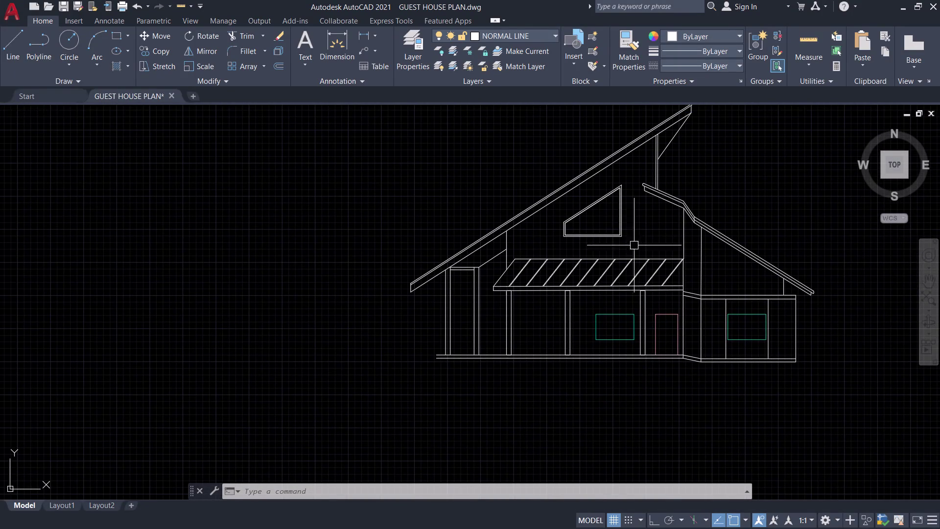
Draw a short line segment at the porch base near the ground line.
scroll(up, 3)
middle_drag(489, 298, 422, 224)
middle_drag(439, 327, 400, 289)
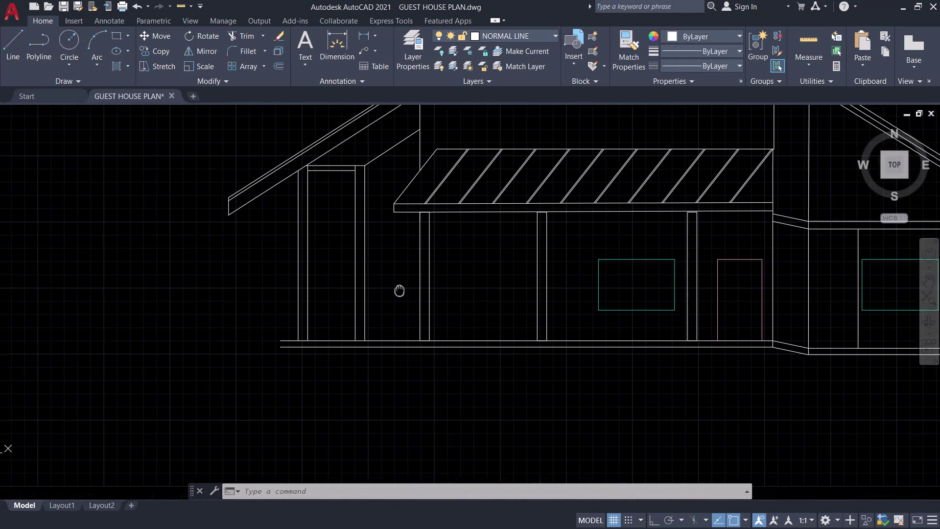
middle_drag(399, 289, 398, 289)
scroll(up, 3)
middle_drag(294, 350, 439, 369)
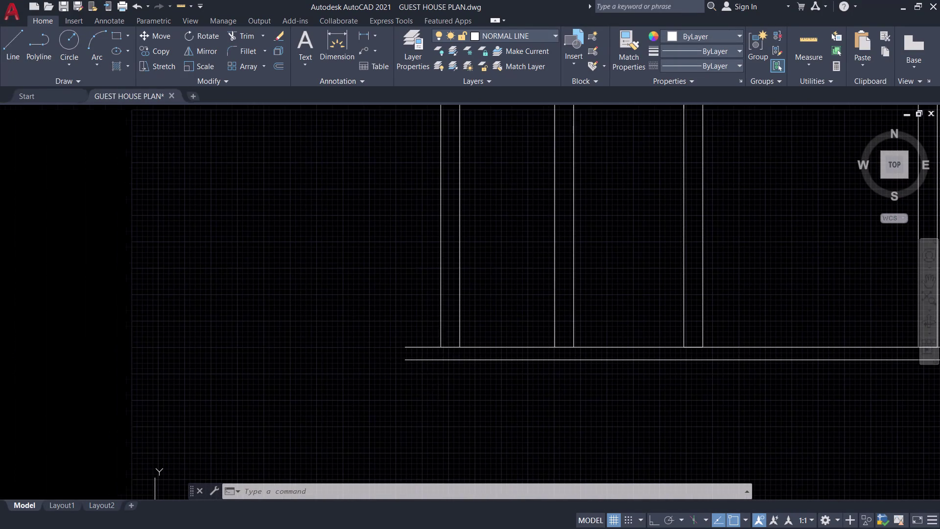
key(l)
key(space)
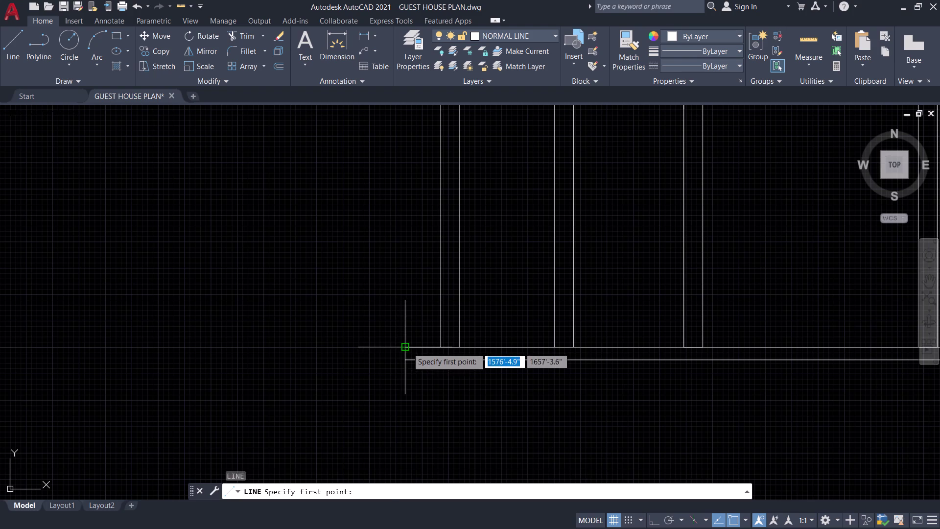
click(407, 348)
click(404, 362)
key(space)
Draw a sloped line from the entry bay's base up to the next post.
scroll(down, 3)
scroll(down, 3)
middle_drag(369, 356, 259, 342)
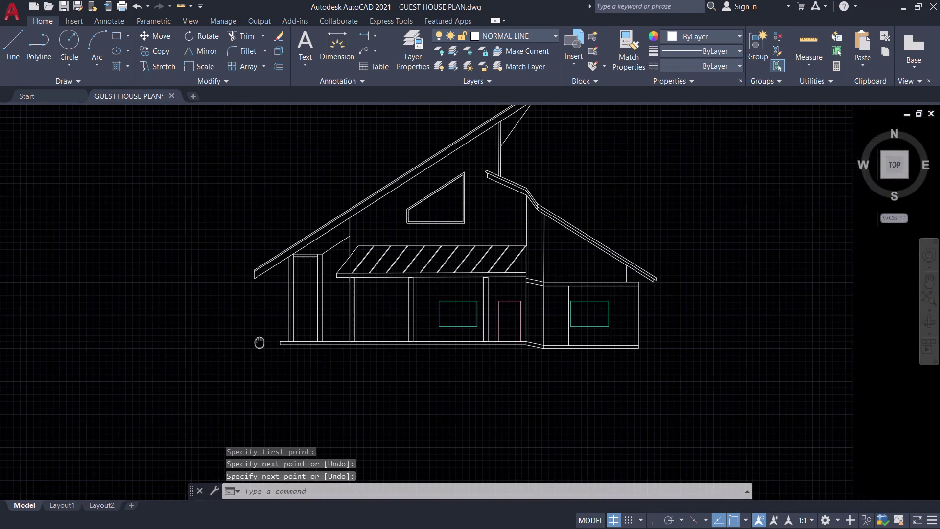
middle_click(258, 342)
middle_drag(259, 343, 259, 342)
middle_drag(517, 380, 535, 403)
middle_drag(532, 381, 559, 367)
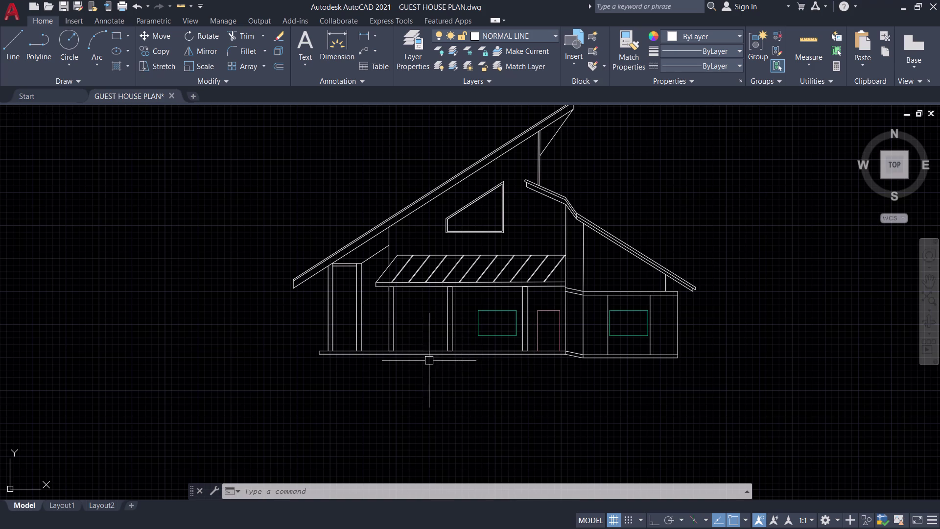
scroll(up, 3)
key(l)
key(space)
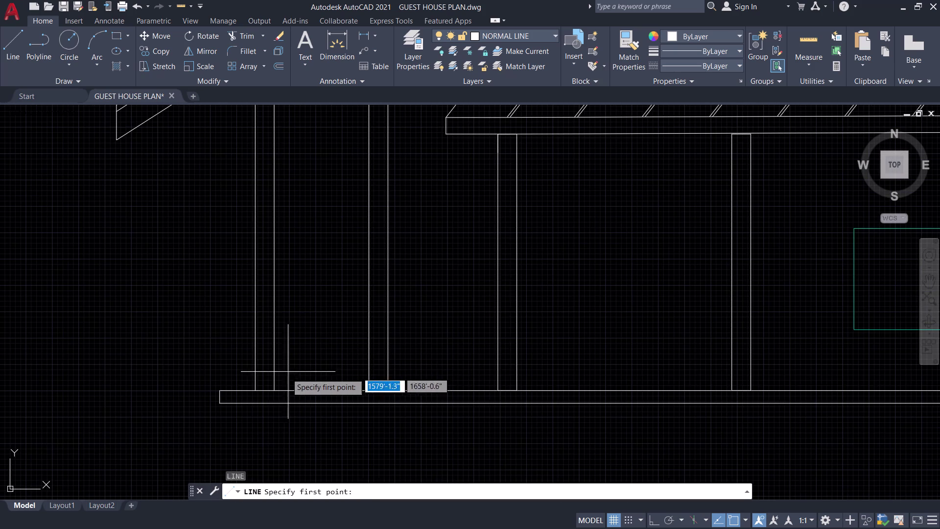
click(273, 388)
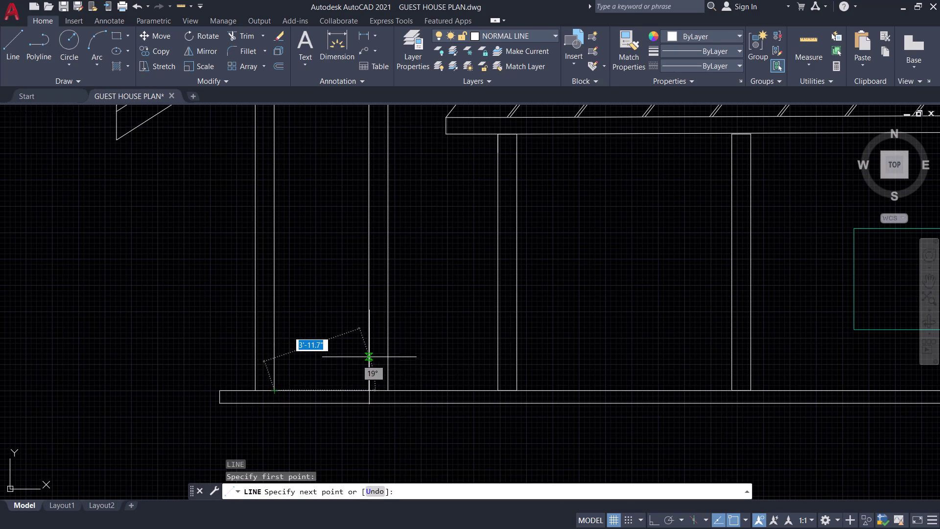
click(370, 355)
key(space)
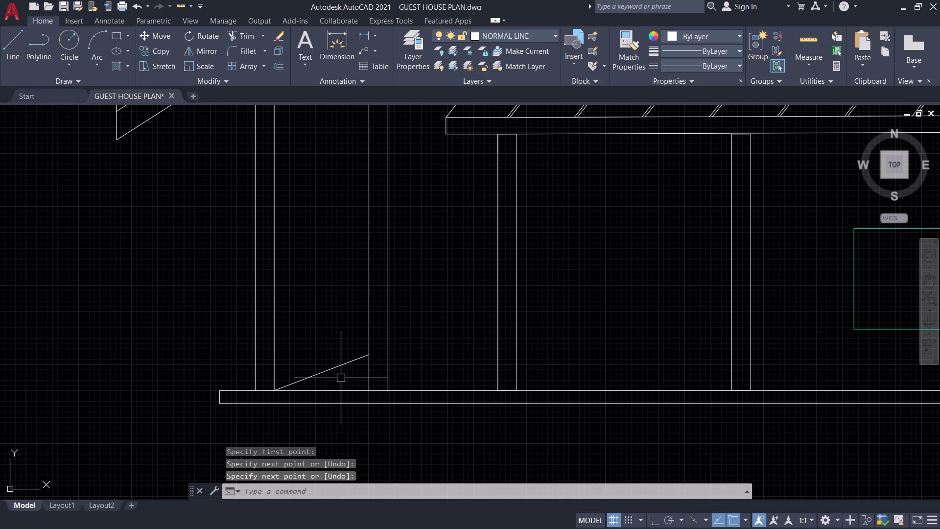
Draw a level line from the sloped line's top across to the porch post.
scroll(down, 3)
middle_drag(342, 377, 369, 368)
middle_click(369, 368)
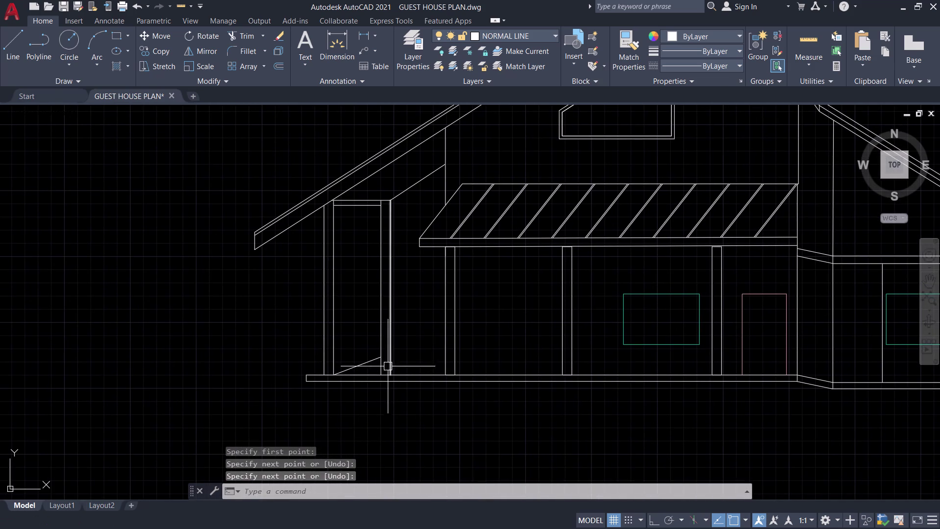
scroll(up, 3)
key(l)
key(space)
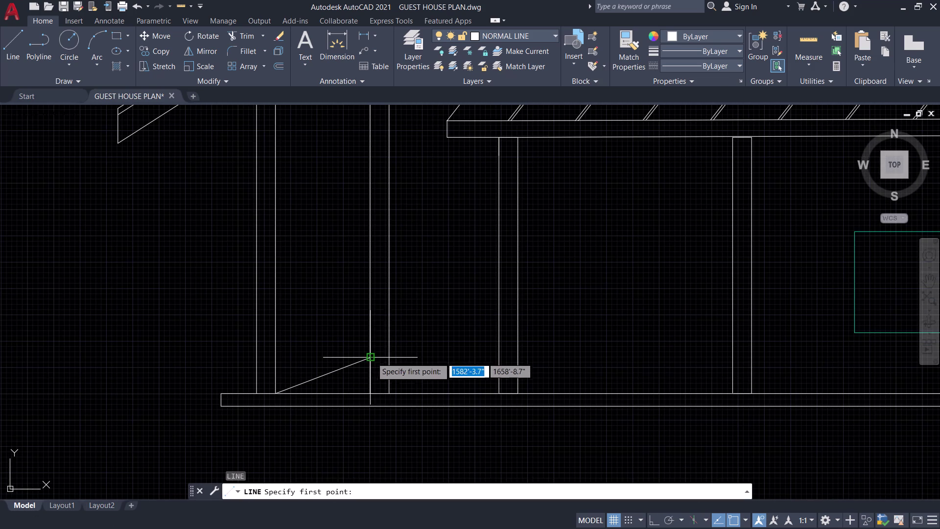
click(395, 357)
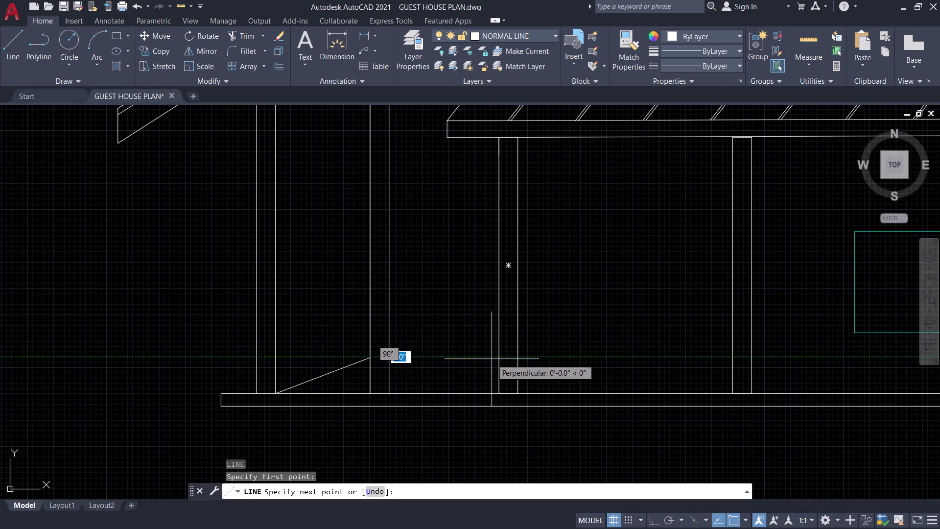
click(499, 356)
key(space)
scroll(down, 3)
scroll(up, 3)
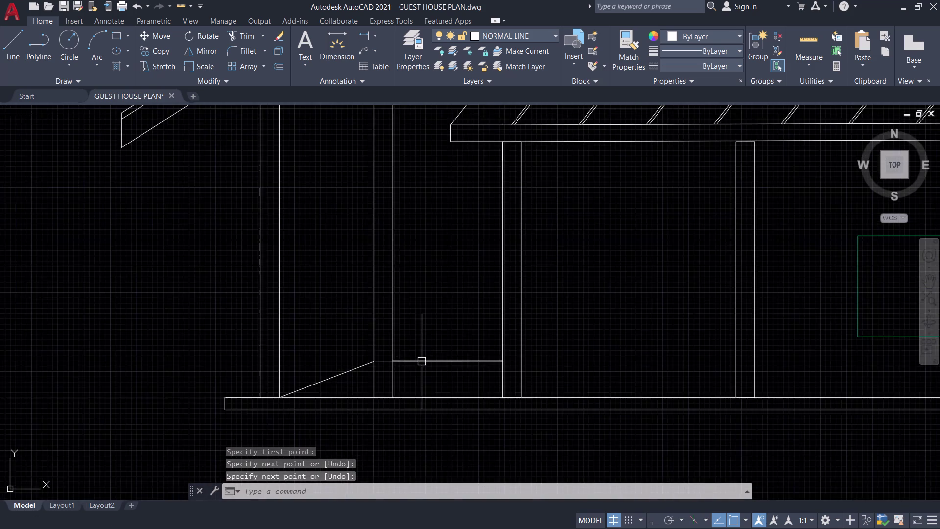
scroll(up, 3)
scroll(up, 3)
key(space)
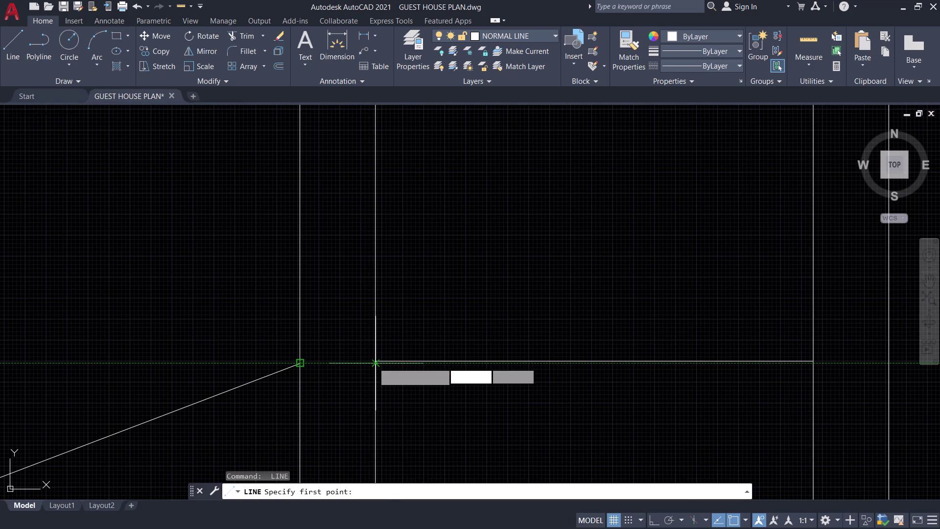
Start a stray line from the level line's end, then cancel it.
key(space)
click(400, 360)
click(457, 351)
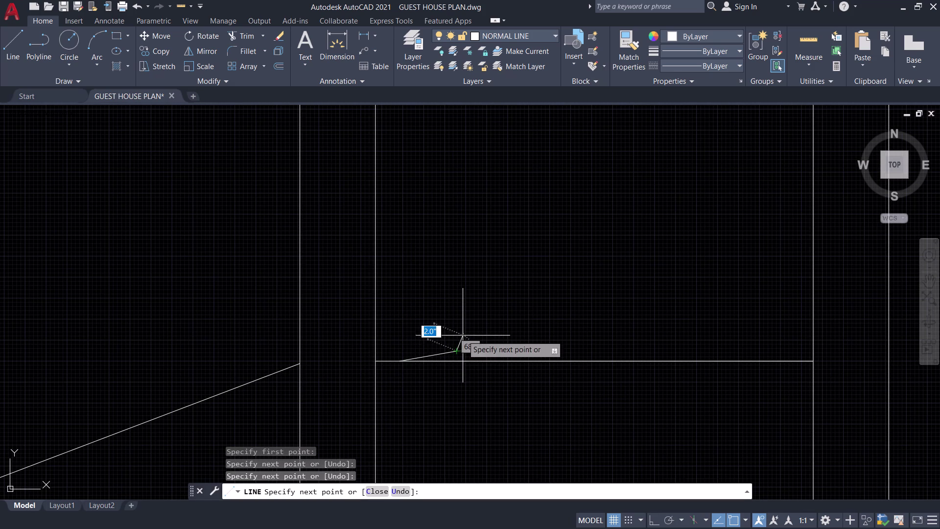
key(Escape)
Erase the level line and the stray short segment.
text(E)
key(space)
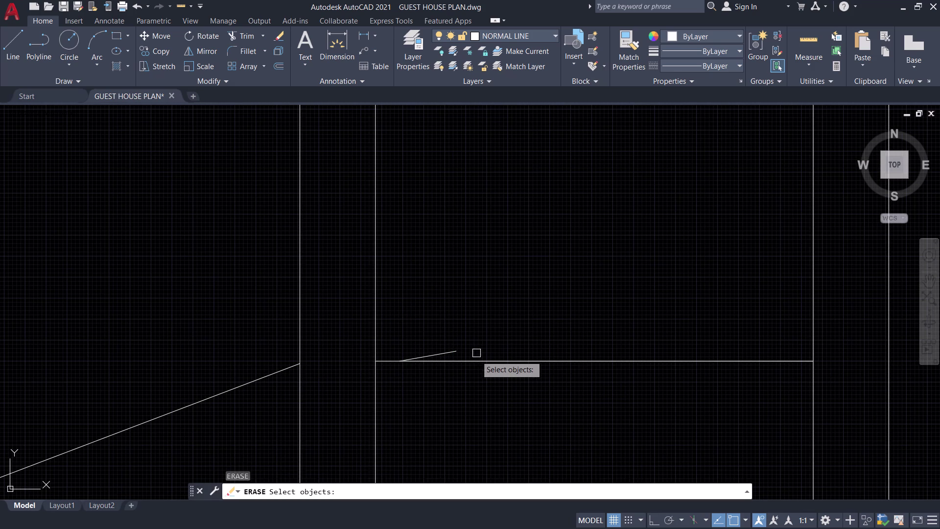
click(476, 363)
click(449, 351)
key(Escape)
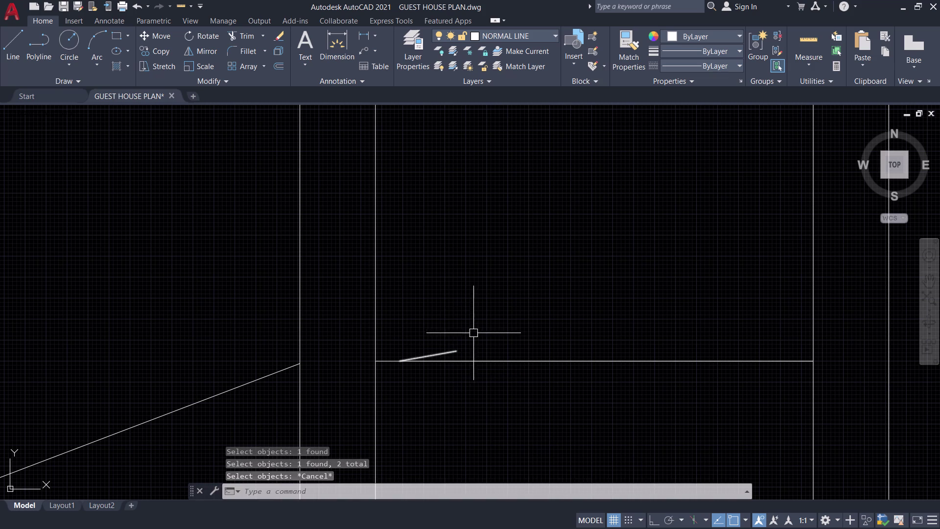
drag(482, 316, 485, 322)
click(471, 397)
drag(463, 383, 457, 372)
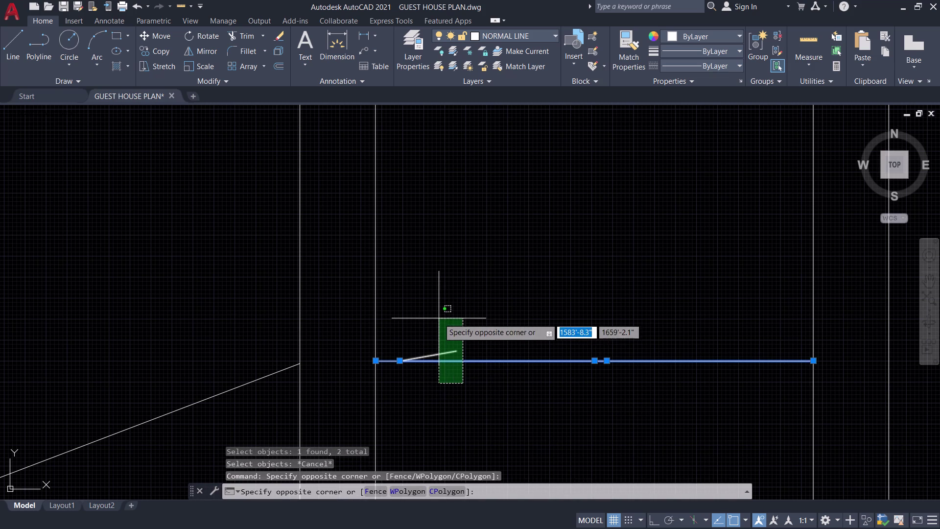
click(439, 319)
text(E)
key(space)
Begin a line at the sloped line's end, cancel it, and restart LINE.
key(l)
key(space)
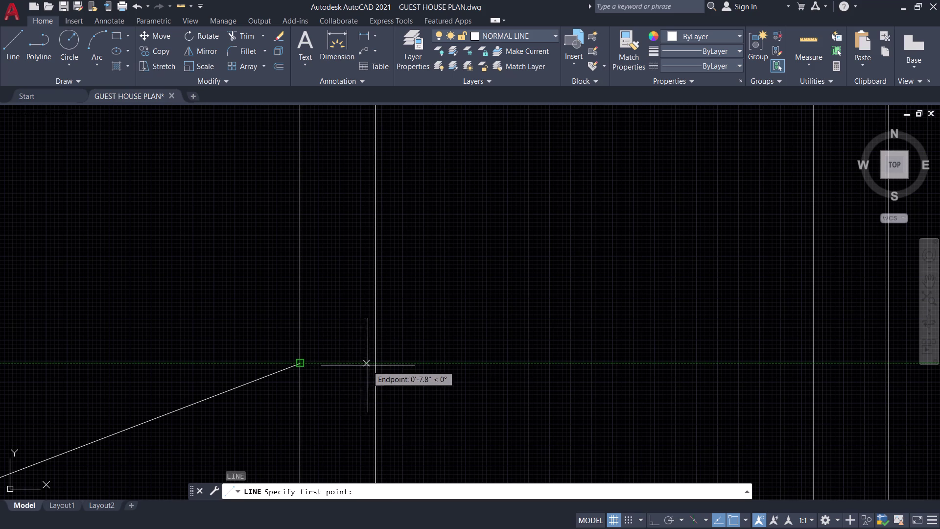
click(375, 364)
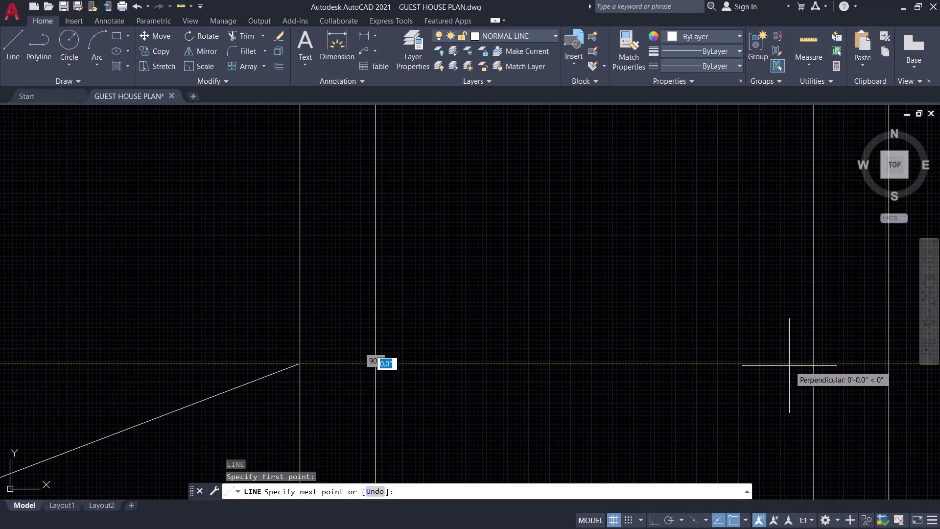
key(Escape)
text(L)
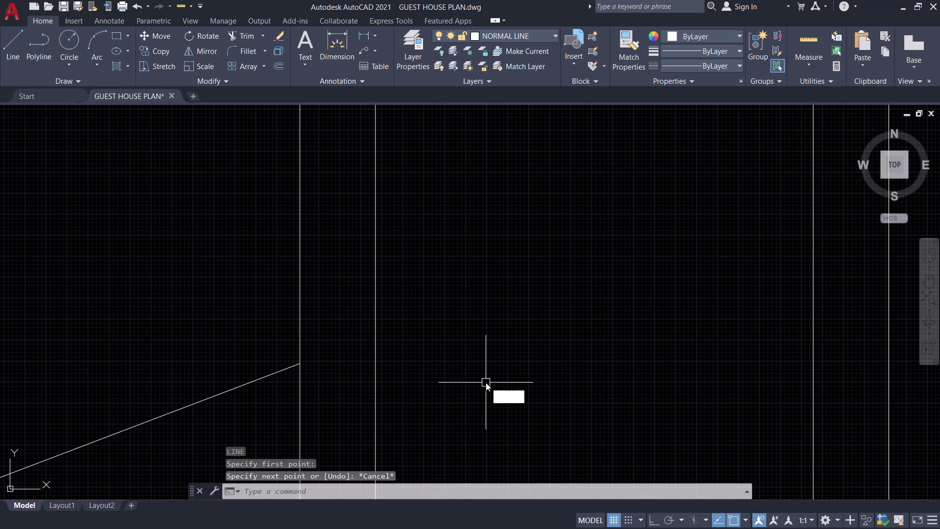
key(space)
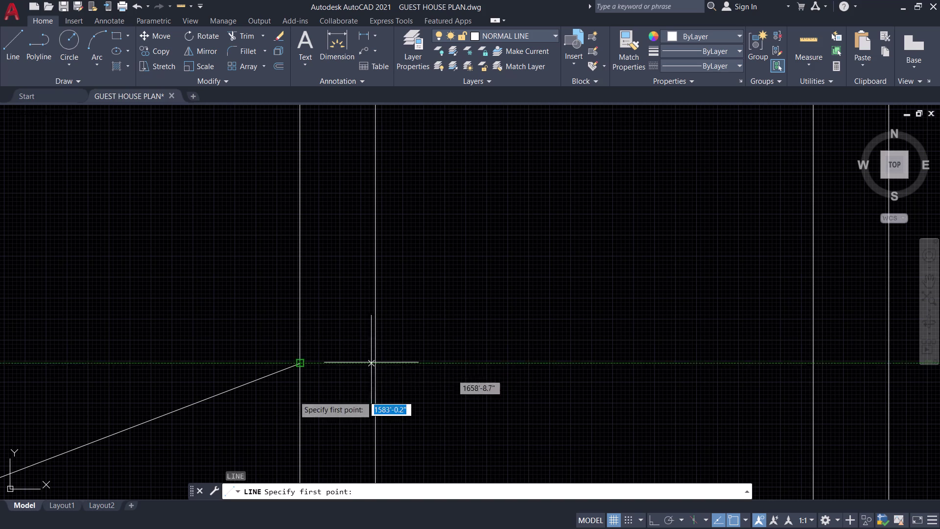
Draw a level line from the post at the sloped line's top height to the far post.
click(377, 362)
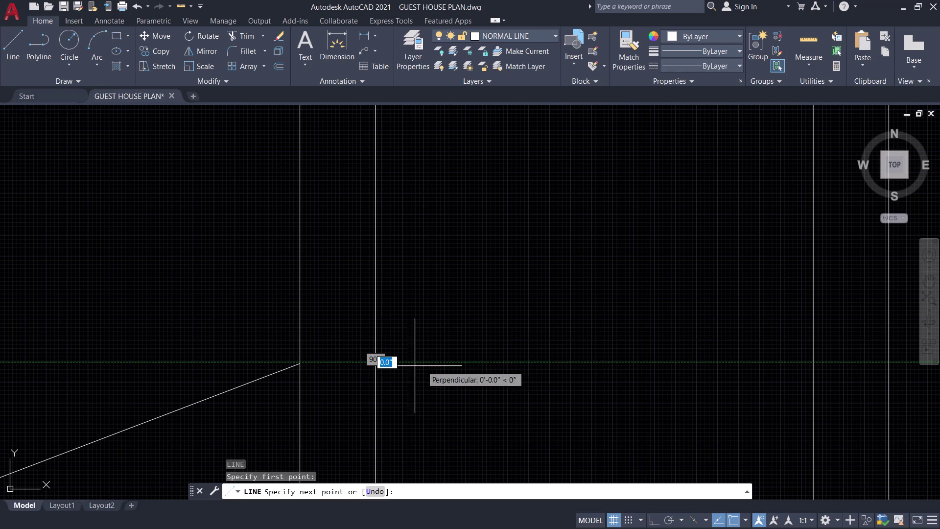
click(812, 361)
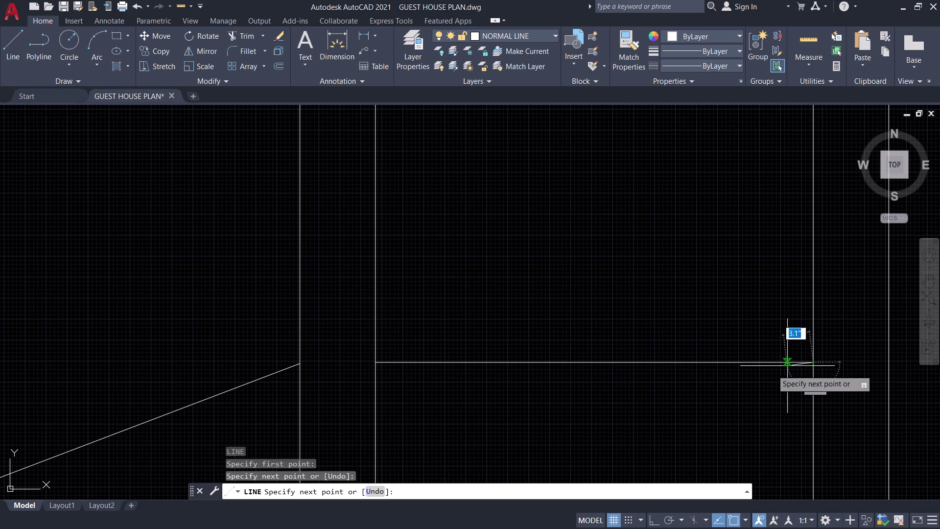
key(space)
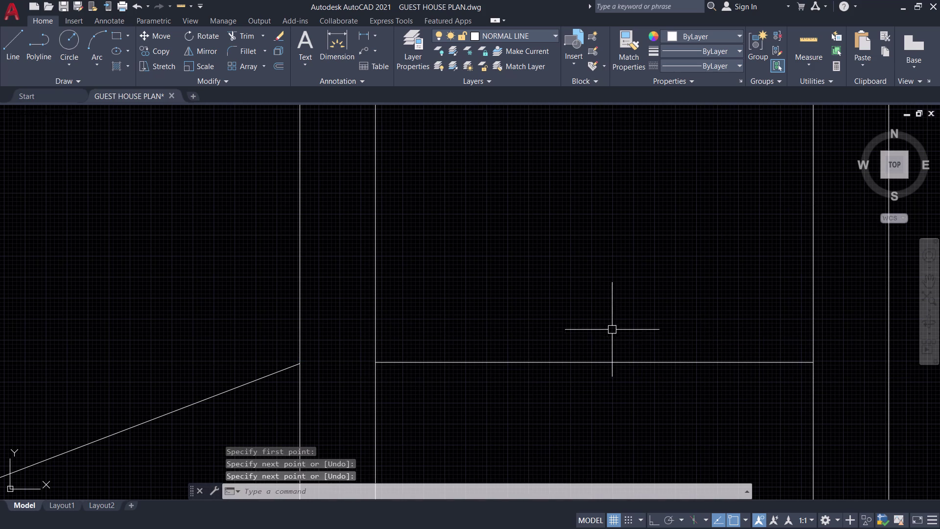
scroll(down, 3)
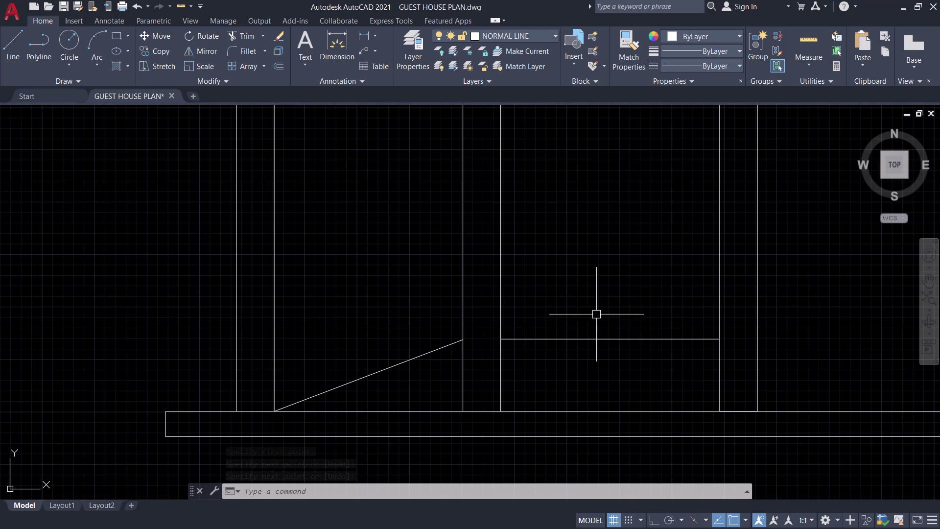
scroll(up, 3)
scroll(up, 3)
scroll(down, 3)
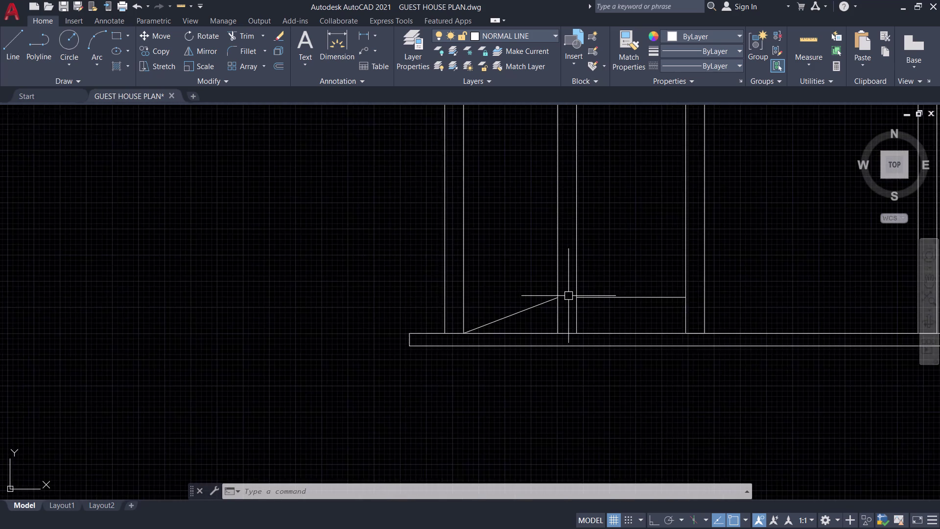
scroll(down, 3)
middle_drag(598, 253, 507, 308)
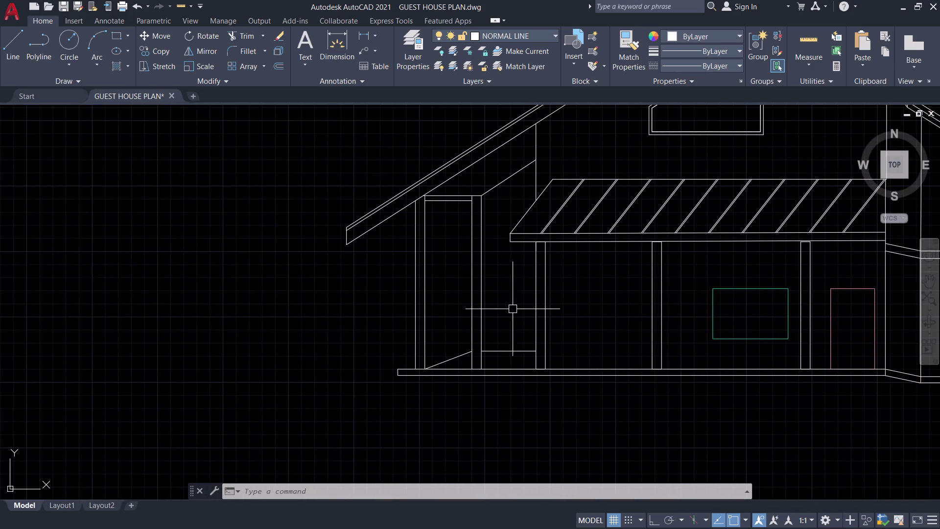
scroll(up, 3)
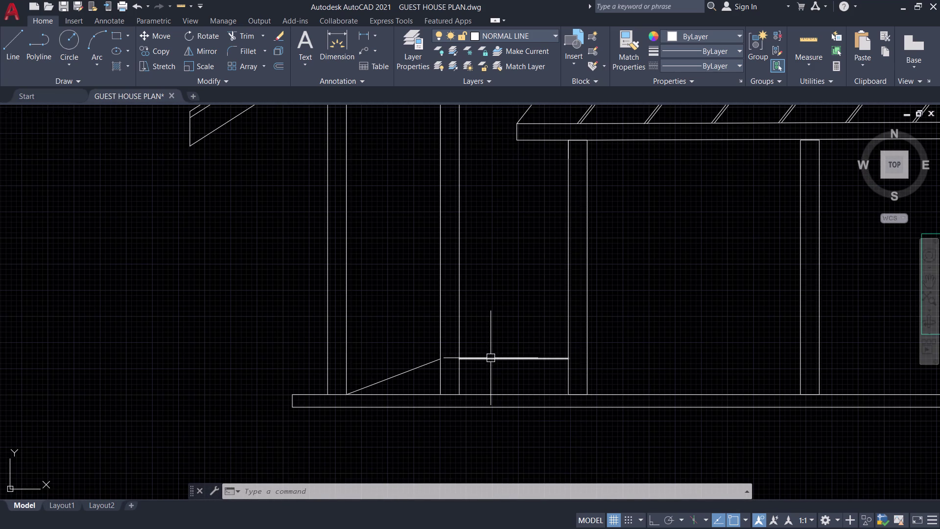
Erase the level line and the stray line near the porch base.
click(490, 358)
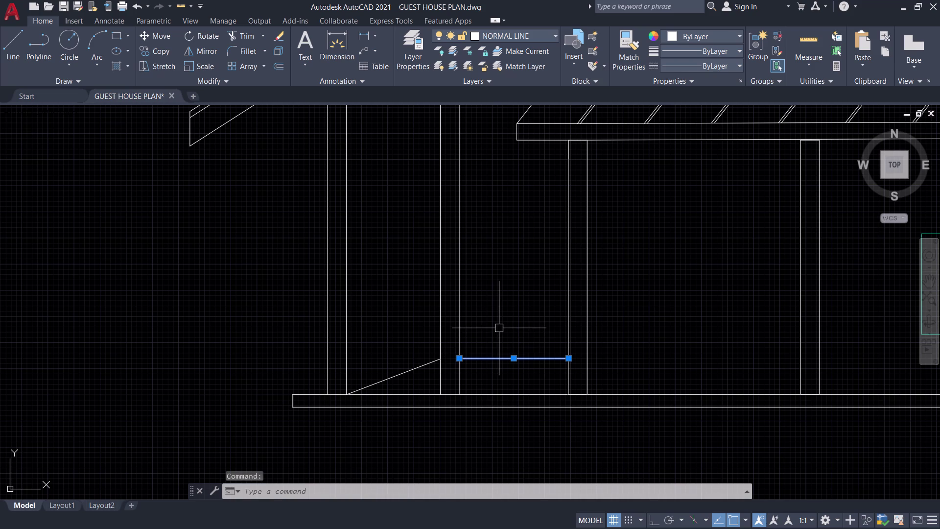
text(E)
key(space)
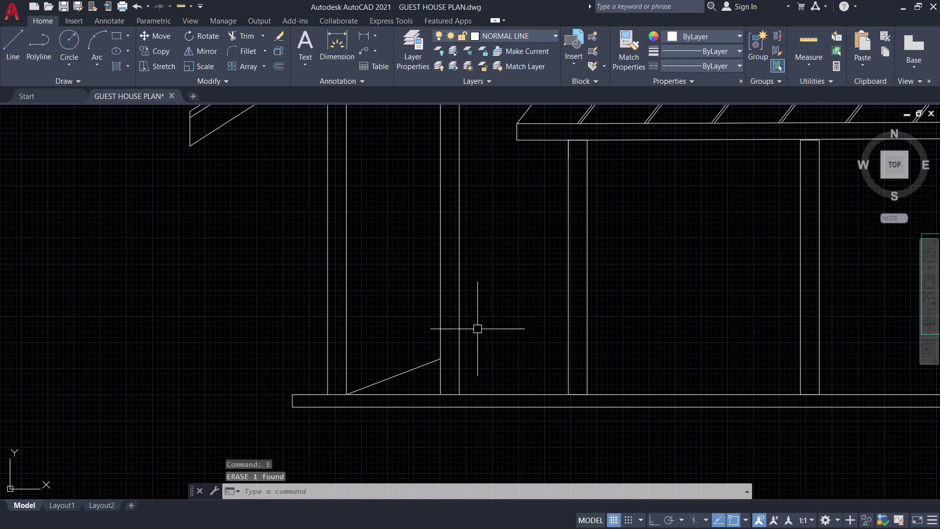
click(413, 367)
text(E)
key(space)
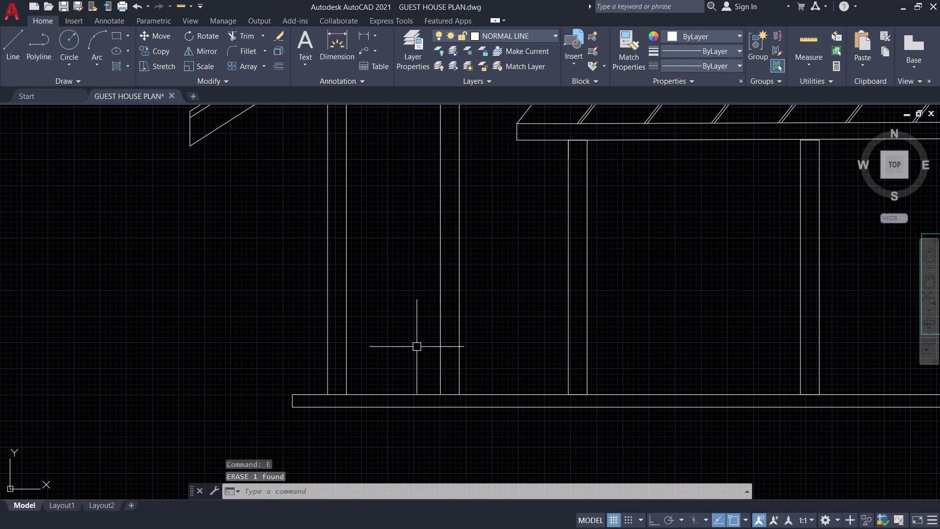
Draw a diagonal brace from the left porch post, then a horizontal rail to the far post.
text(L)
key(space)
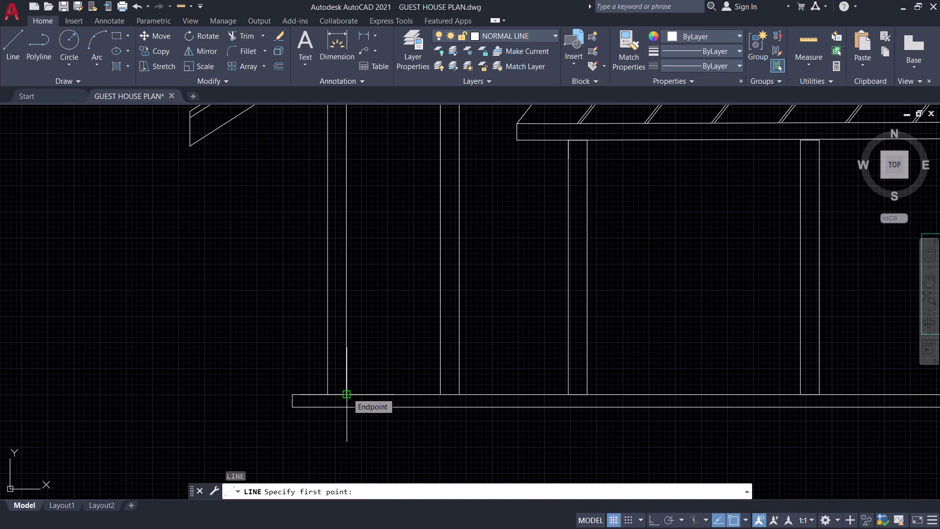
click(348, 368)
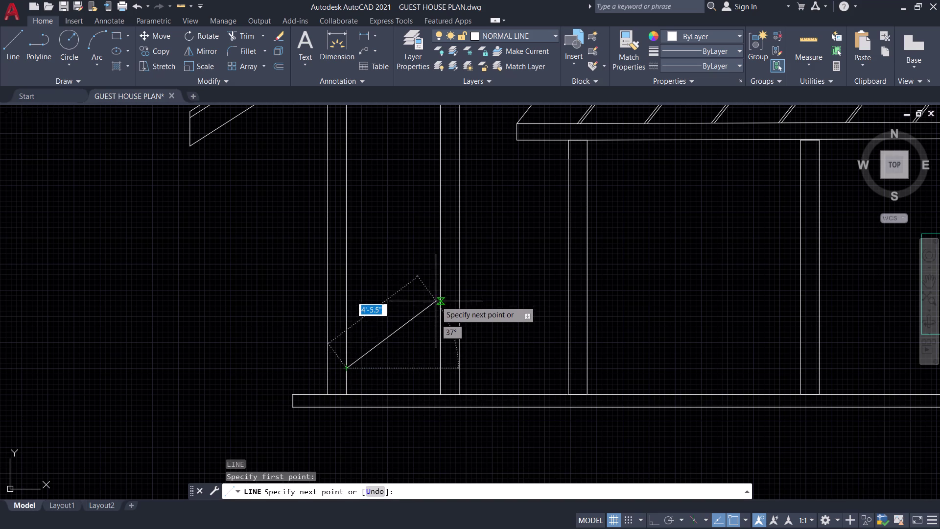
click(440, 303)
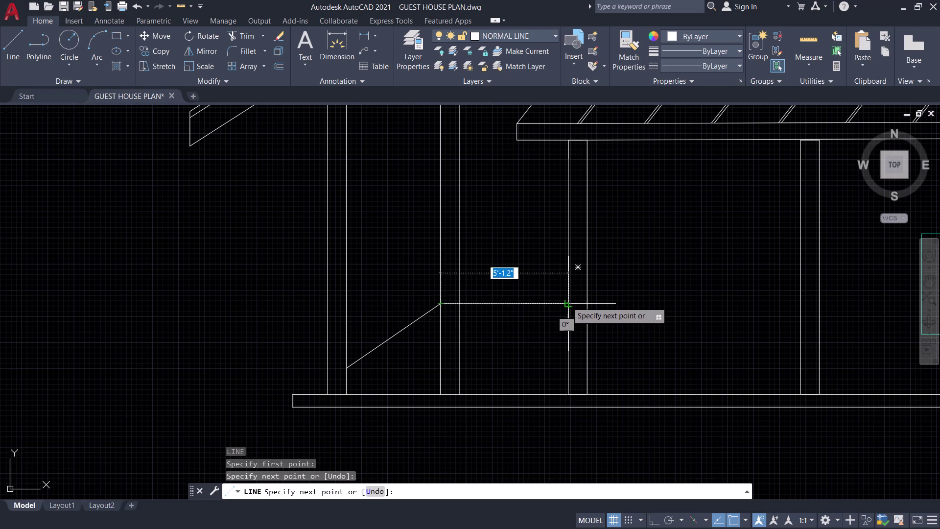
key(ctrl+l)
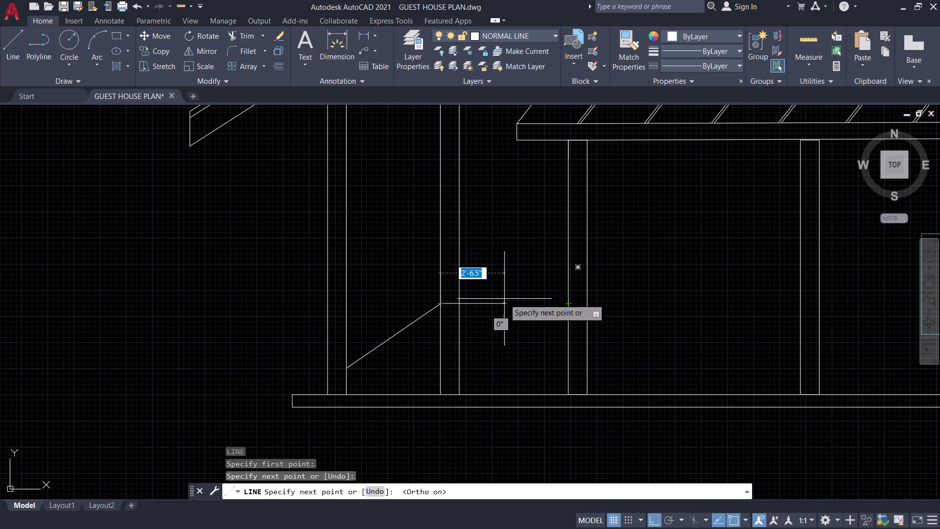
click(568, 301)
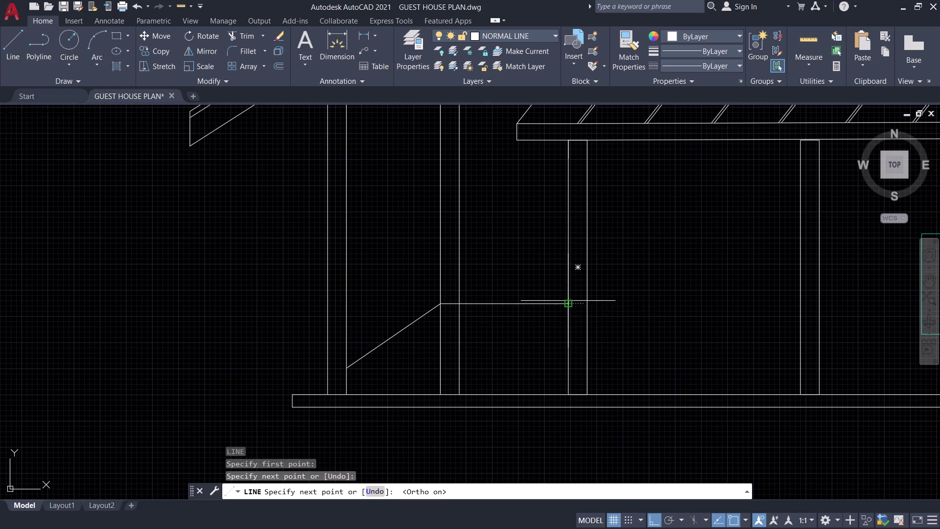
key(space)
key(t)
key(r)
key(space)
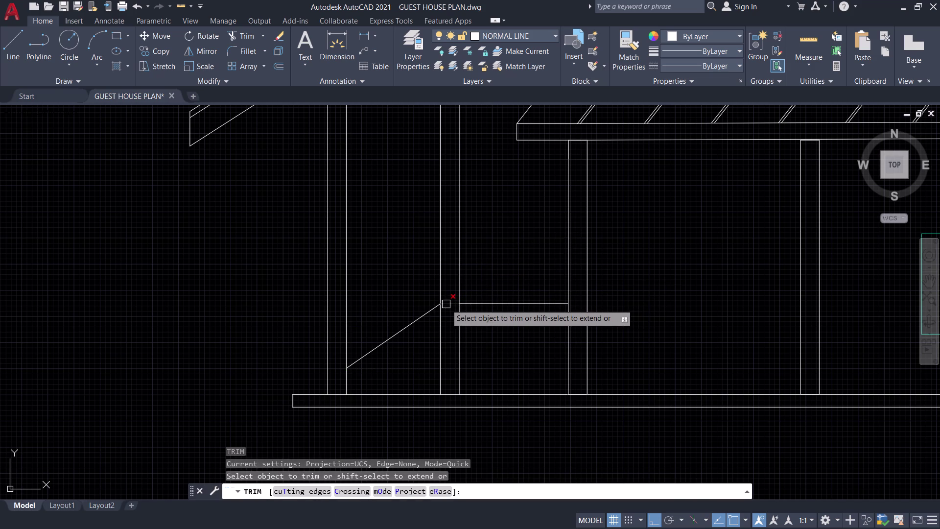
Trim the rail piece that crosses the porch post.
click(446, 304)
scroll(down, 3)
key(Escape)
scroll(down, 3)
middle_drag(516, 252, 445, 308)
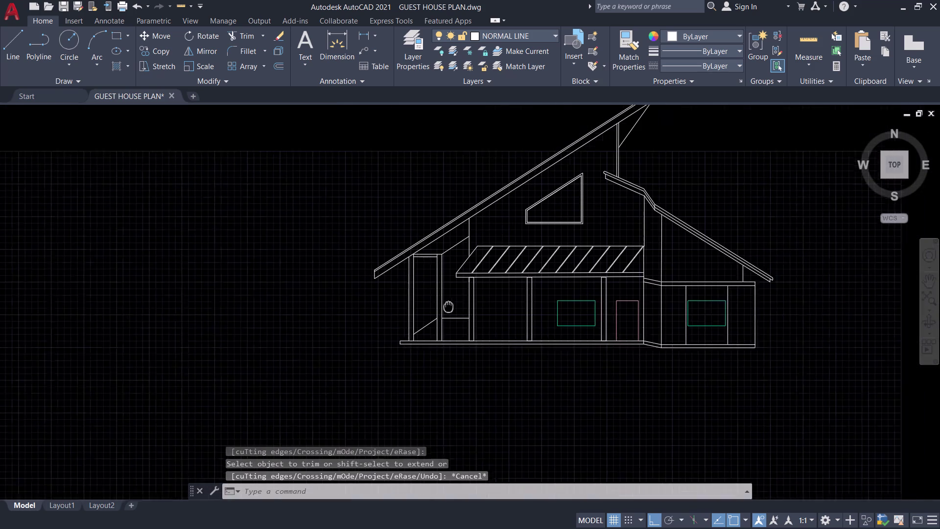
middle_drag(445, 308, 413, 333)
scroll(up, 3)
middle_drag(412, 330, 442, 303)
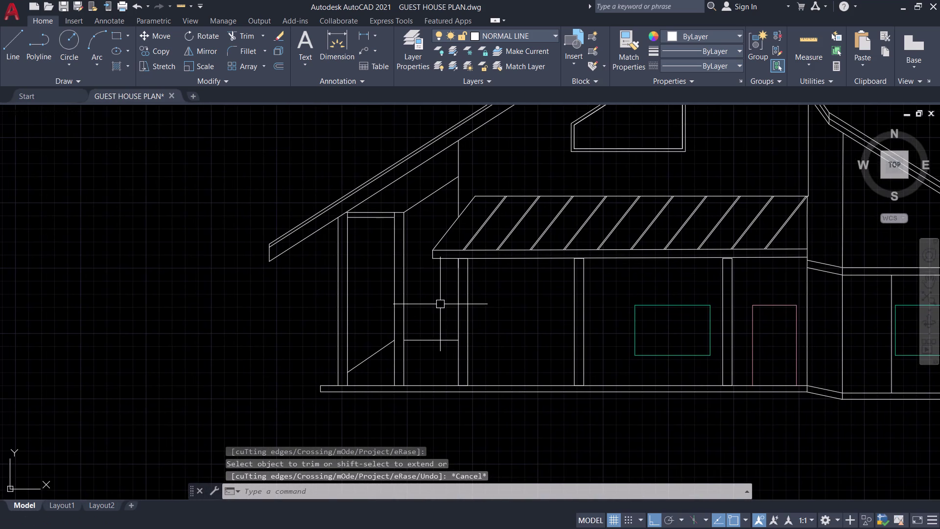
Quick-save the guest house drawing and inspect the left porch bay.
key(ctrl+s)
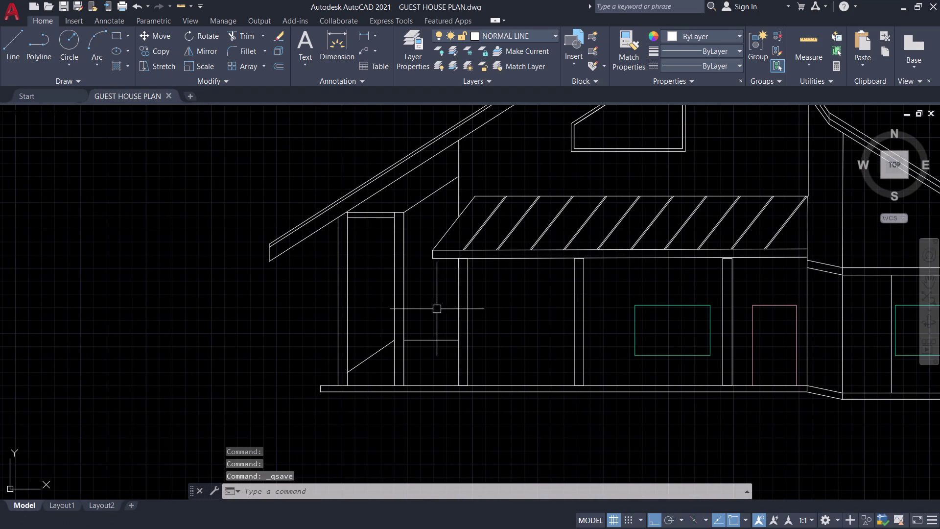
scroll(up, 3)
middle_drag(418, 355, 457, 269)
scroll(down, 3)
middle_drag(456, 269, 462, 367)
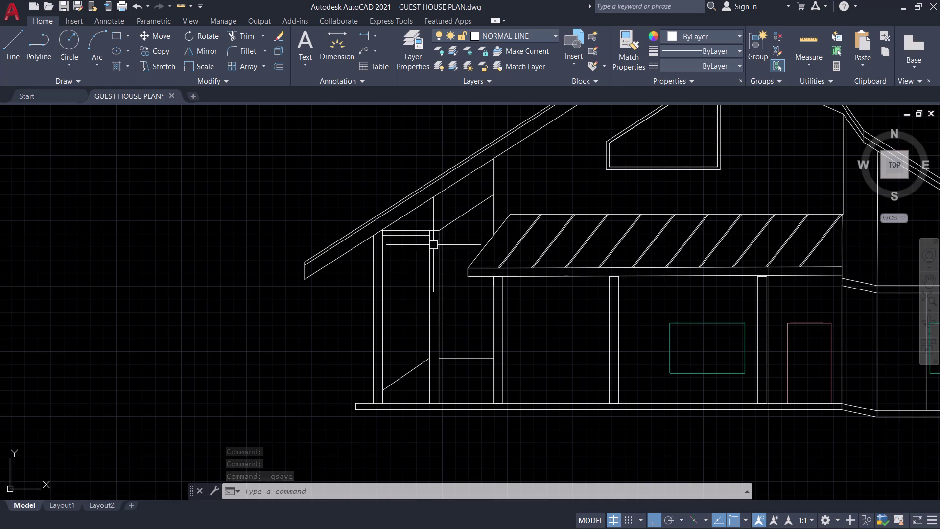
scroll(up, 3)
scroll(down, 3)
middle_drag(491, 291, 490, 291)
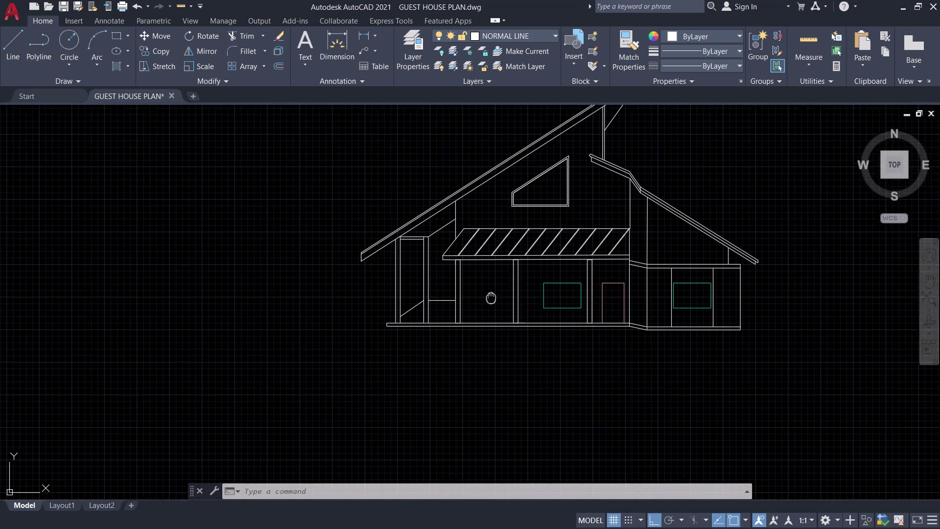
middle_drag(490, 291, 509, 326)
scroll(up, 3)
middle_drag(463, 339, 372, 294)
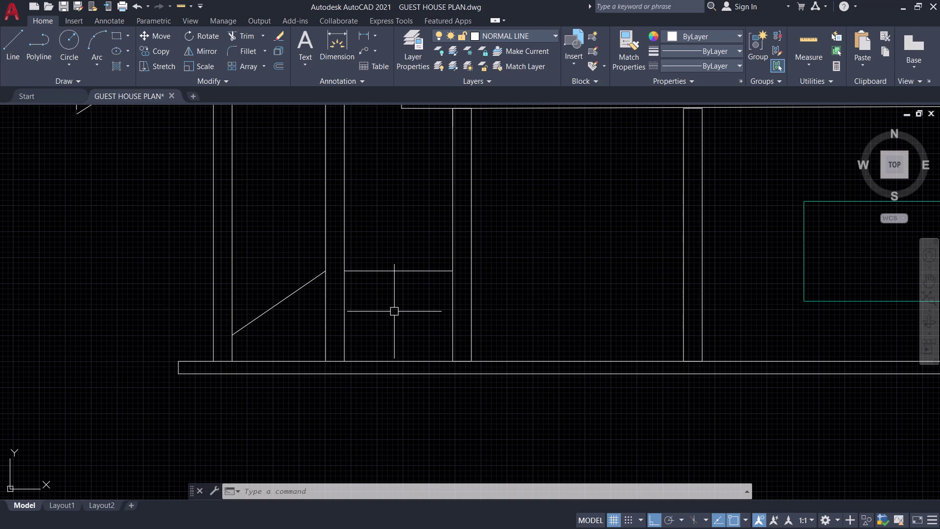
scroll(down, 3)
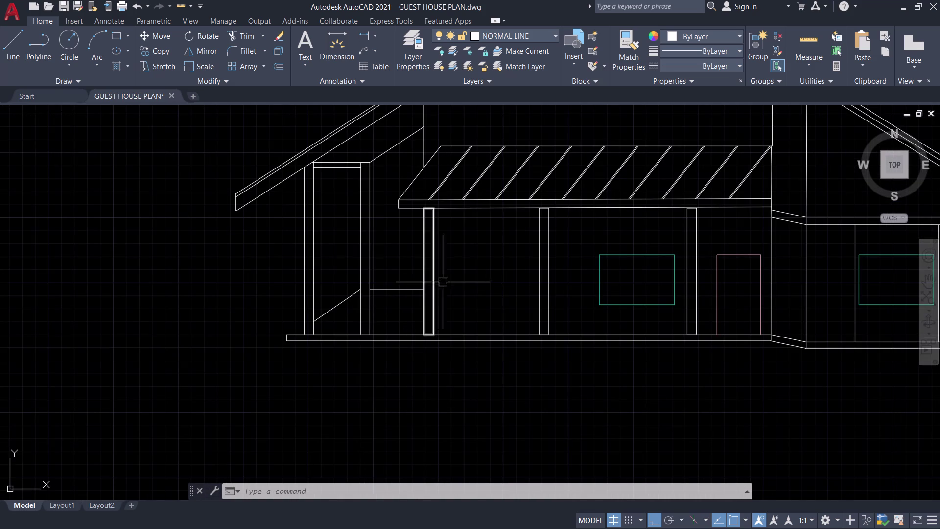
middle_drag(461, 282, 423, 344)
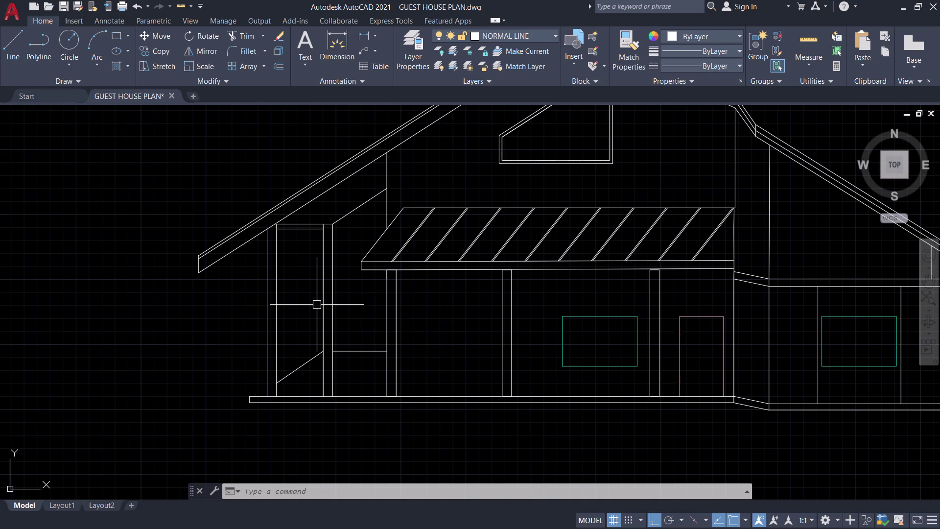
Trim the two post lines below the left bay's low rail.
scroll(up, 3)
middle_drag(331, 369, 339, 361)
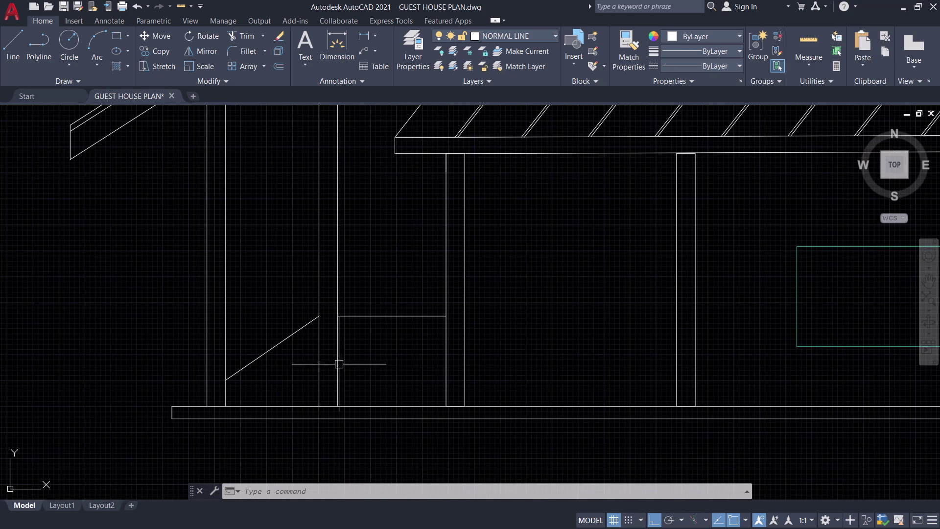
text(TR)
key(space)
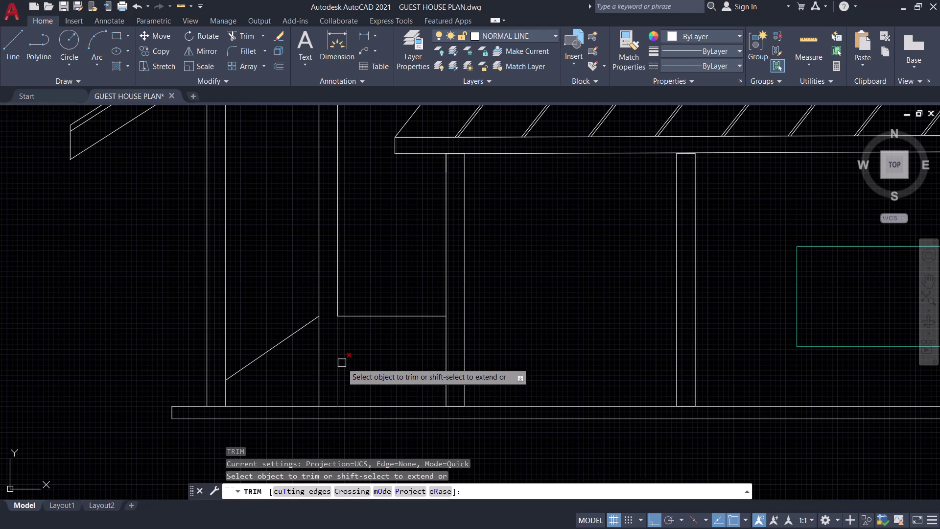
click(341, 360)
click(319, 357)
key(space)
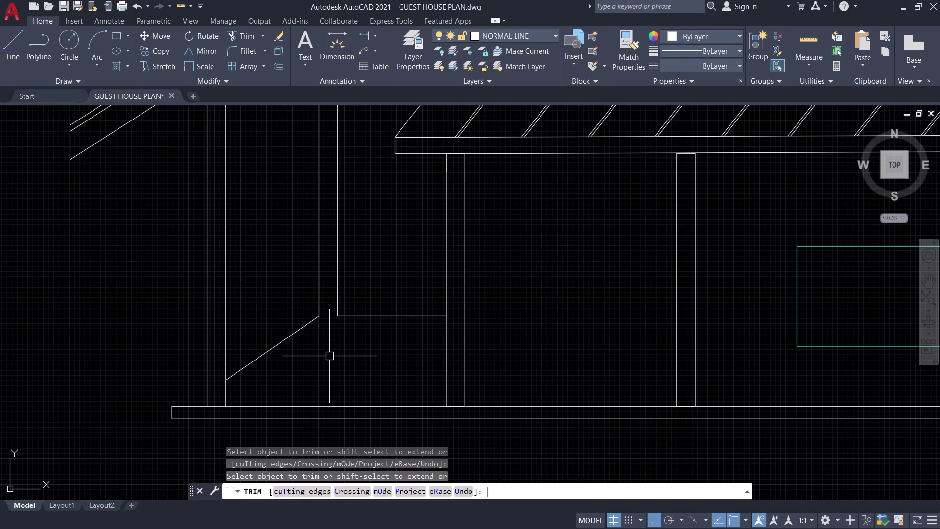
Draw a short line from the rail corner across to the other post.
key(l)
key(space)
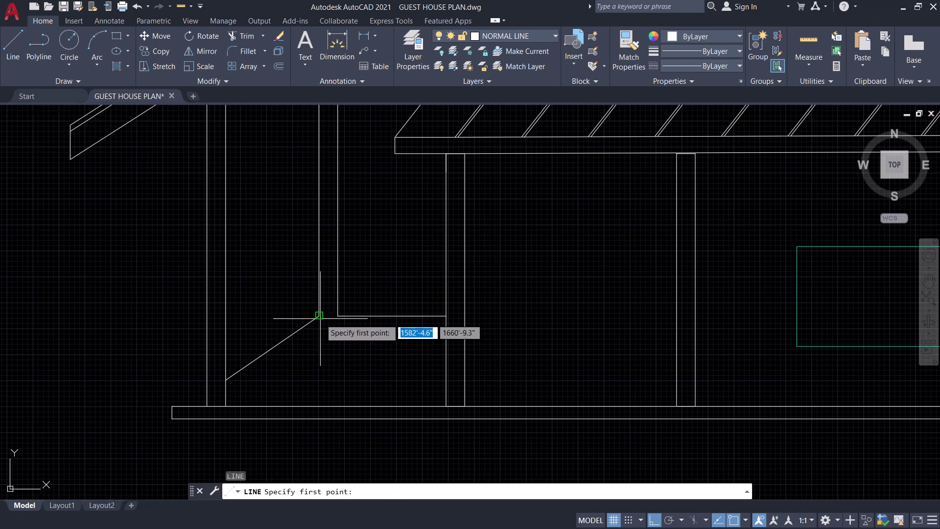
click(320, 317)
click(341, 315)
key(space)
Stretch the diagonal brace's lower endpoint further down.
scroll(down, 3)
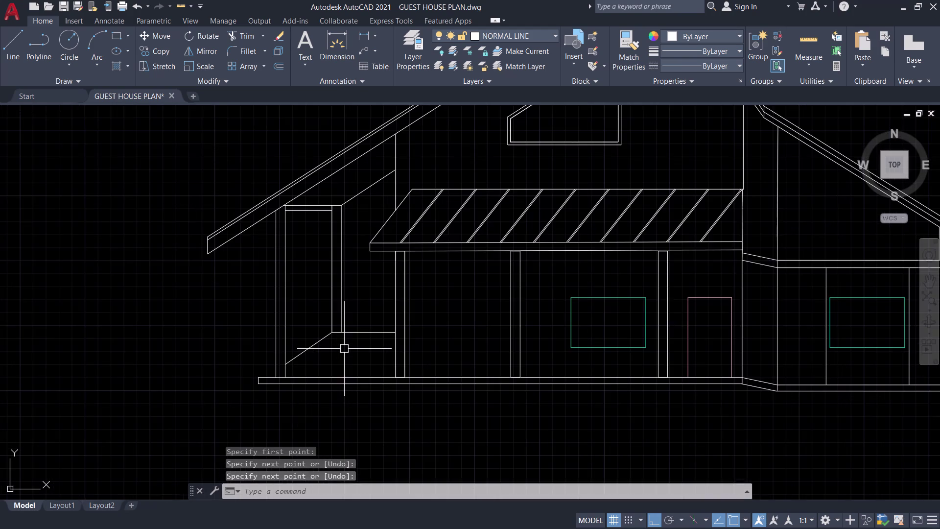
middle_drag(337, 351, 335, 295)
scroll(down, 3)
middle_drag(345, 359, 354, 392)
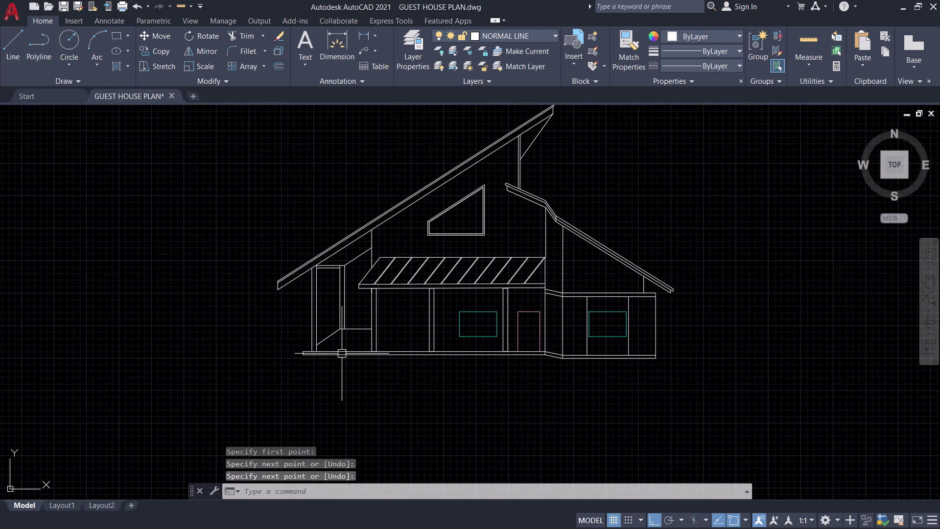
scroll(up, 3)
click(307, 335)
scroll(up, 3)
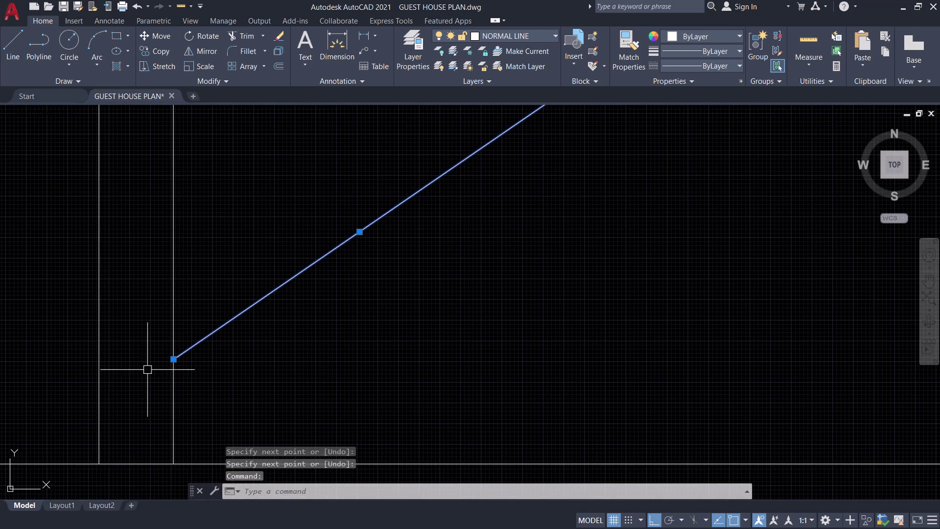
click(174, 358)
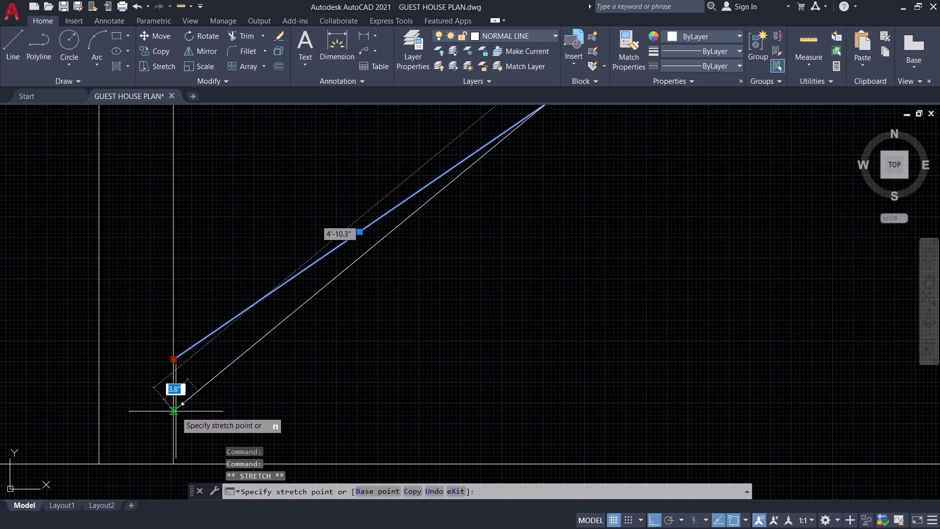
click(176, 411)
scroll(down, 3)
key(space)
scroll(down, 3)
key(Escape)
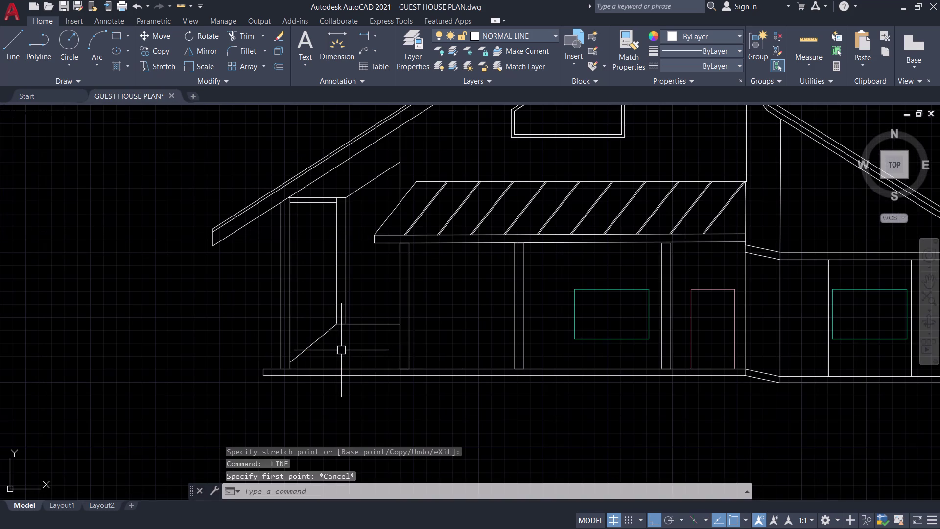
Recenter the whole house and save the drawing.
middle_drag(343, 349, 236, 308)
middle_drag(330, 397, 431, 370)
scroll(down, 3)
middle_drag(413, 366, 379, 364)
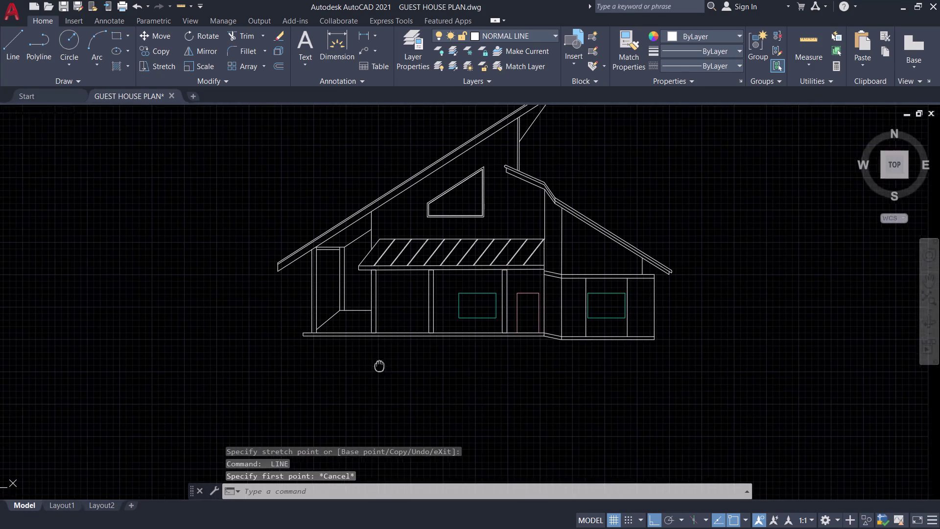
middle_drag(379, 365, 396, 382)
key(ctrl+s)
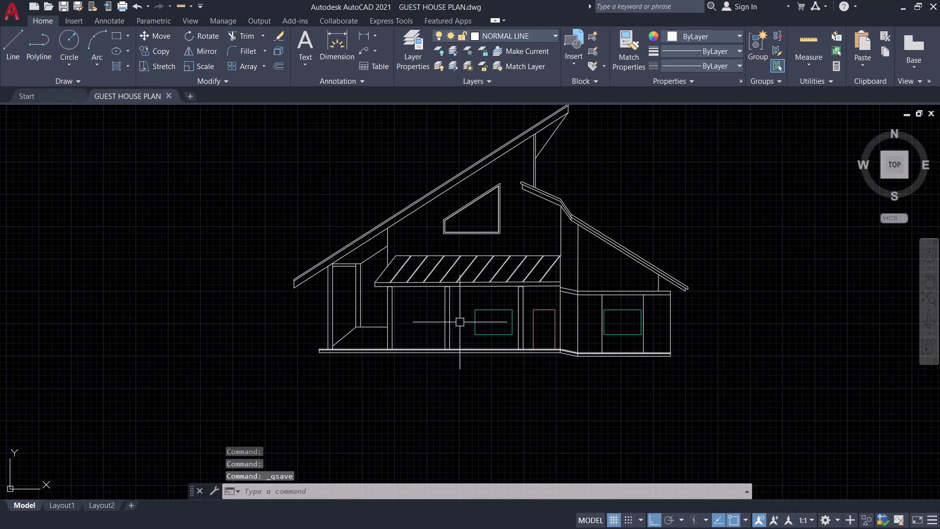
Stretch the entry bay's low horizontal line under the roof out to its right-hand post.
scroll(up, 3)
middle_drag(476, 355, 450, 346)
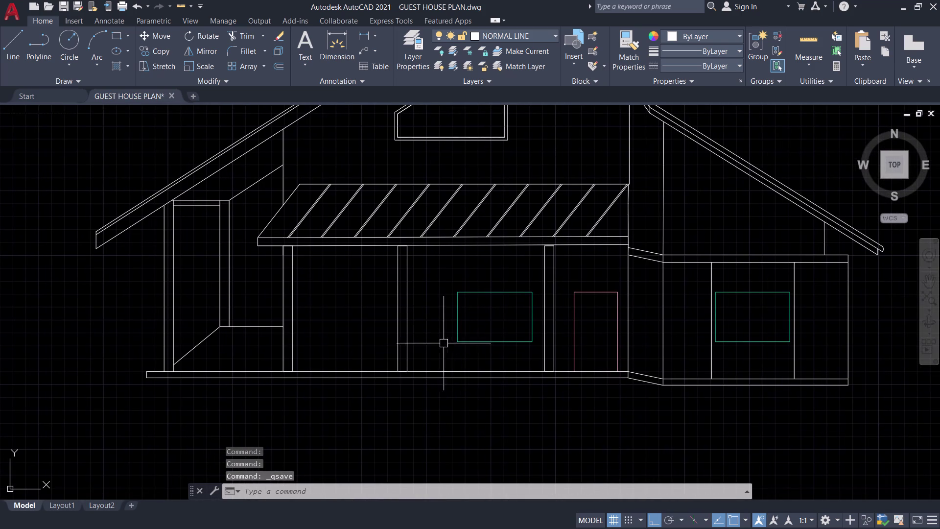
scroll(down, 3)
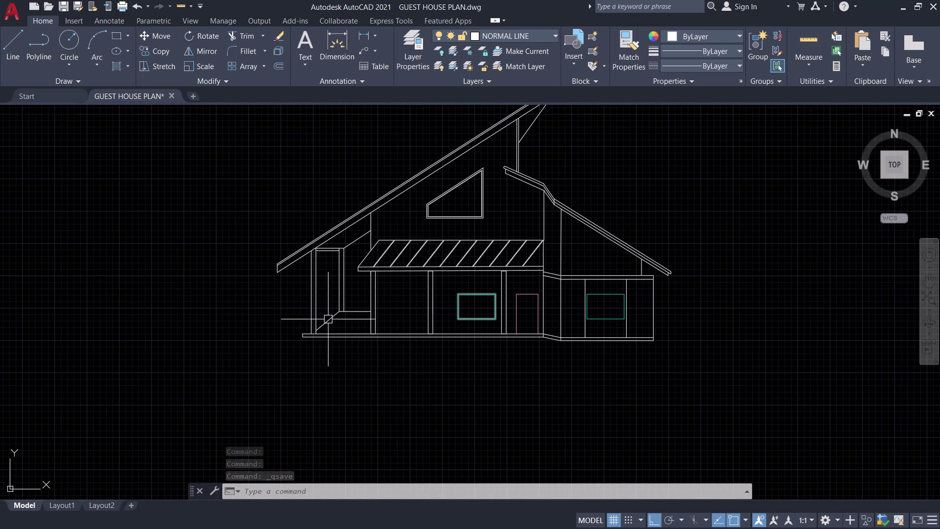
scroll(up, 3)
middle_drag(370, 250, 360, 350)
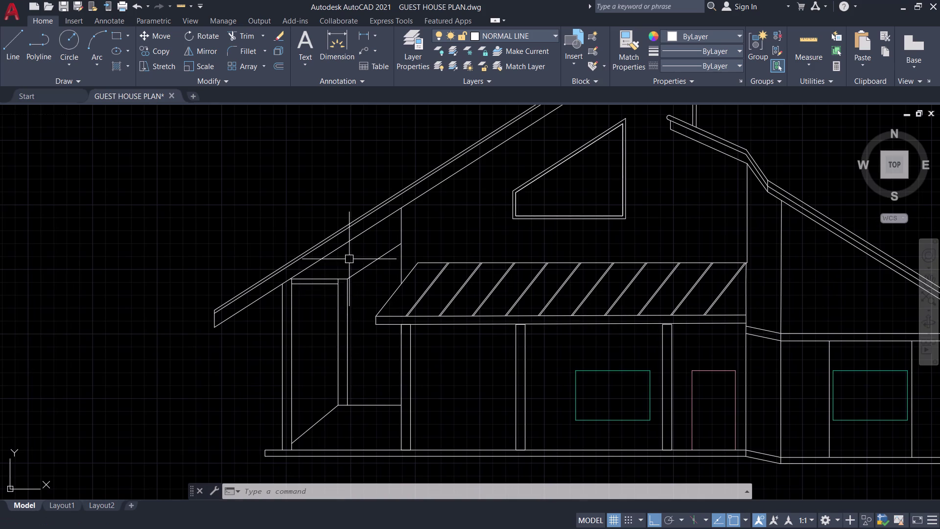
scroll(up, 3)
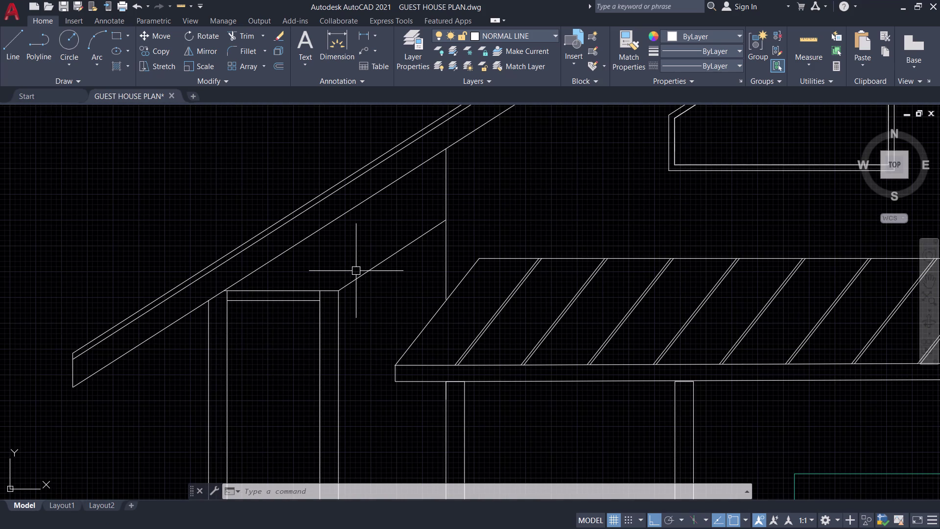
scroll(up, 3)
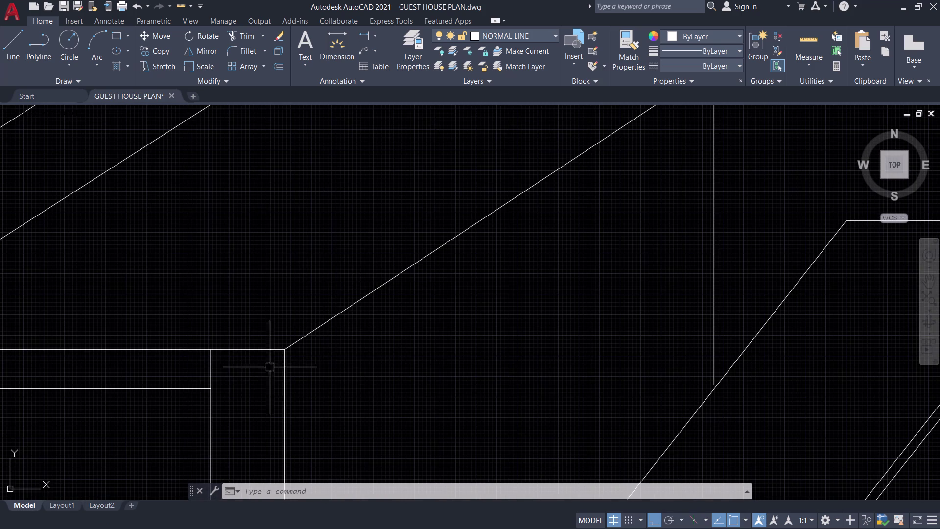
click(202, 387)
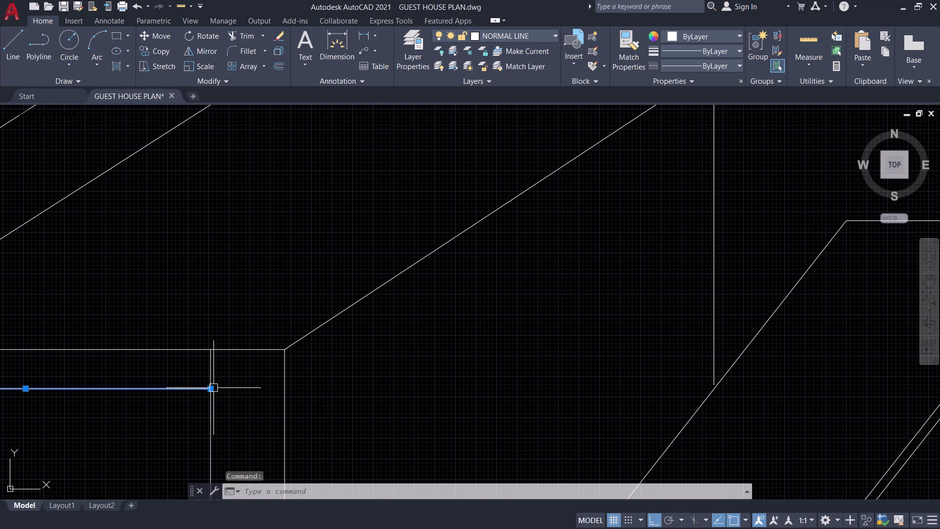
click(212, 389)
click(285, 388)
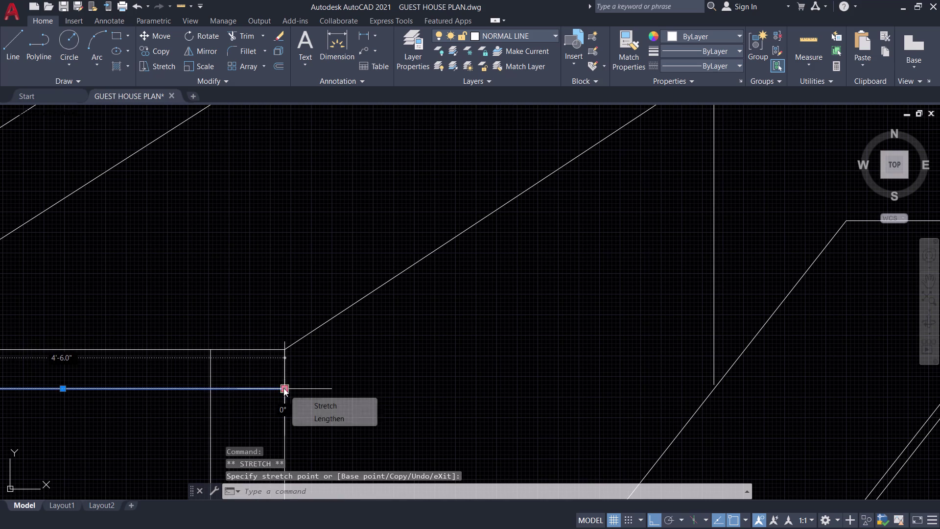
key(space)
Save the guest house drawing.
scroll(down, 3)
key(space)
scroll(down, 3)
middle_drag(315, 386, 373, 334)
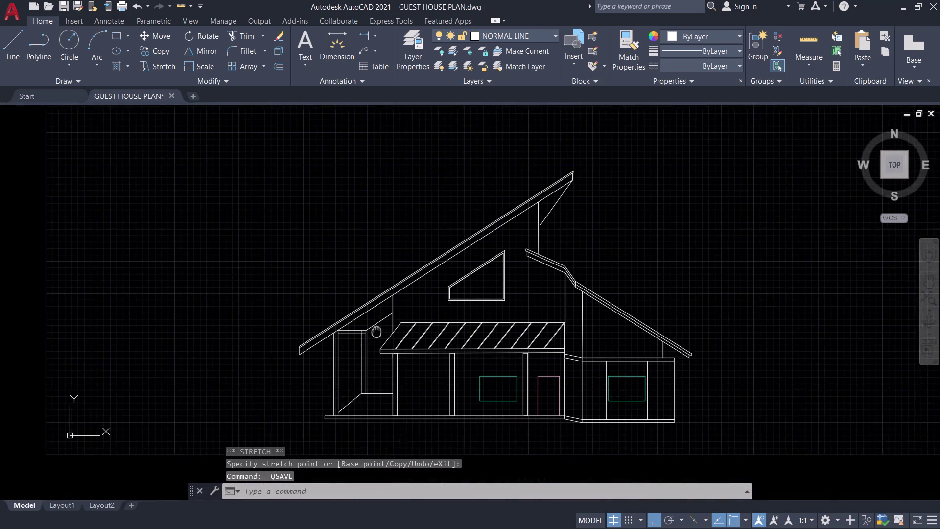
middle_drag(373, 334, 380, 326)
scroll(up, 3)
middle_drag(361, 353, 340, 349)
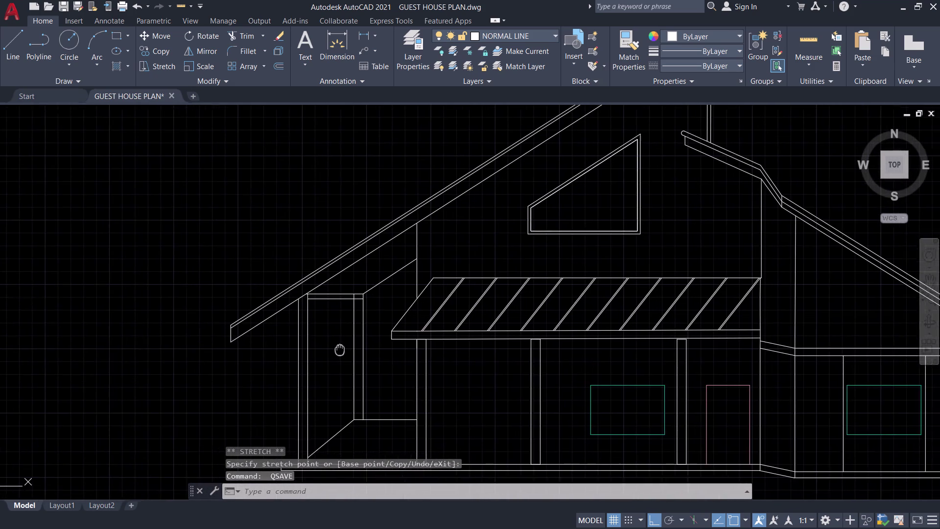
middle_drag(340, 349, 322, 350)
scroll(up, 3)
Start TRIM near the left porch corner, then cancel it.
key(t)
text(R)
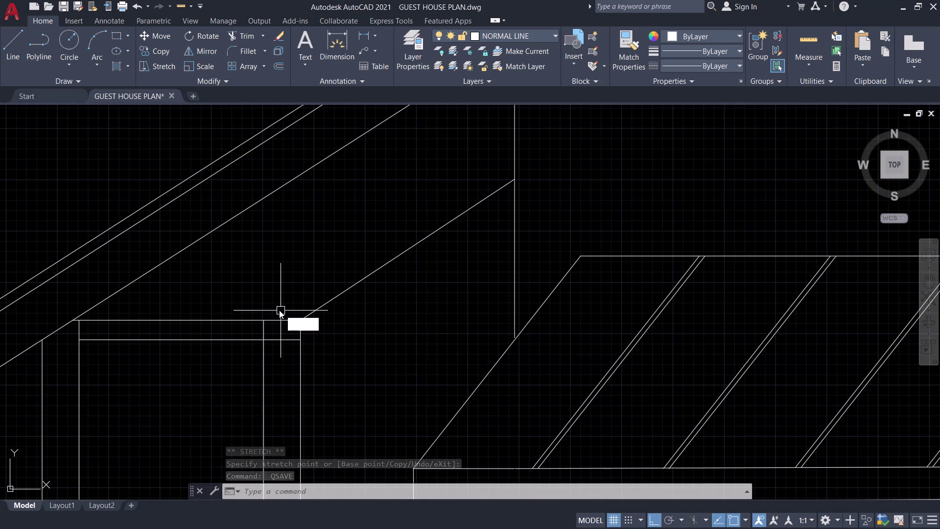
key(space)
click(263, 328)
key(Escape)
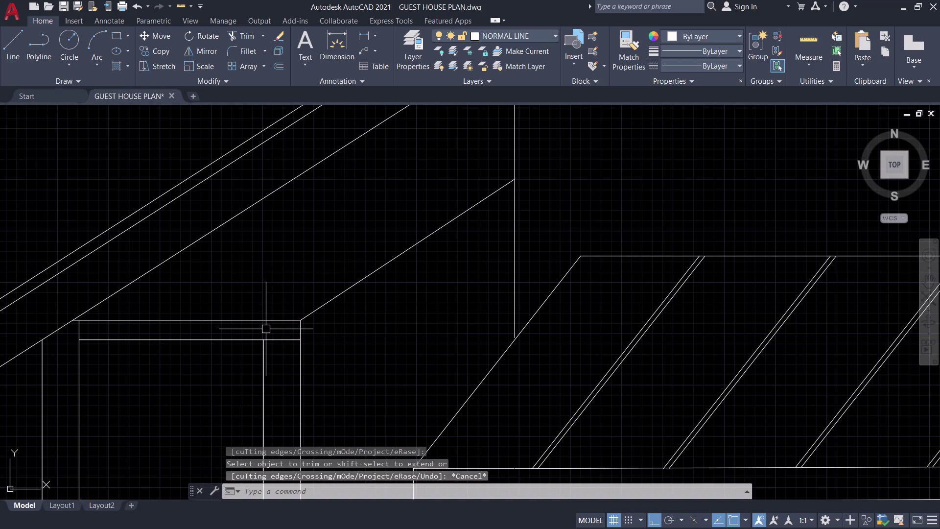
scroll(down, 3)
middle_drag(199, 374, 237, 312)
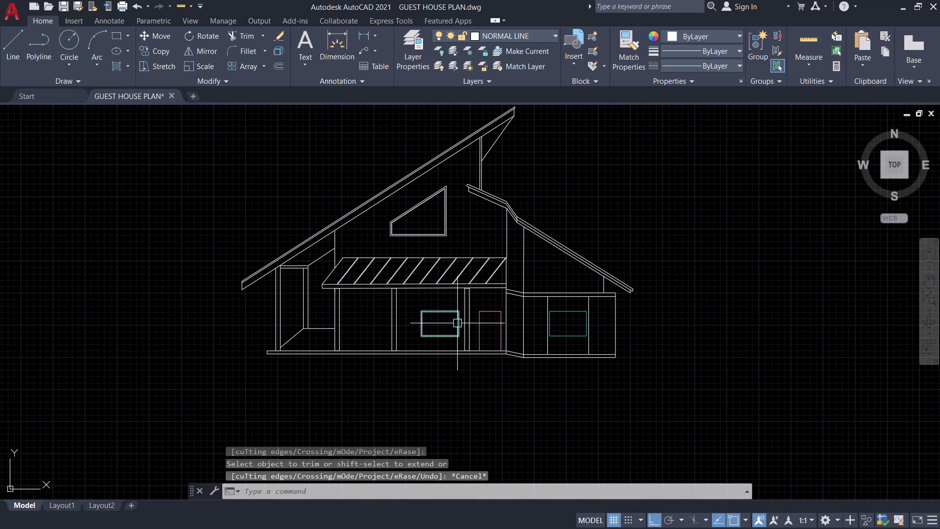
scroll(up, 3)
middle_drag(466, 371, 436, 372)
scroll(up, 3)
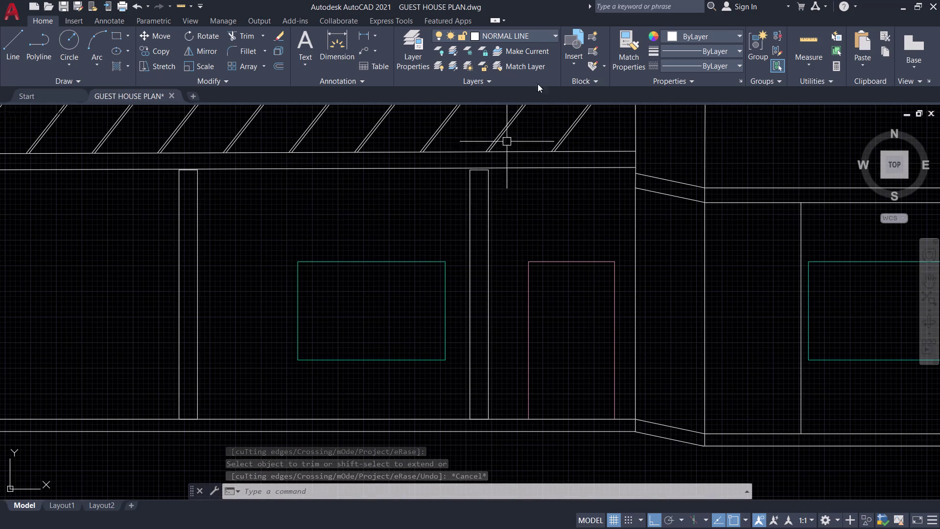
Make WINDOWS the current layer.
click(542, 34)
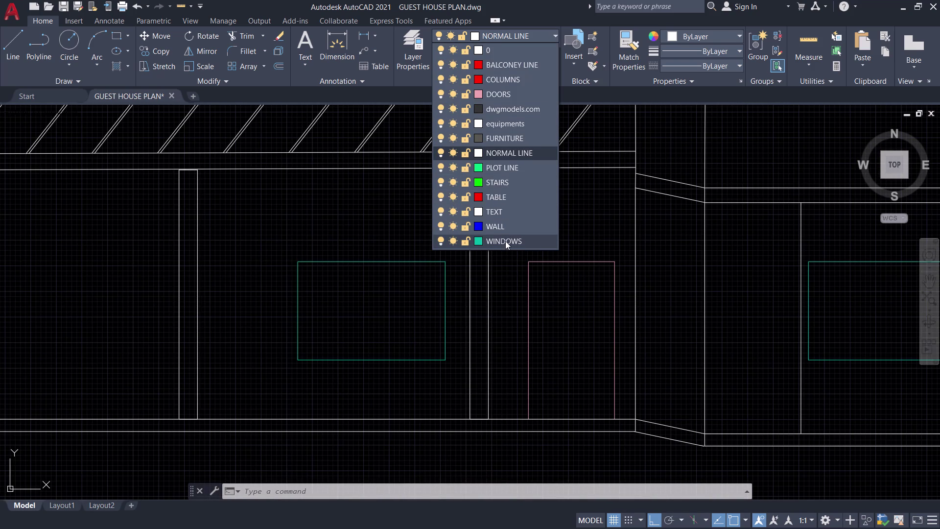
click(506, 239)
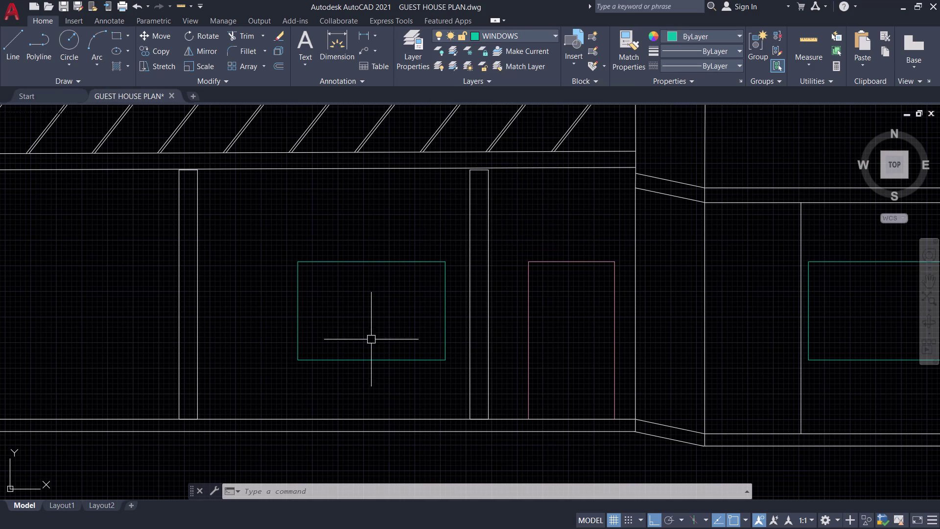
click(367, 361)
Start OFFSET on the porch window outline with the Through option.
text(O)
key(space)
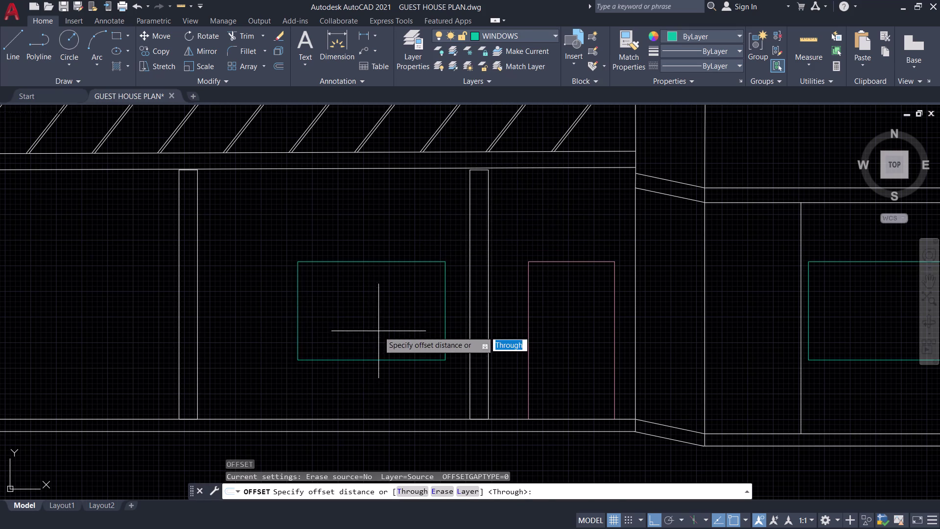
click(376, 337)
key(Escape)
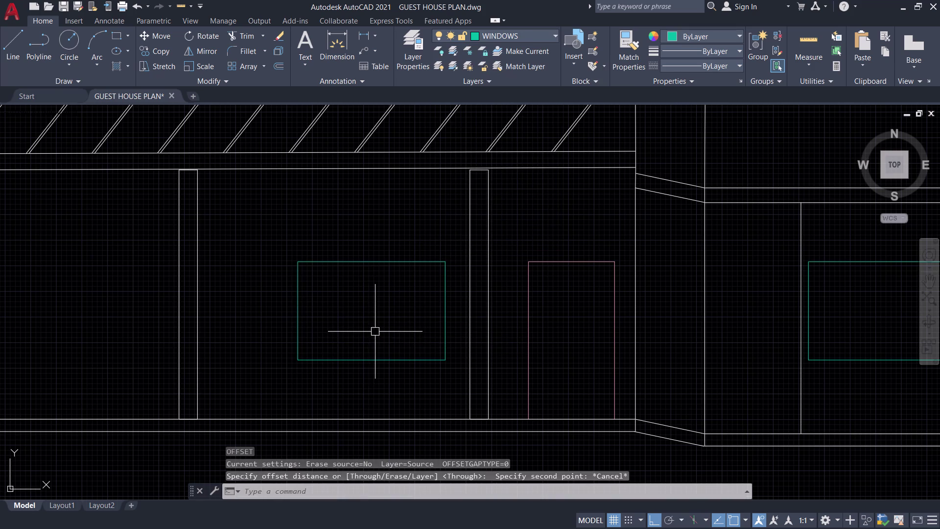
click(381, 360)
key(space)
key(t)
key(space)
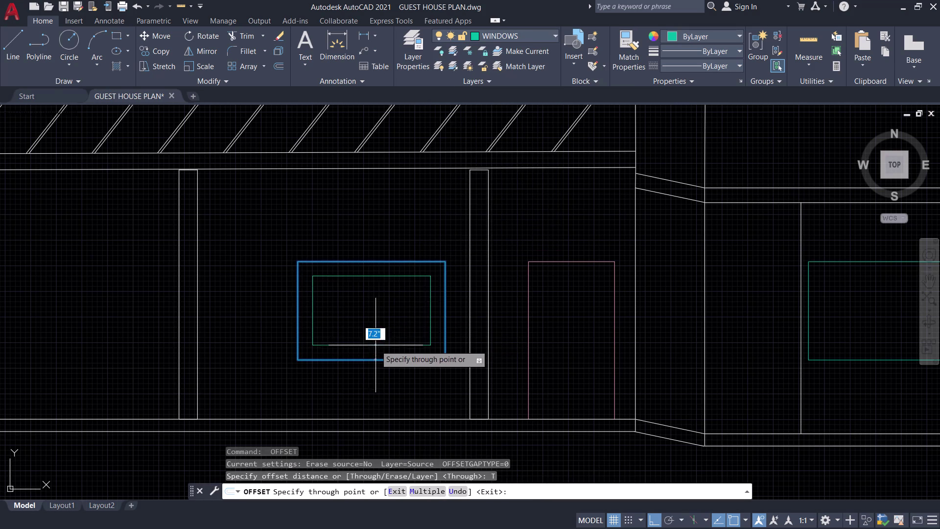
Offset the porch window outline 3 units inward as an inset frame.
scroll(up, 3)
scroll(up, 3)
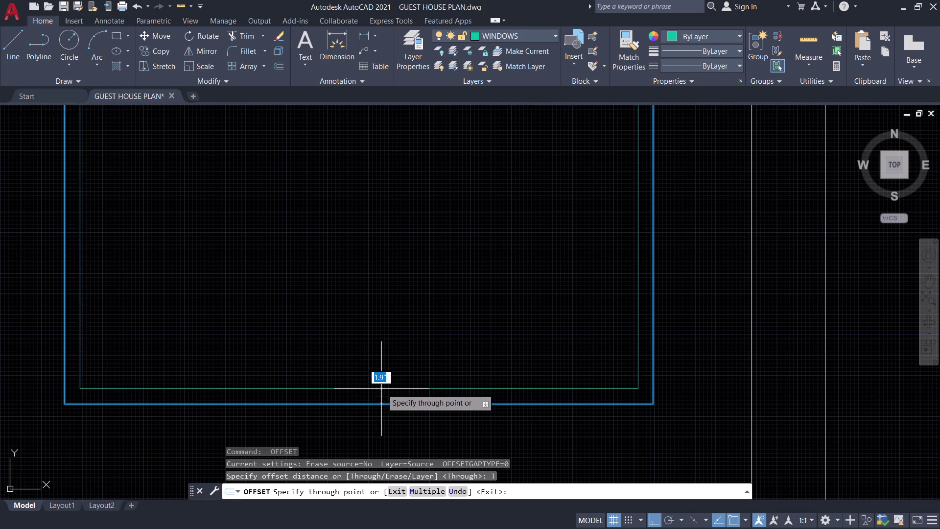
scroll(up, 3)
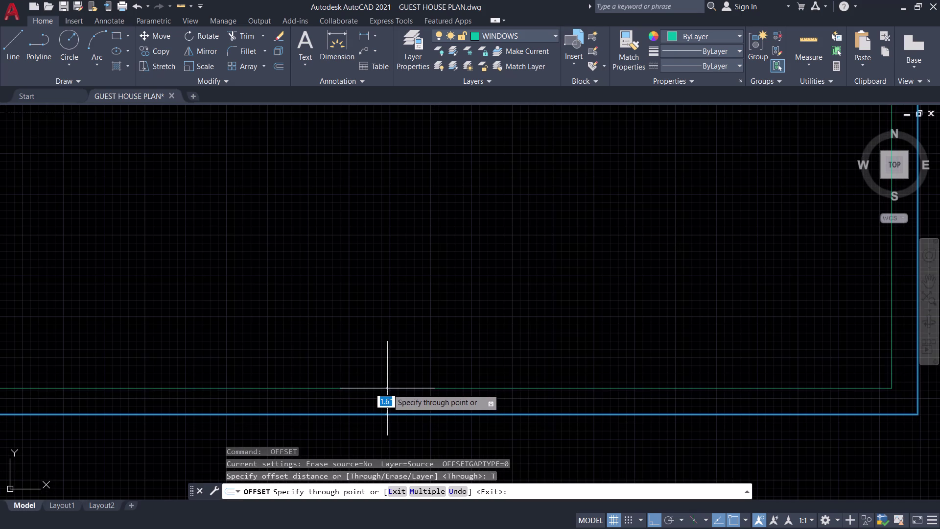
key(3)
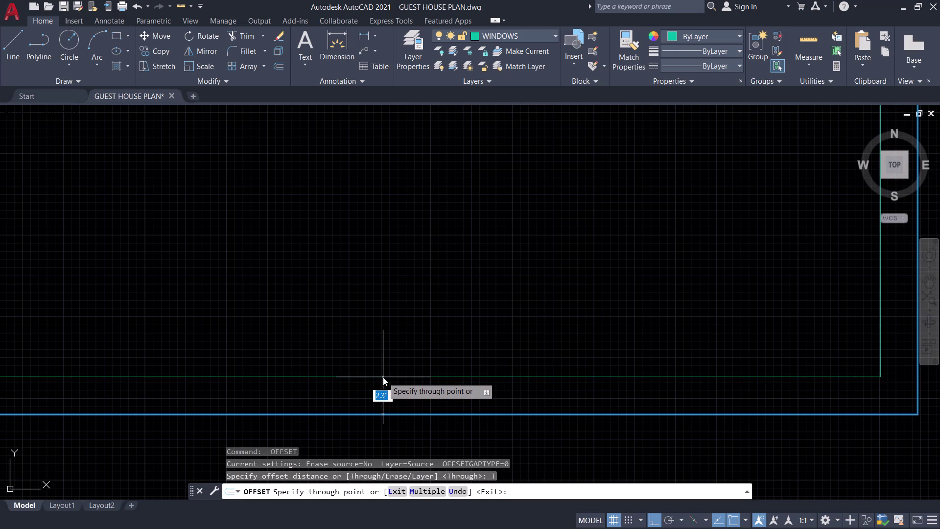
key(Return)
scroll(down, 3)
middle_drag(420, 354, 420, 300)
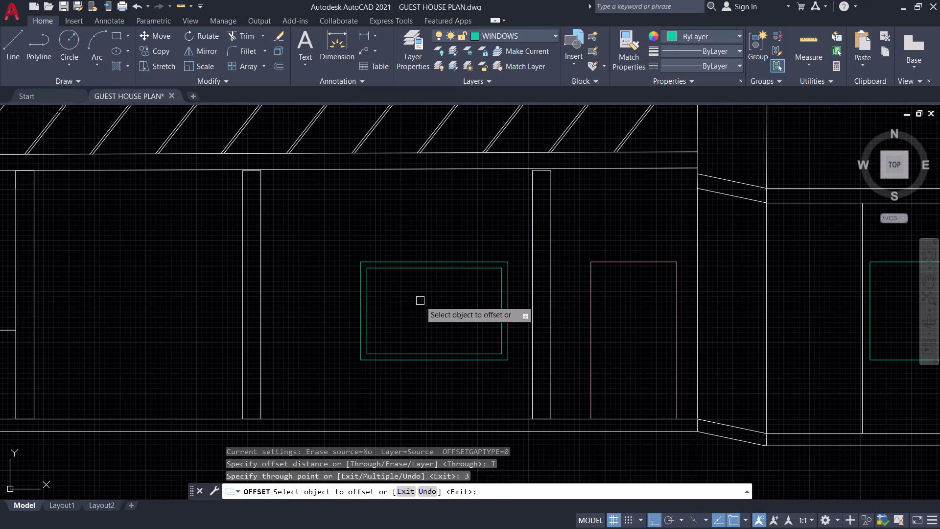
key(space)
Start a multiline (ML) for the porch window's glazing bars.
scroll(up, 3)
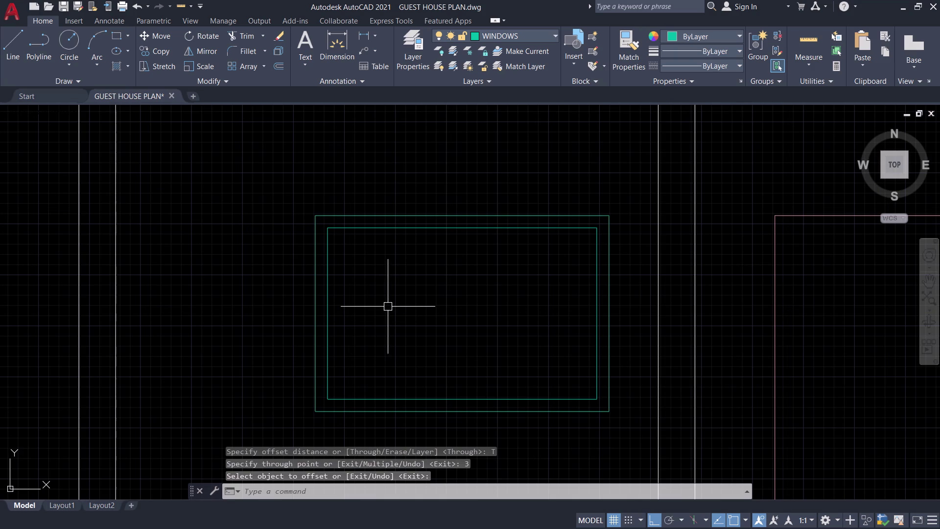
key(m)
text(L)
key(space)
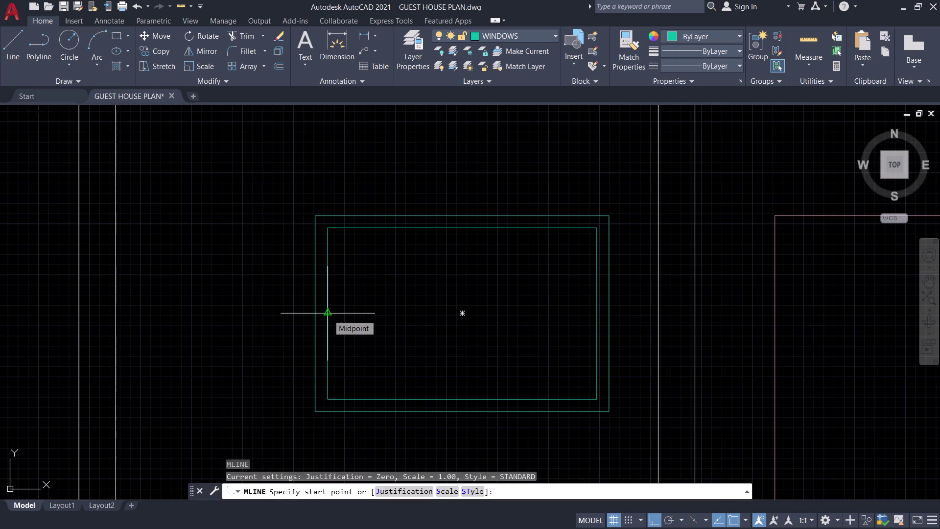
Draw a vertical multiline mullion and a horizontal glazing bar across the porch window.
click(460, 229)
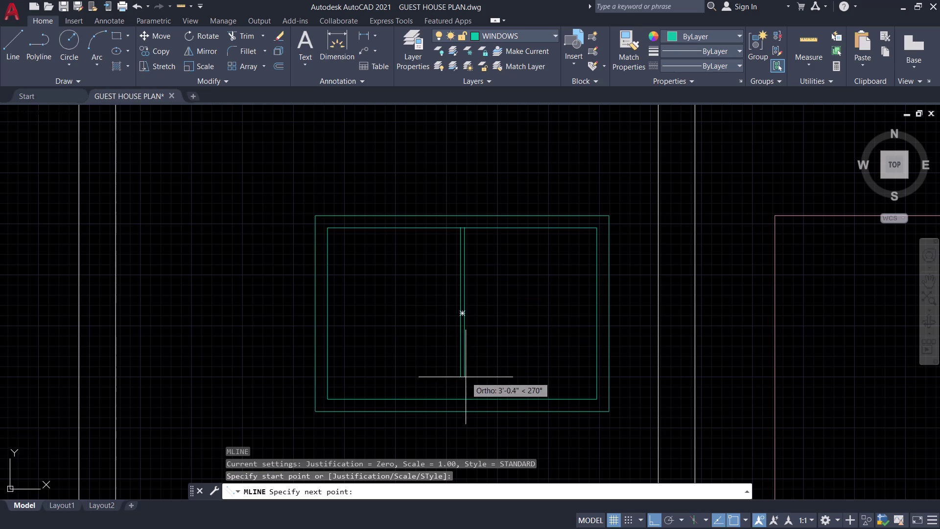
click(464, 399)
key(space)
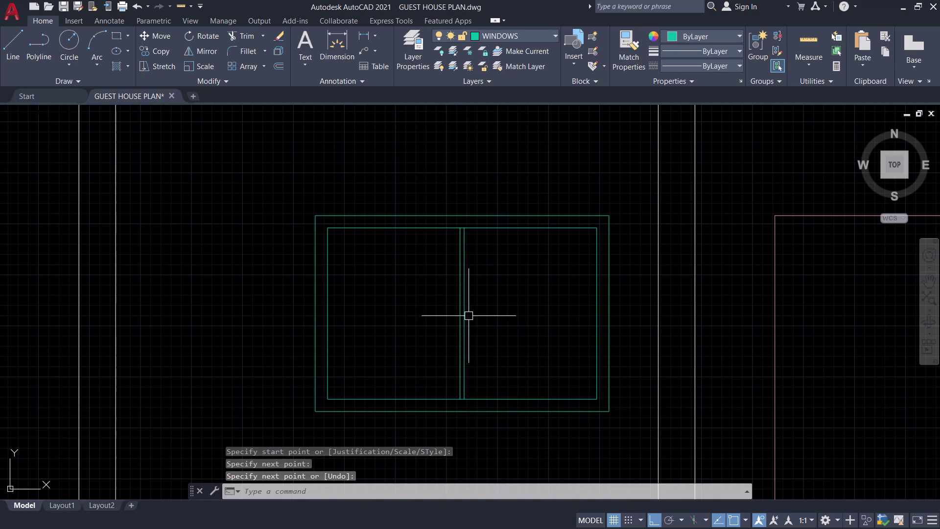
scroll(up, 3)
key(space)
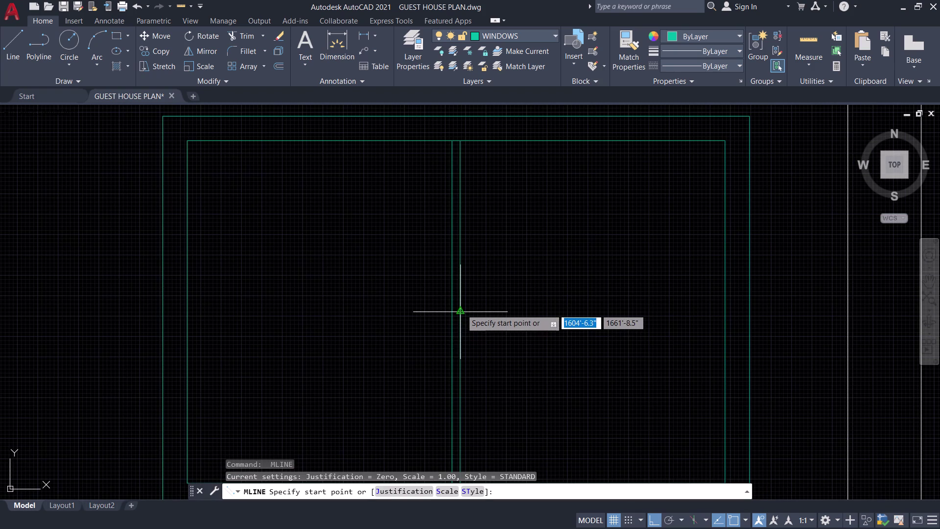
click(462, 310)
click(728, 311)
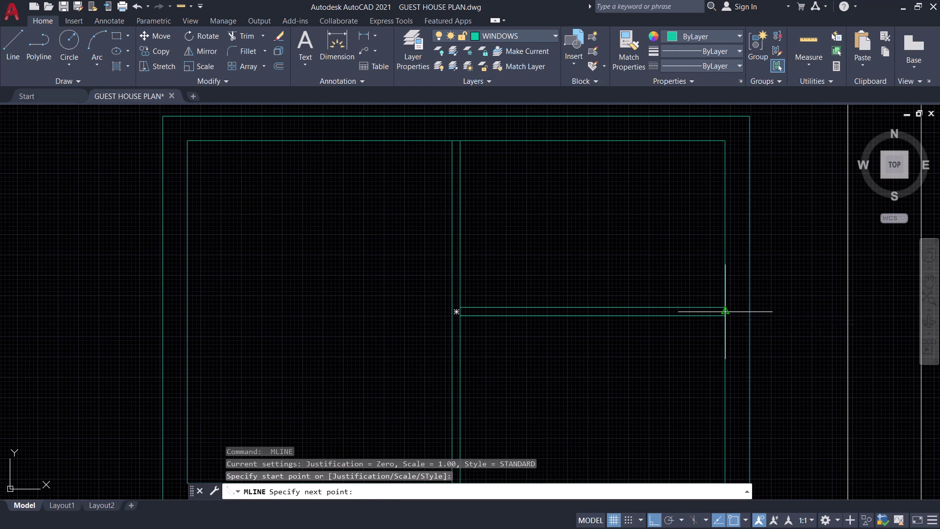
key(space)
Select the right-hand window outline and start OFFSET with the Through option.
scroll(down, 3)
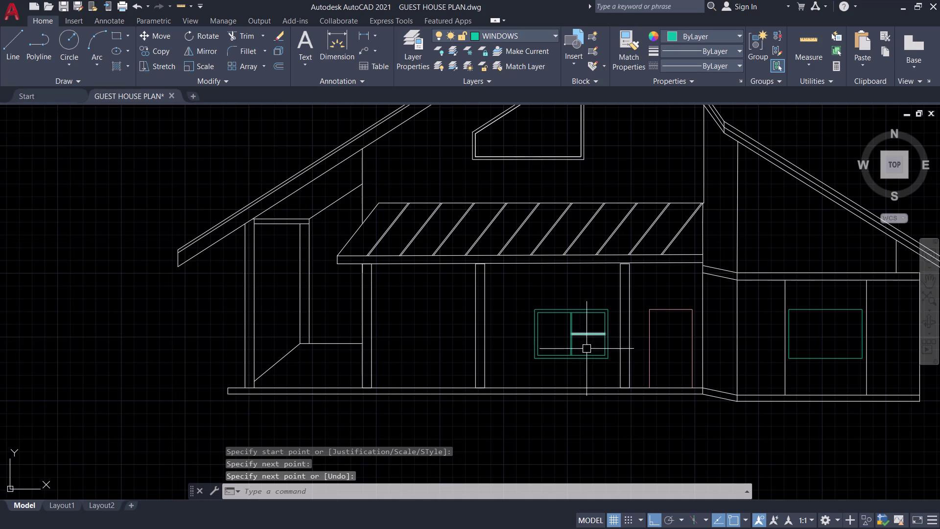
middle_drag(587, 349, 500, 350)
scroll(up, 3)
middle_drag(735, 328, 726, 328)
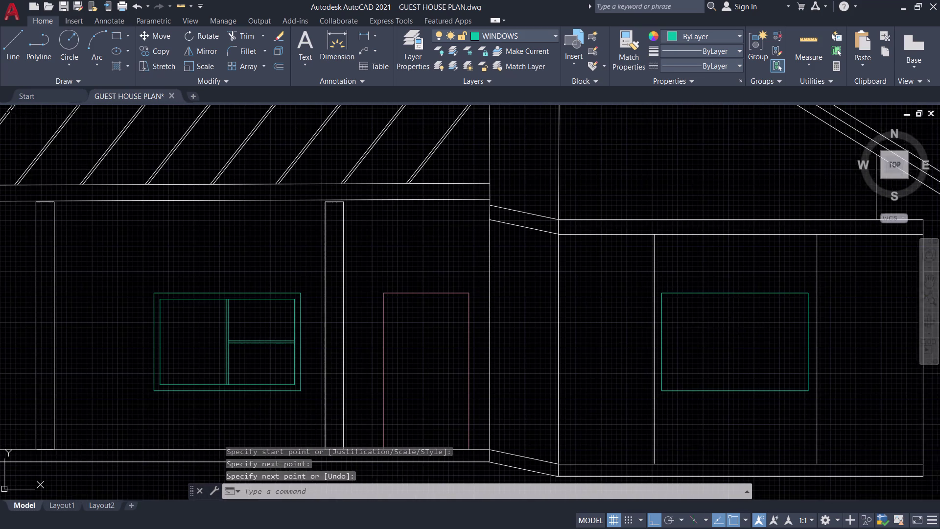
middle_drag(727, 328, 470, 344)
scroll(up, 3)
middle_drag(477, 370, 482, 300)
click(506, 409)
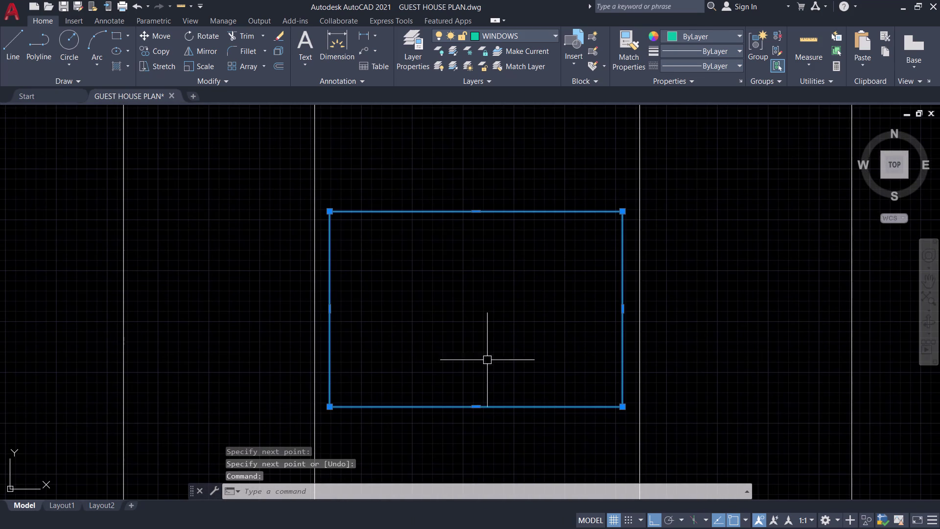
key(o)
key(space)
text(T)
key(space)
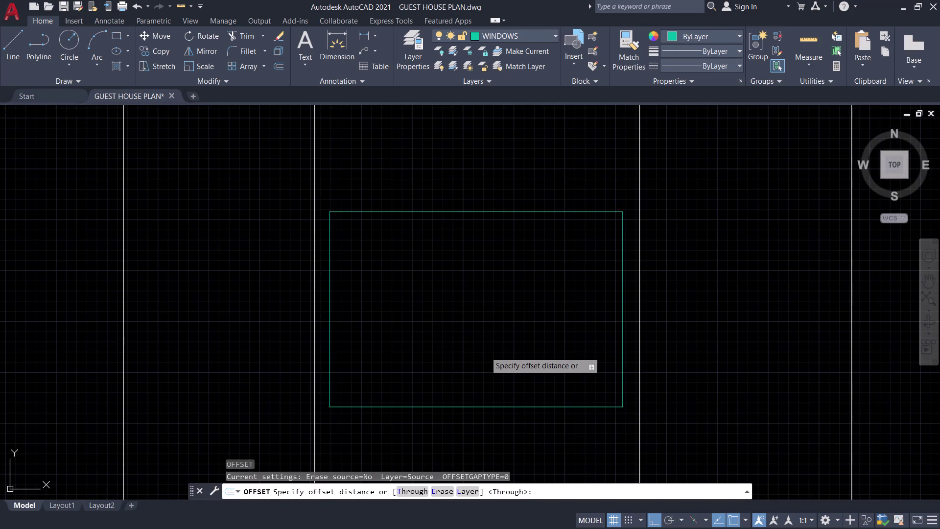
Offset the right-hand window outline 3 units inward.
scroll(up, 3)
key(3)
key(Return)
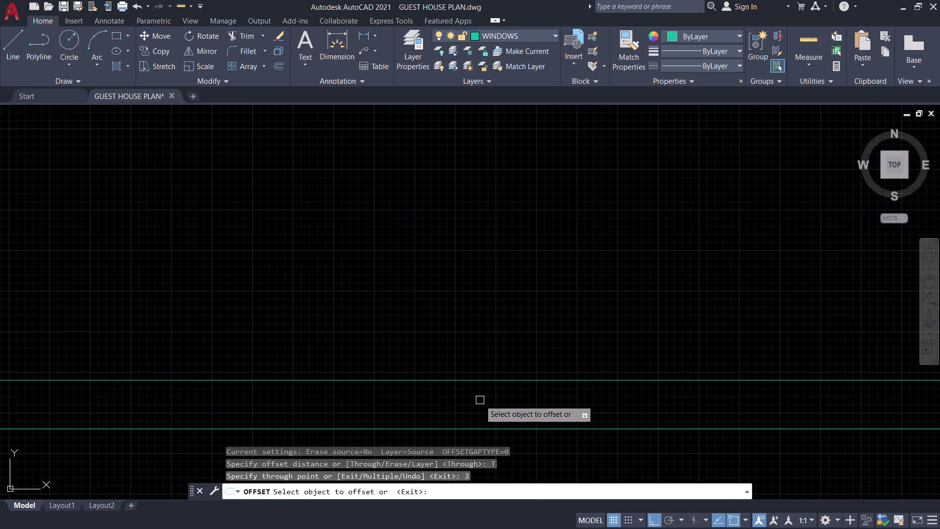
scroll(down, 3)
scroll(up, 3)
middle_drag(622, 420, 585, 380)
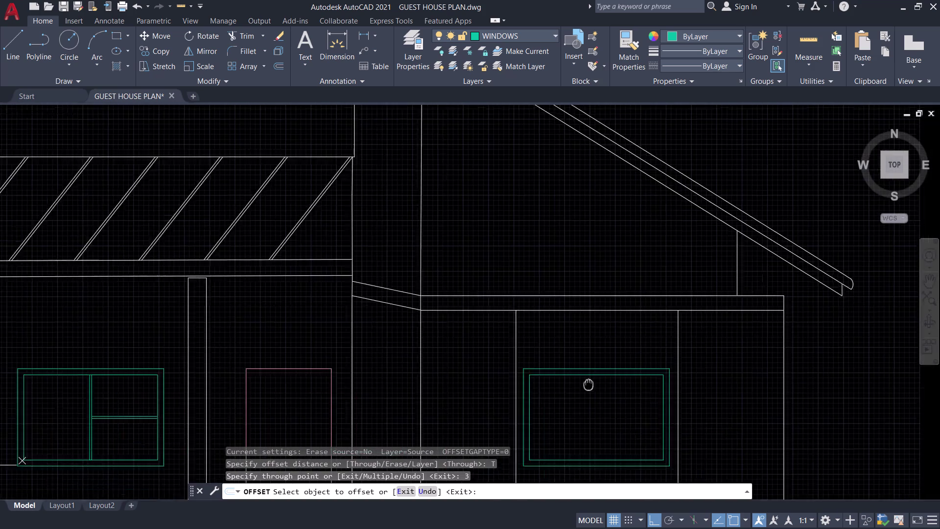
middle_drag(585, 379, 551, 337)
scroll(up, 3)
key(space)
Draw a vertical multiline mullion from the right window's top edge to its bottom edge.
key(m)
text(L)
key(space)
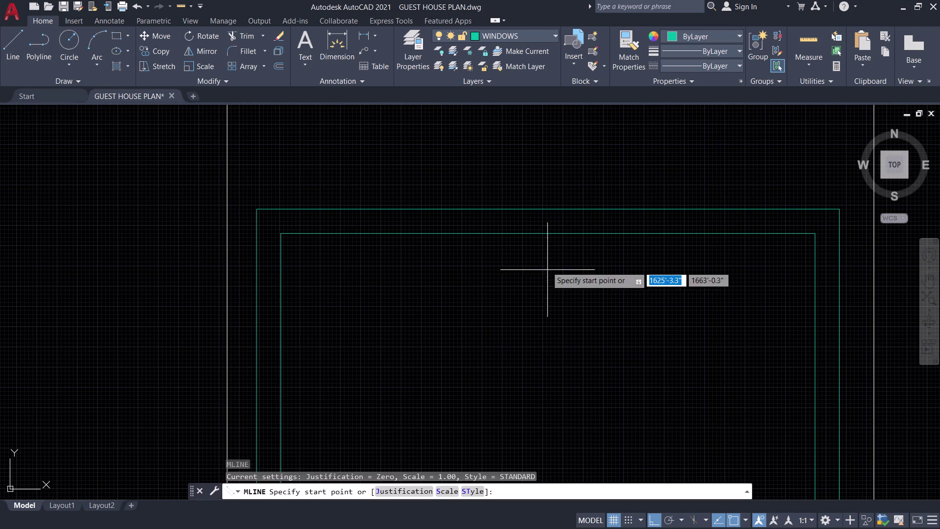
click(549, 236)
scroll(down, 3)
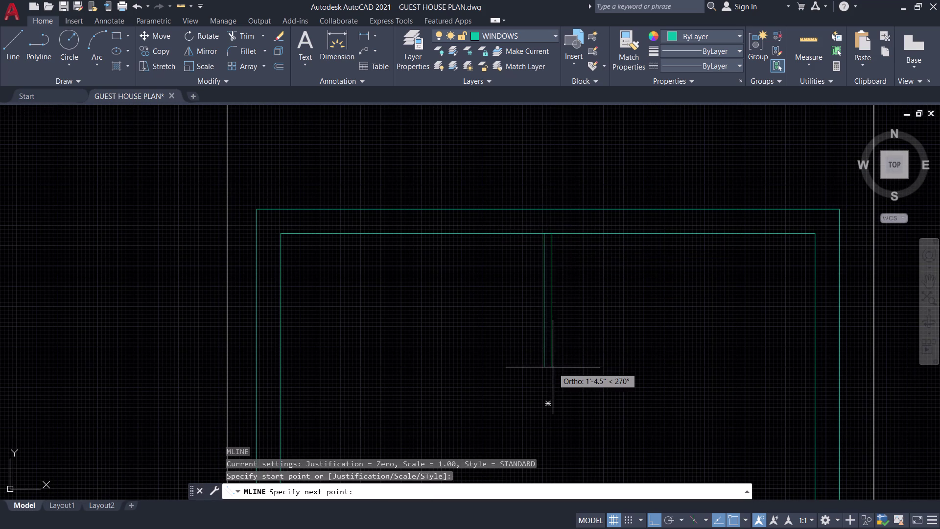
scroll(down, 3)
middle_drag(549, 363, 552, 310)
scroll(up, 3)
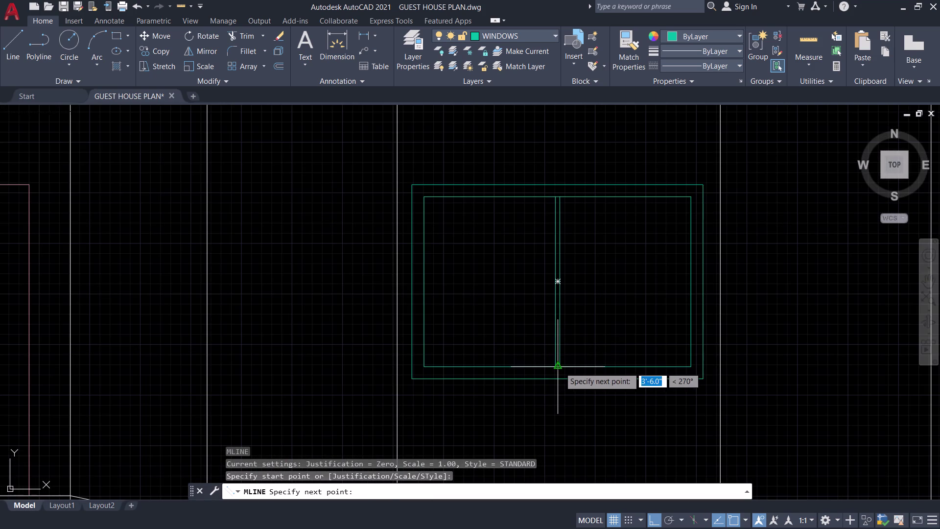
click(559, 368)
key(space)
Cancel the repeated multiline and centre the view on the right window's mullion.
scroll(up, 3)
key(space)
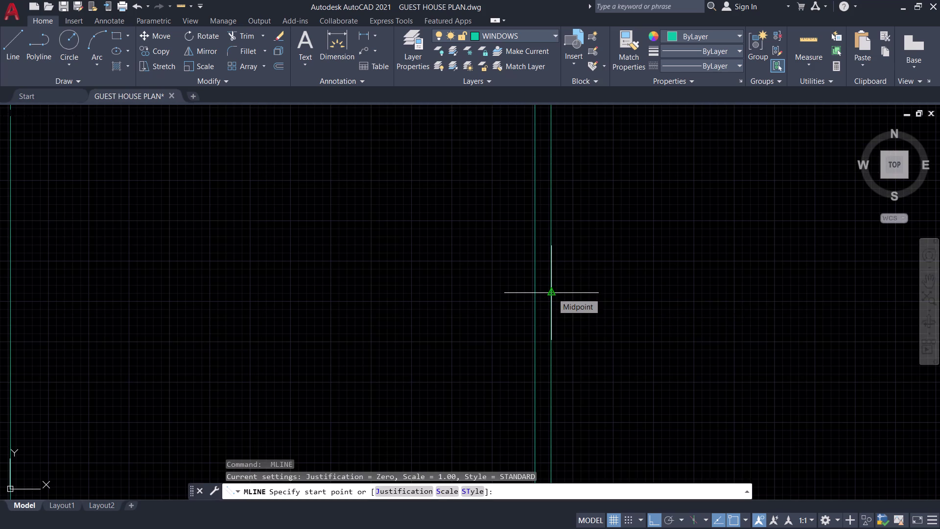
scroll(down, 3)
scroll(down, 3)
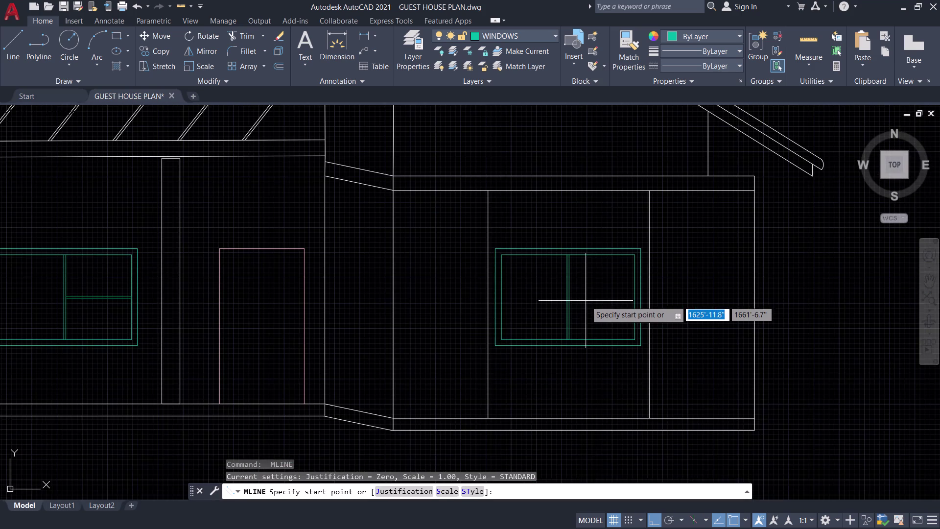
middle_drag(586, 300, 597, 329)
key(space)
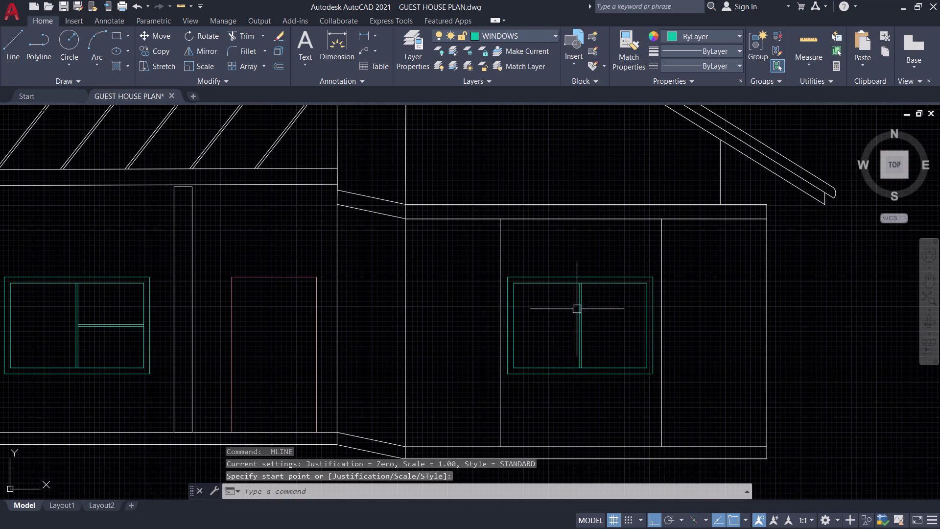
scroll(up, 3)
middle_drag(557, 305, 505, 259)
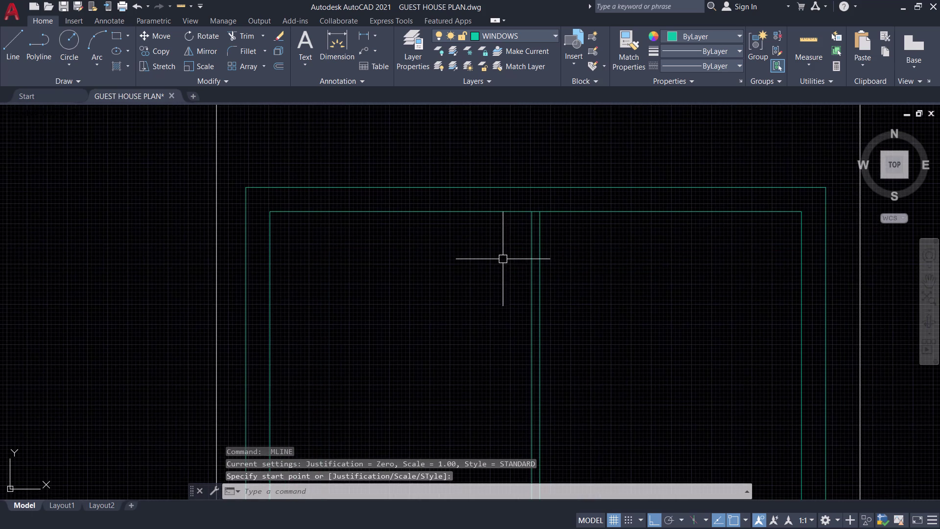
scroll(up, 3)
Trim the right window mullion's overshoots above and below the frame.
text(TR)
key(space)
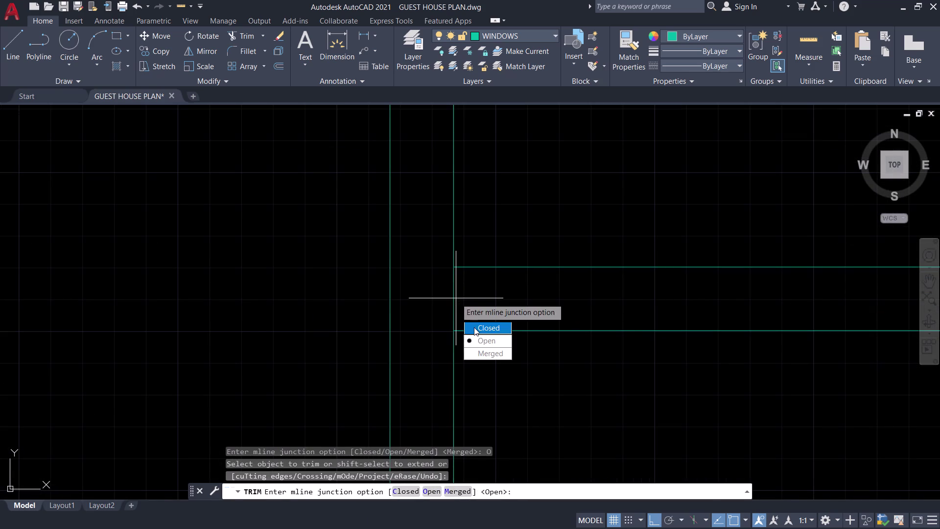
Try the Open and Closed junction styles on the transom, then quit the trim.
drag(476, 339, 456, 297)
click(473, 266)
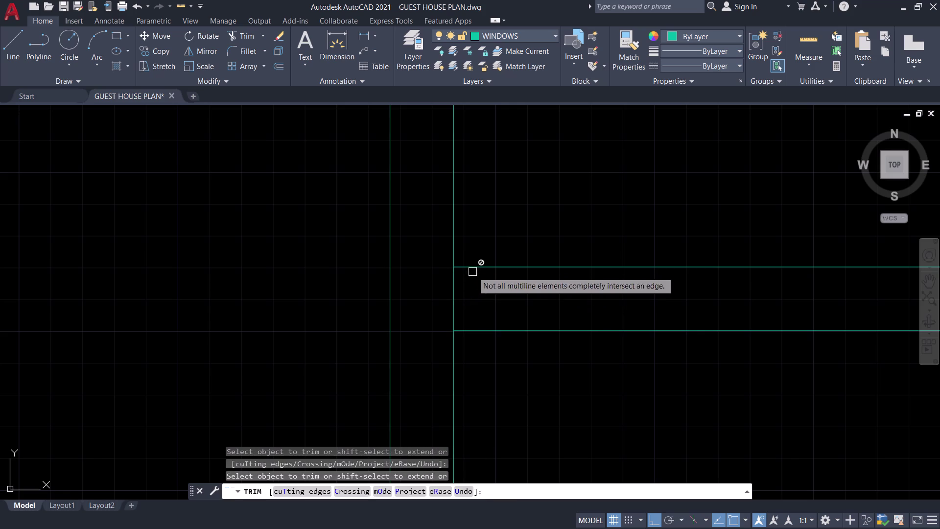
key(Escape)
scroll(down, 3)
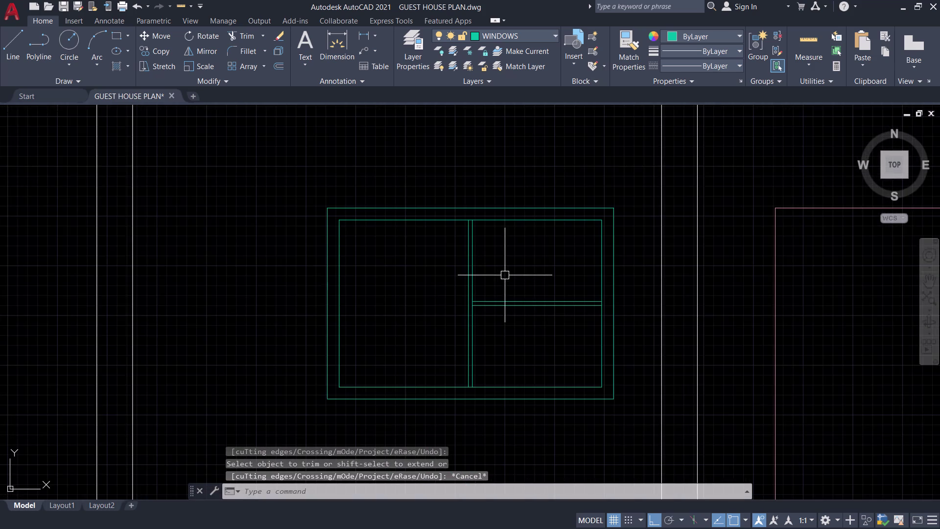
middle_drag(505, 275, 488, 319)
scroll(up, 3)
middle_drag(465, 329, 498, 259)
scroll(up, 3)
scroll(up, 3)
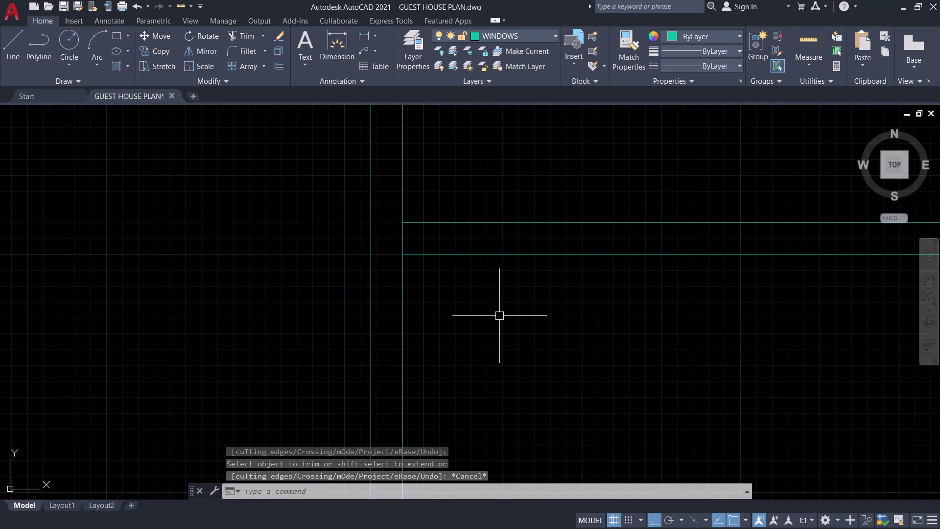
scroll(down, 3)
middle_drag(492, 315, 495, 346)
Explode the transom and the left window's mullion multilines into plain lines.
click(493, 345)
click(465, 268)
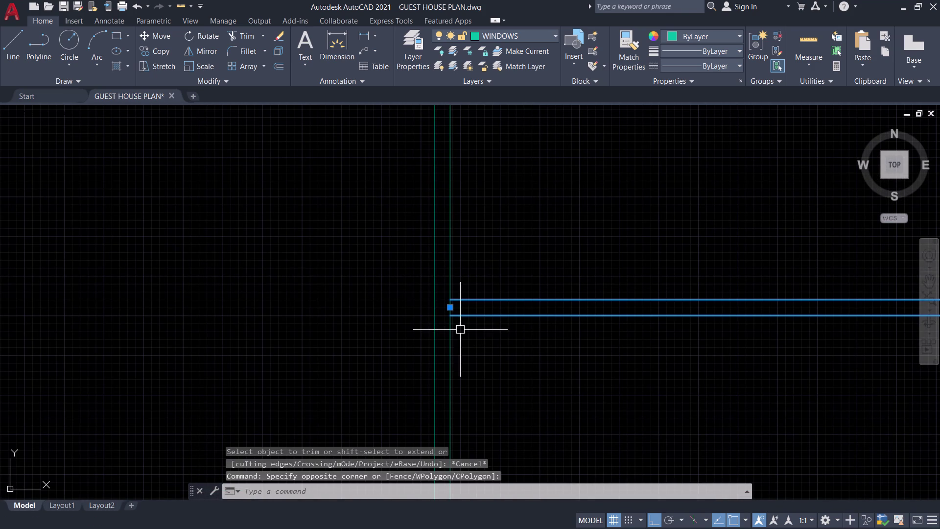
key(x)
key(space)
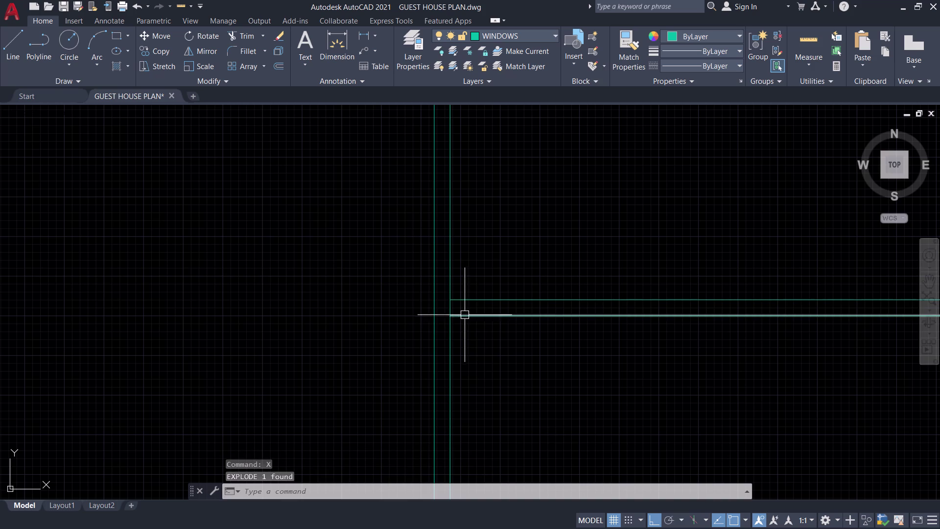
scroll(up, 3)
drag(469, 360, 460, 360)
click(357, 341)
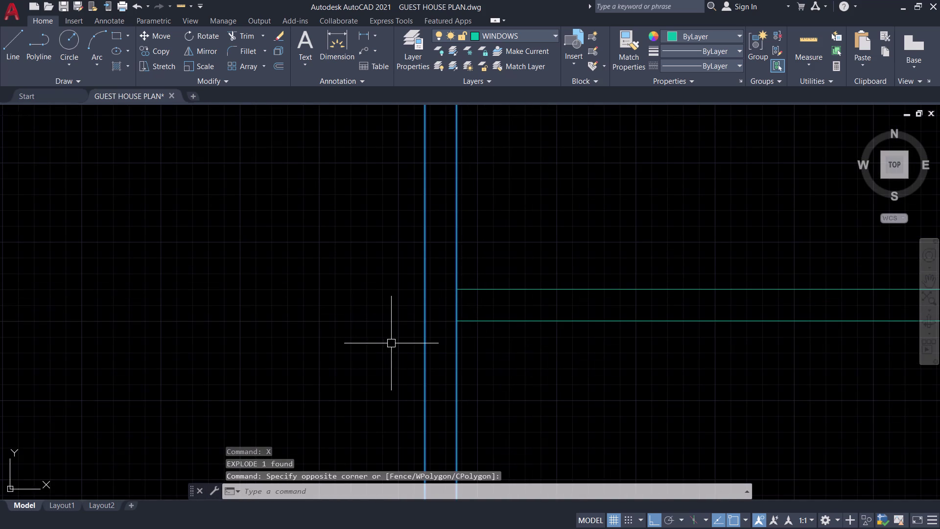
key(x)
key(space)
Trim the left window's overshooting mullion and transom ends at the frame.
key(t)
key(r)
key(space)
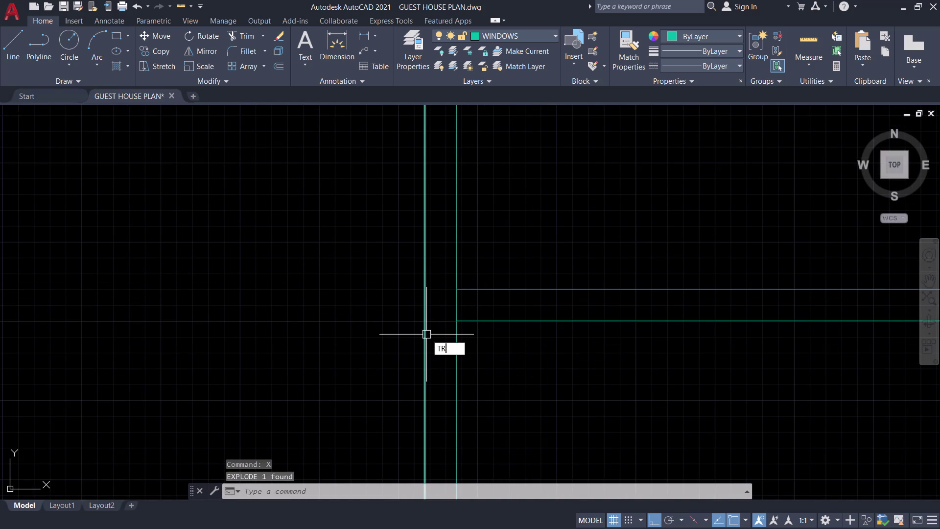
click(456, 305)
scroll(down, 3)
scroll(up, 3)
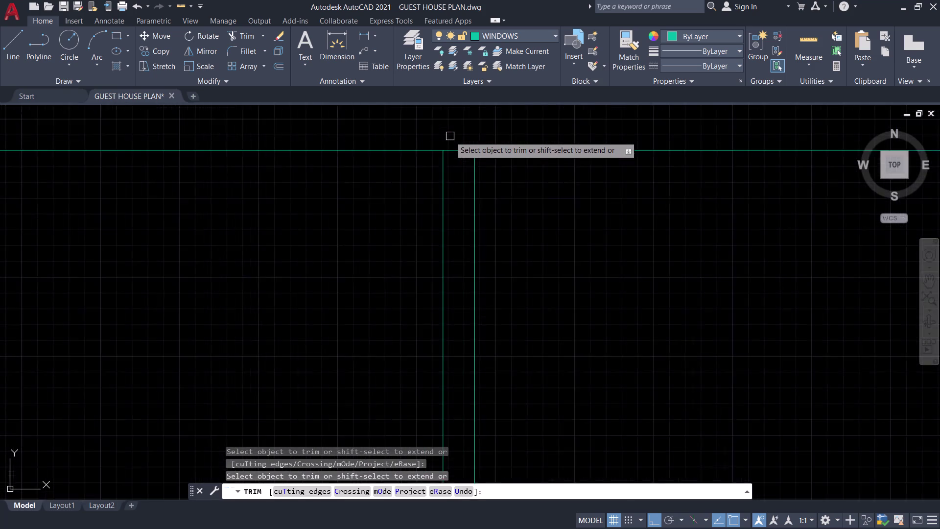
click(459, 165)
scroll(down, 3)
scroll(up, 3)
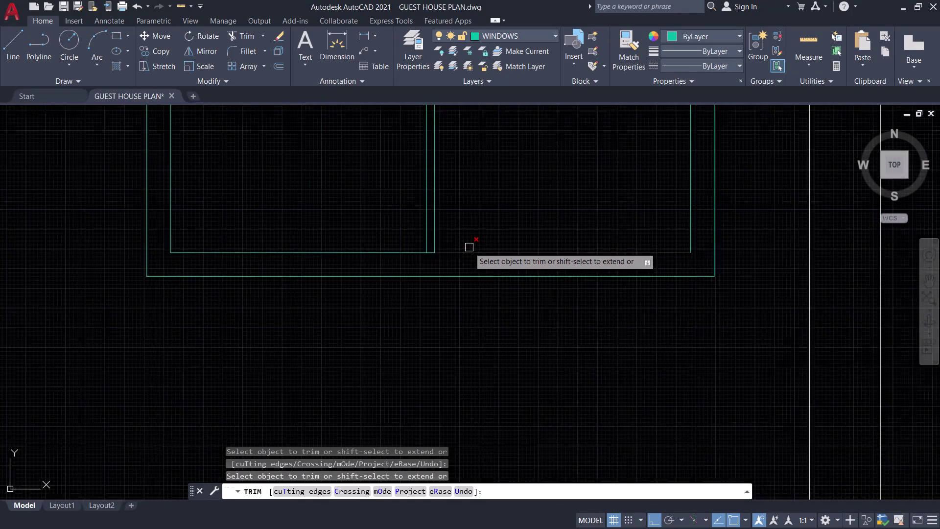
scroll(up, 3)
click(322, 261)
scroll(down, 3)
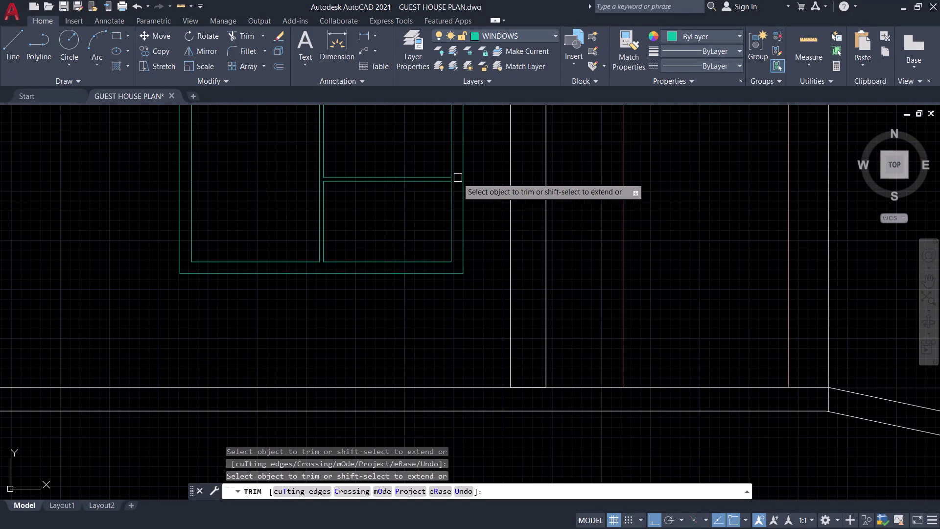
scroll(up, 3)
click(436, 182)
scroll(down, 3)
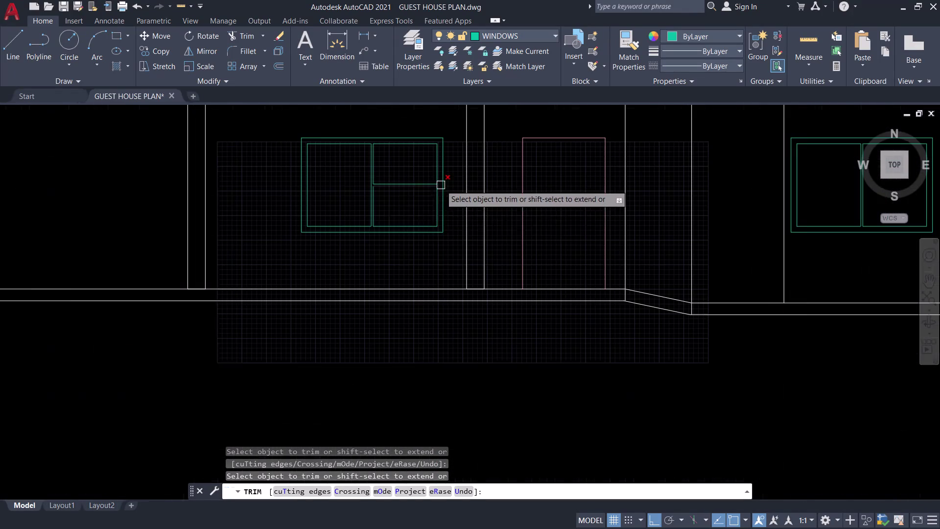
key(Escape)
Explode the right window's mullion multiline into separate lines.
middle_drag(408, 207, 486, 238)
scroll(down, 3)
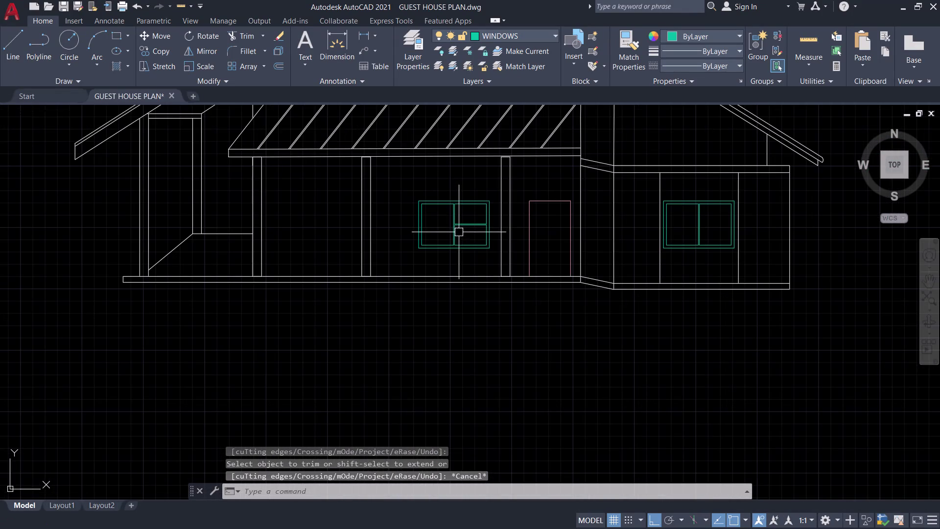
scroll(up, 3)
scroll(down, 3)
scroll(up, 3)
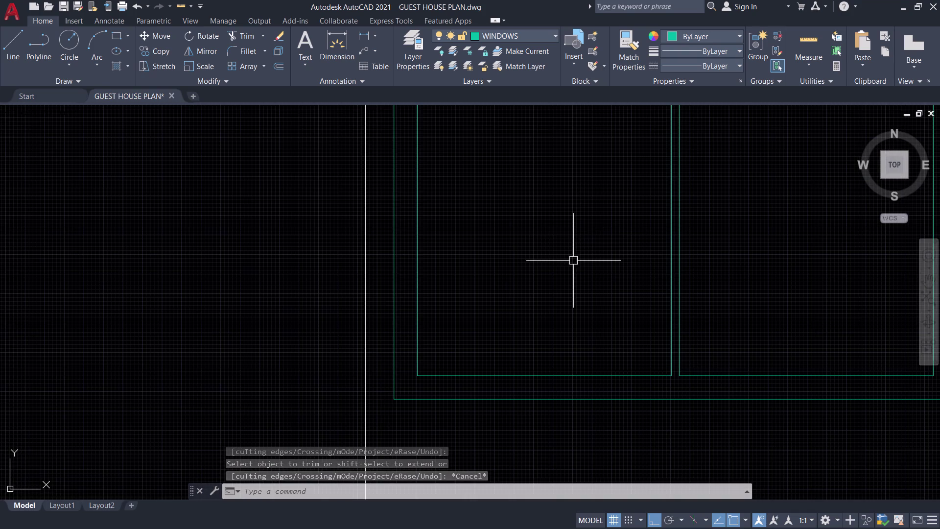
middle_drag(552, 236, 538, 221)
scroll(up, 3)
scroll(down, 3)
drag(587, 370, 592, 365)
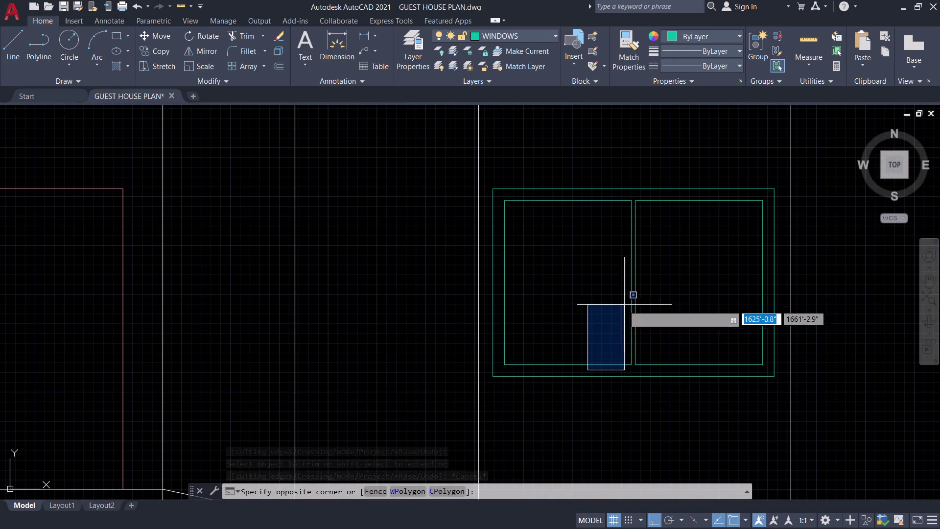
click(572, 327)
scroll(up, 3)
click(630, 294)
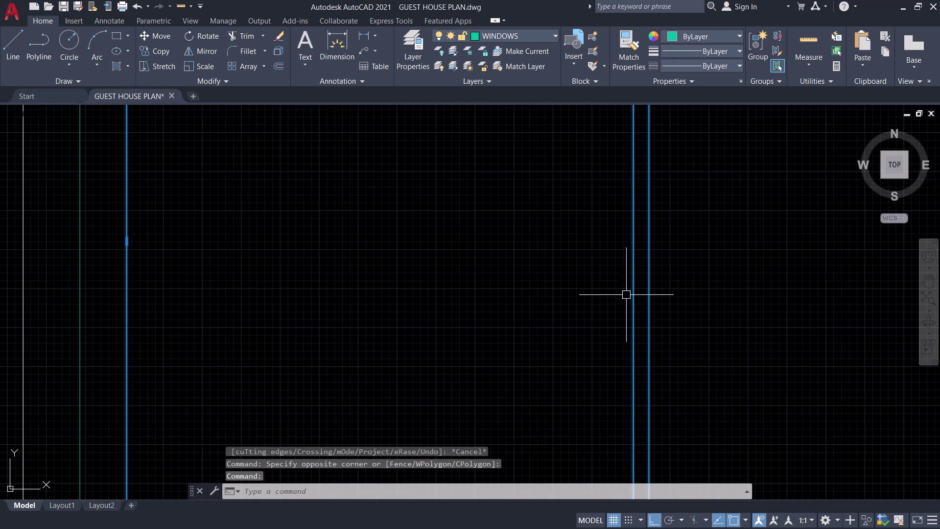
scroll(down, 3)
key(Escape)
click(625, 299)
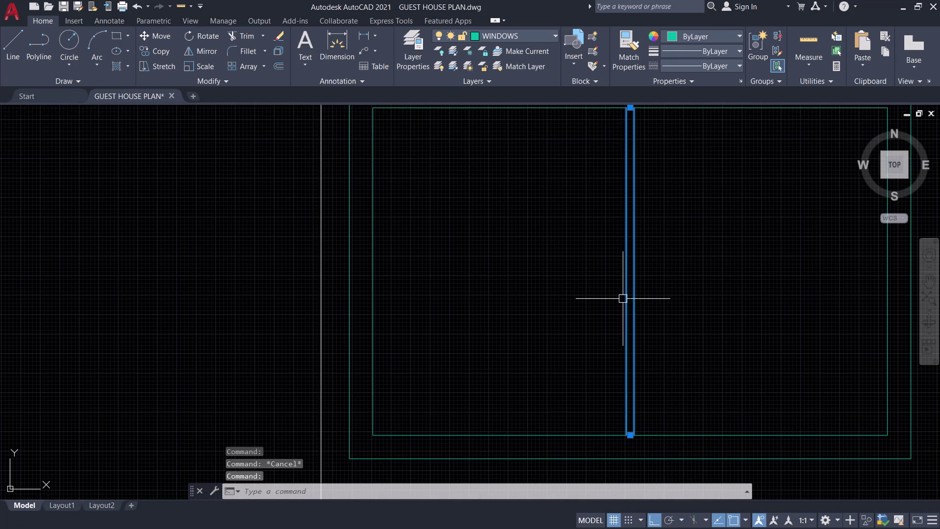
key(x)
key(space)
Join the right mullion's two line pieces into one polyline.
click(625, 304)
click(543, 431)
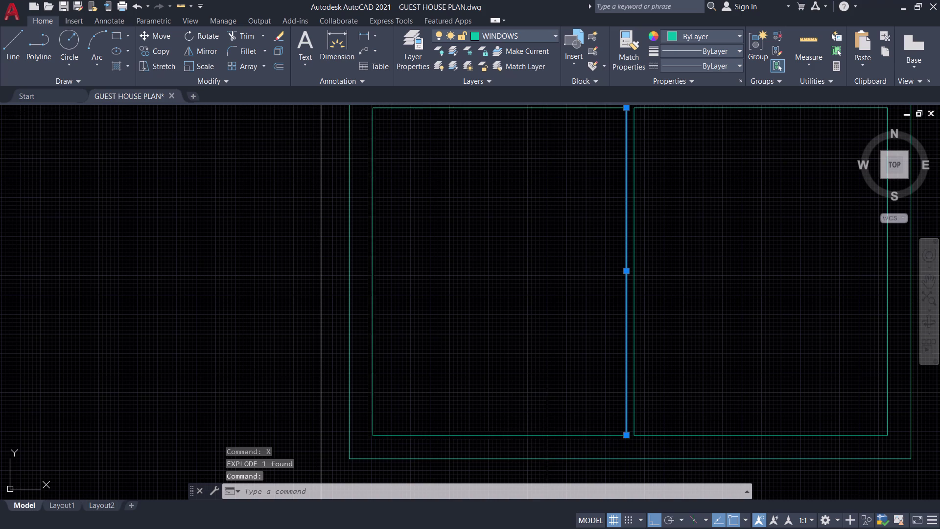
key(j)
key(space)
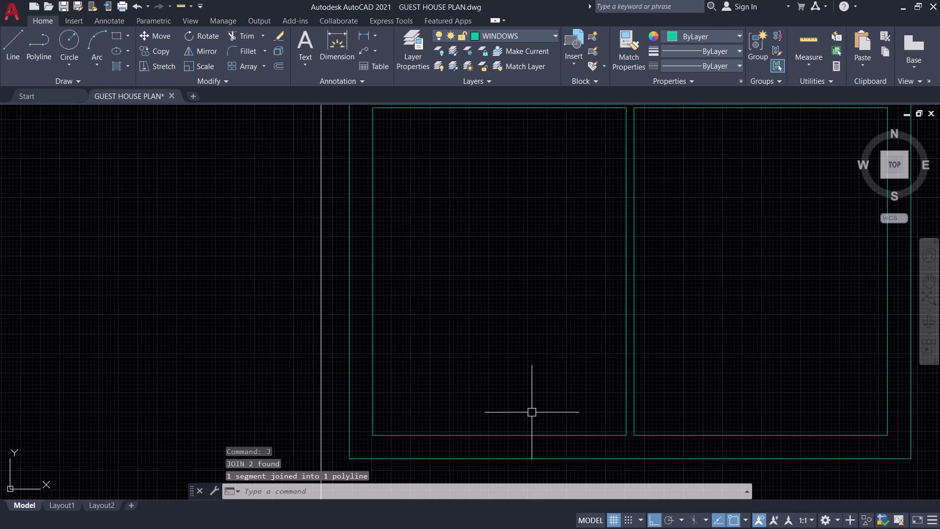
click(532, 433)
Set an offset distance of 0.6 with the window panes in view.
key(o)
key(space)
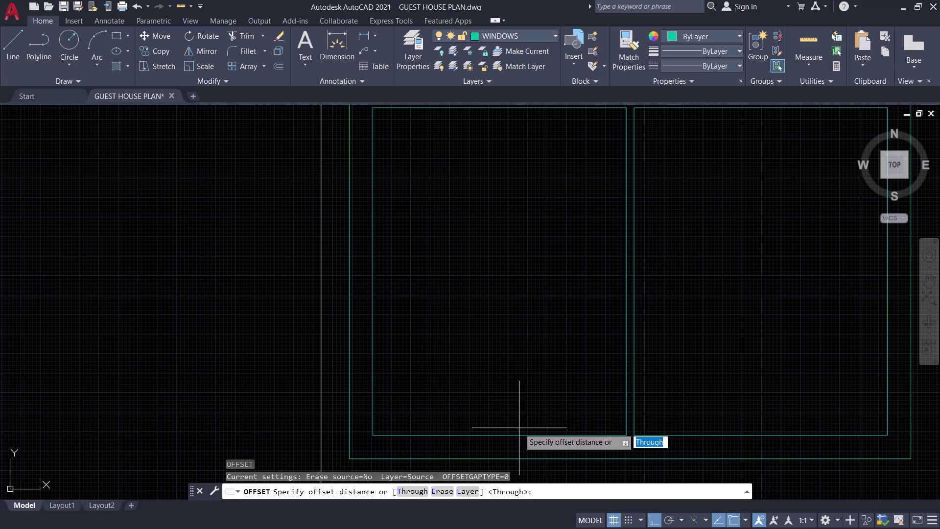
text(T)
key(space)
scroll(up, 3)
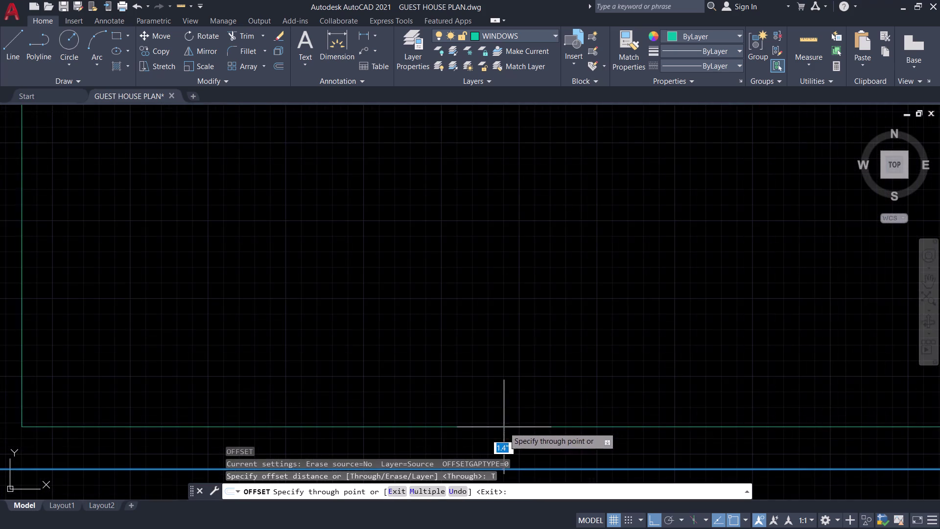
middle_drag(504, 427, 504, 355)
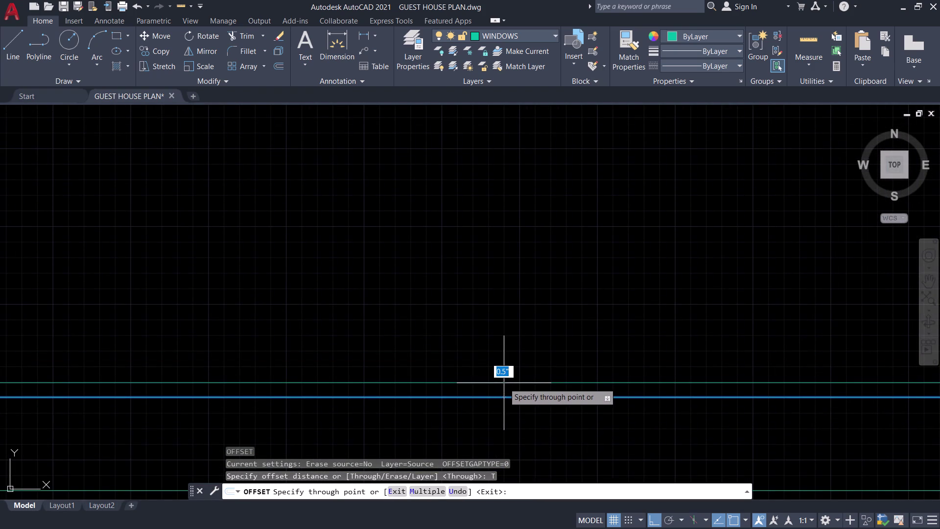
scroll(down, 3)
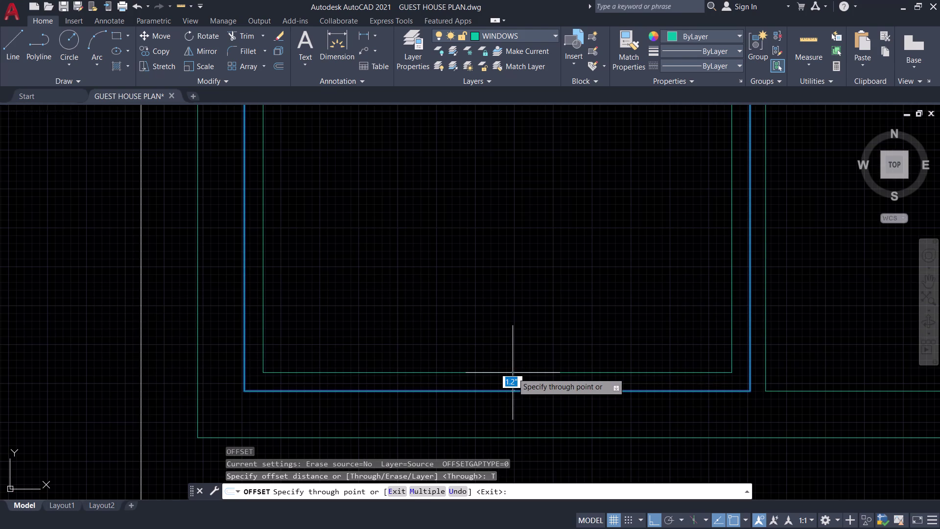
text(0)
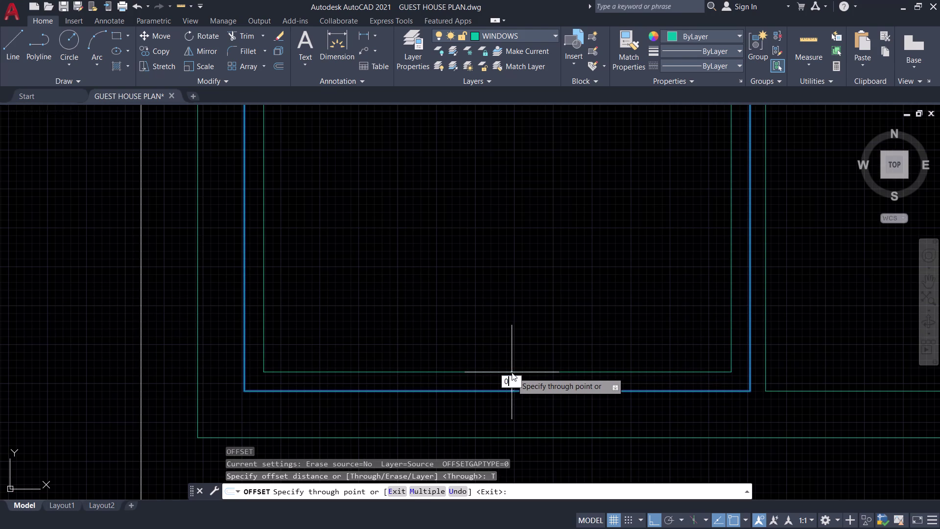
text(.6)
key(Return)
scroll(down, 3)
middle_drag(673, 330, 530, 315)
scroll(up, 3)
key(space)
Join the right pane's edges into a single outline.
click(462, 362)
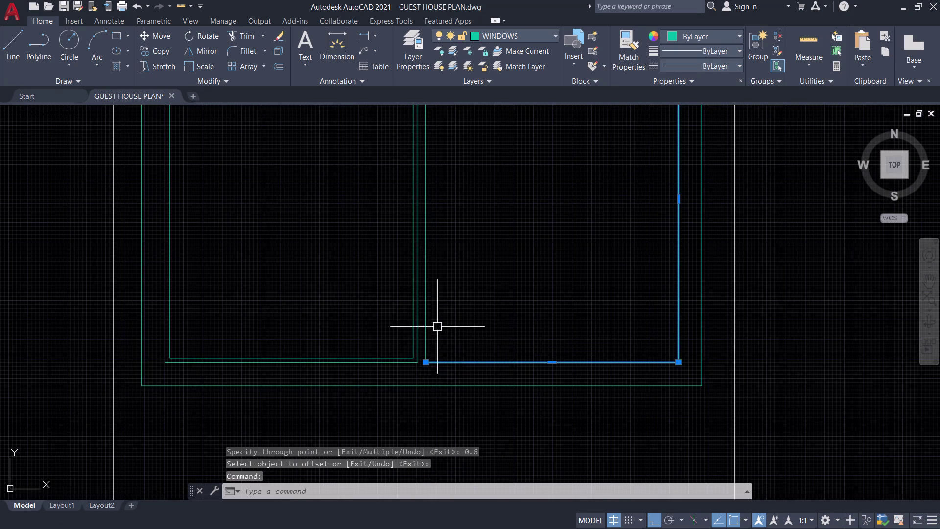
click(427, 310)
scroll(down, 3)
key(j)
key(space)
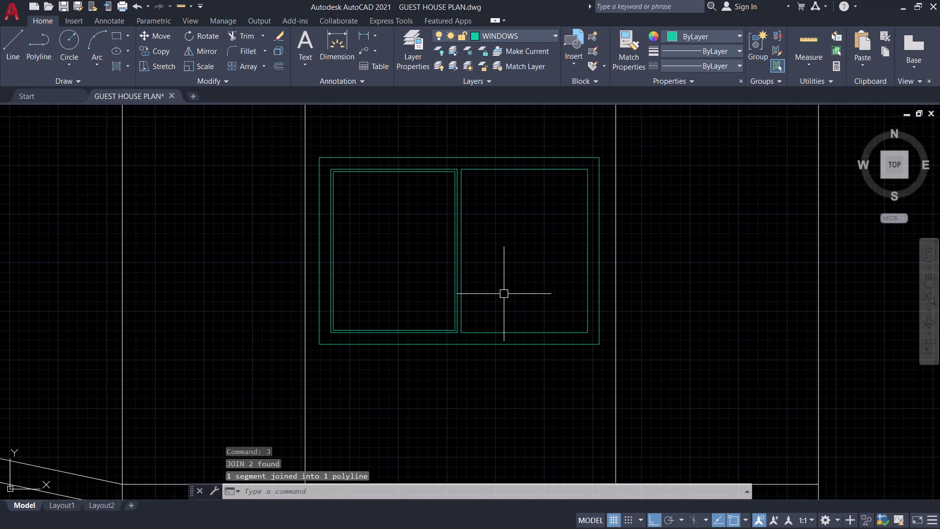
scroll(up, 3)
click(512, 370)
Offset the right pane outline 0.6 inward and save the drawing.
text(O)
key(space)
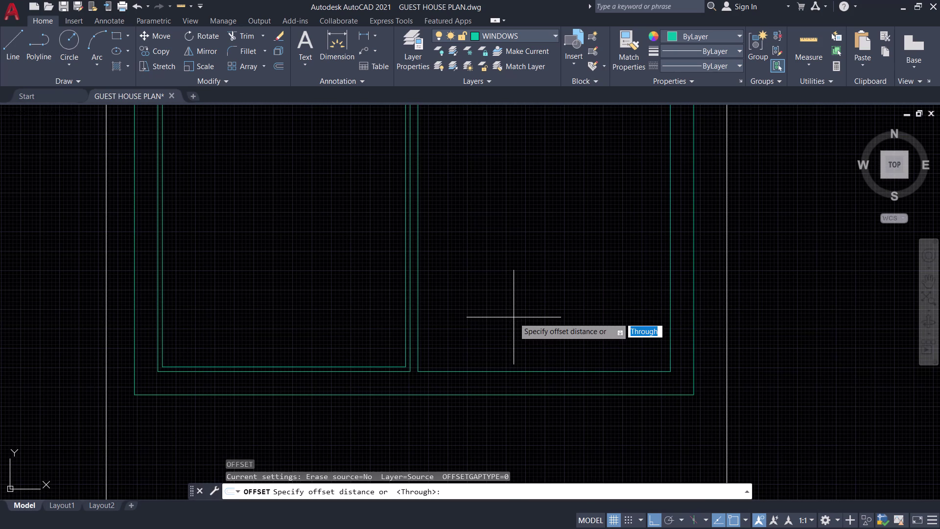
text(0.6)
key(Return)
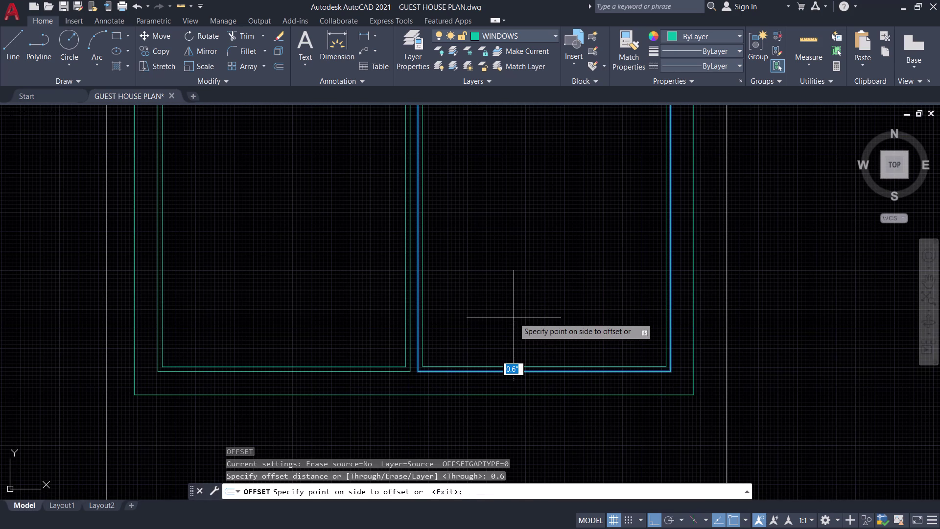
click(510, 323)
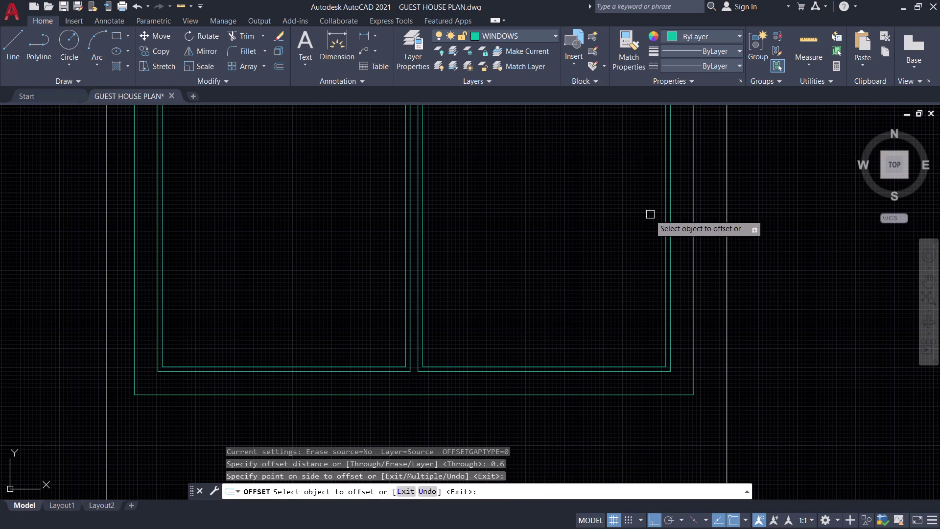
key(Escape)
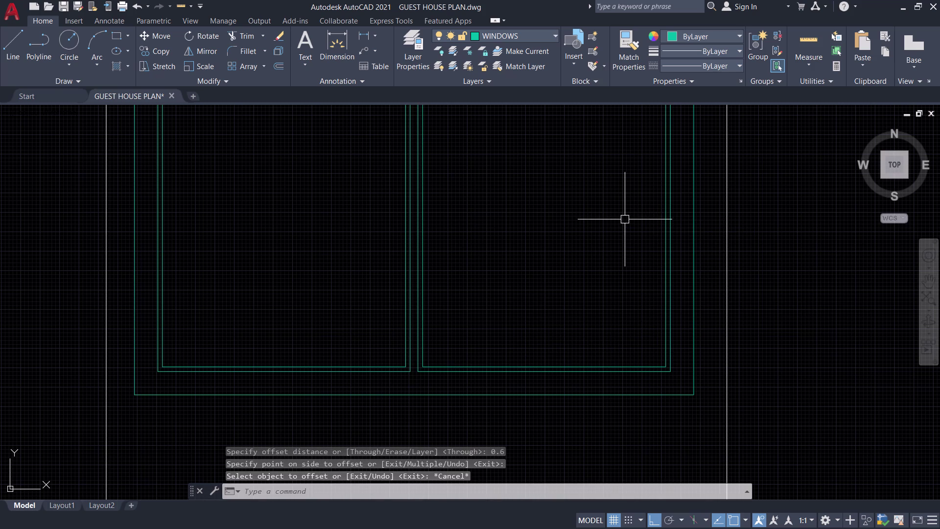
key(ctrl+s)
scroll(down, 3)
scroll(down, 3)
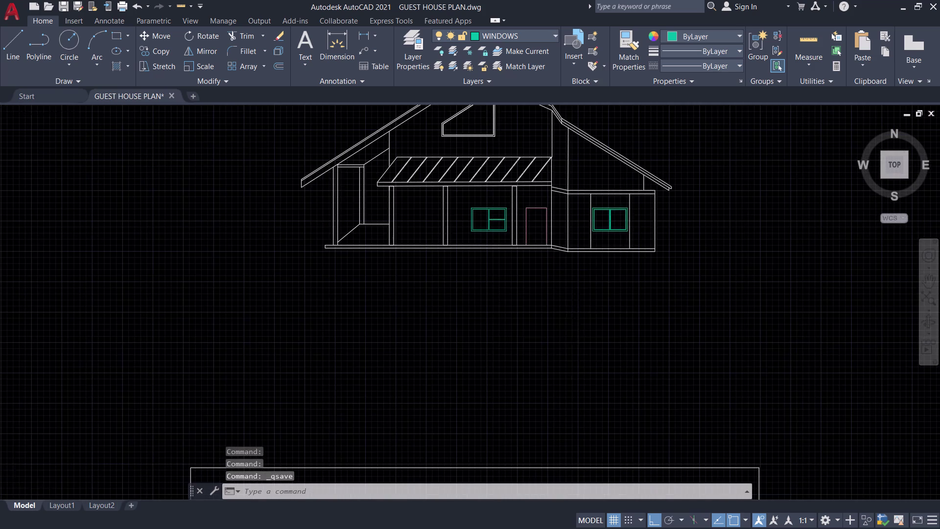
middle_drag(572, 324, 592, 171)
scroll(up, 3)
middle_drag(563, 332, 647, 198)
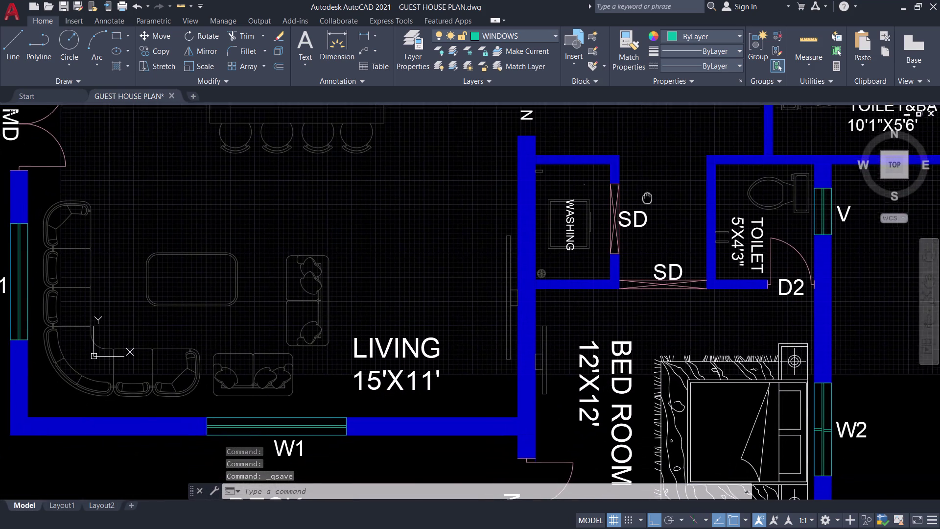
middle_drag(647, 198, 648, 197)
scroll(down, 3)
middle_drag(686, 343, 681, 280)
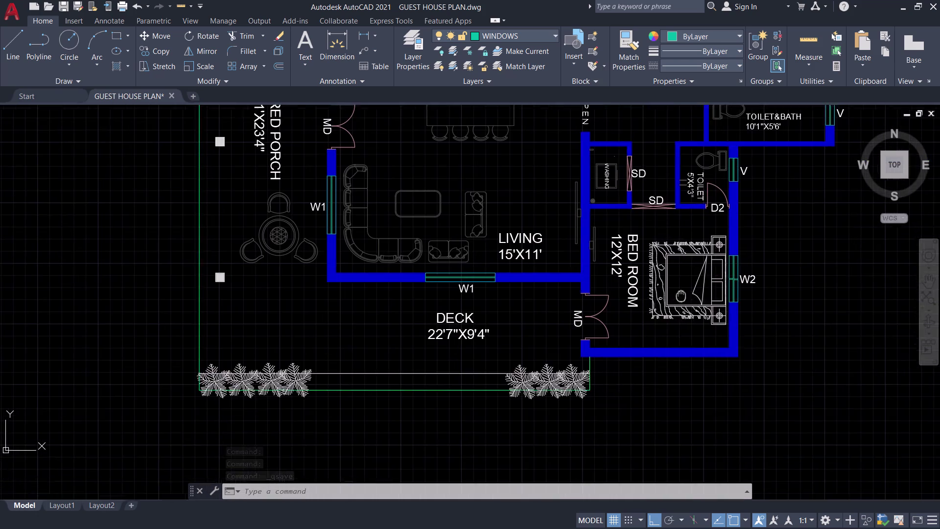
middle_drag(681, 280, 709, 214)
scroll(up, 3)
middle_drag(475, 311, 618, 318)
scroll(down, 3)
middle_drag(483, 302, 487, 312)
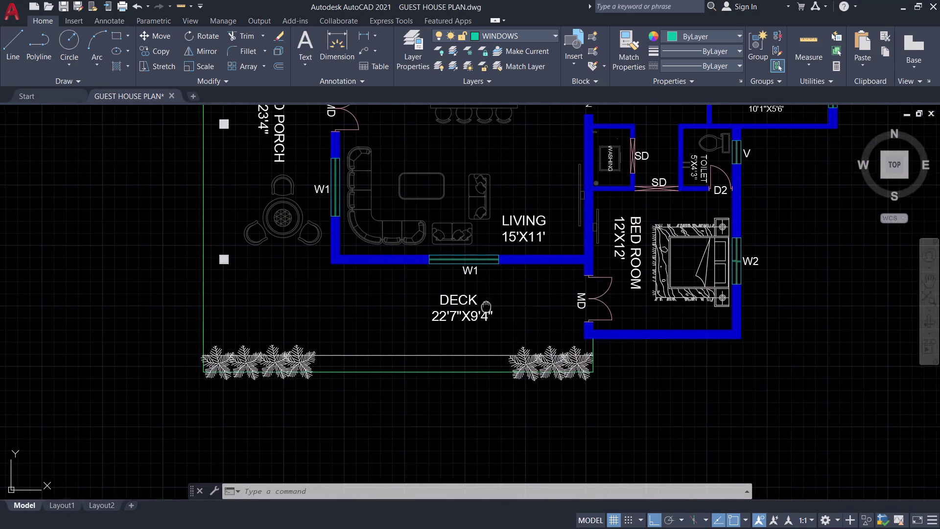
middle_drag(488, 312, 489, 364)
scroll(down, 3)
middle_drag(526, 240, 523, 343)
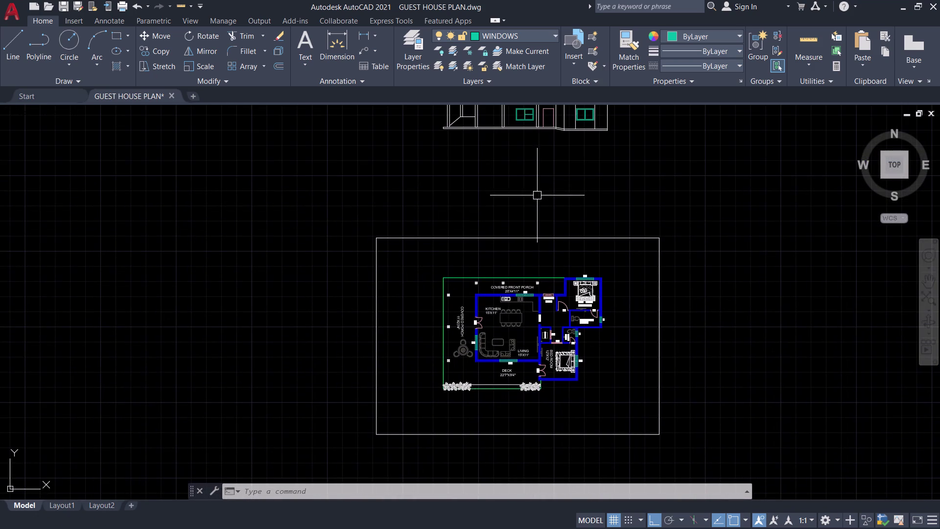
middle_drag(537, 190, 519, 325)
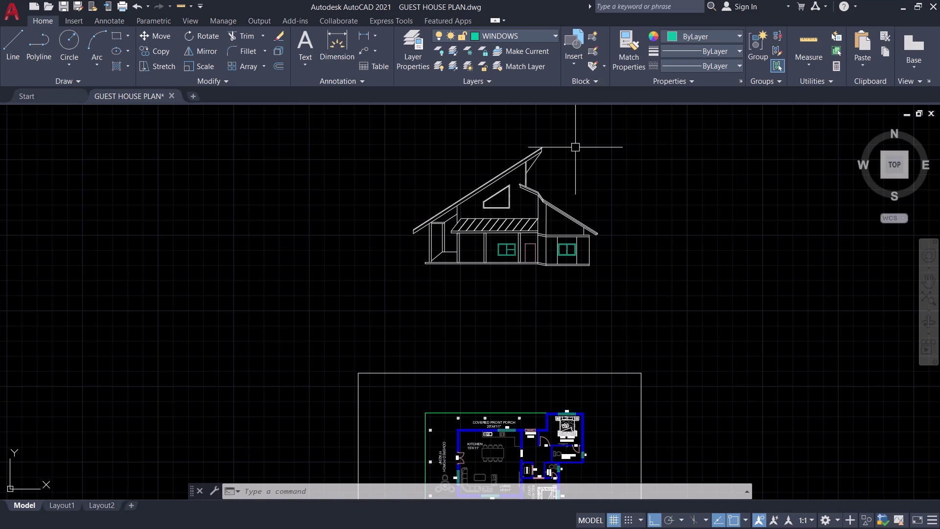
scroll(up, 3)
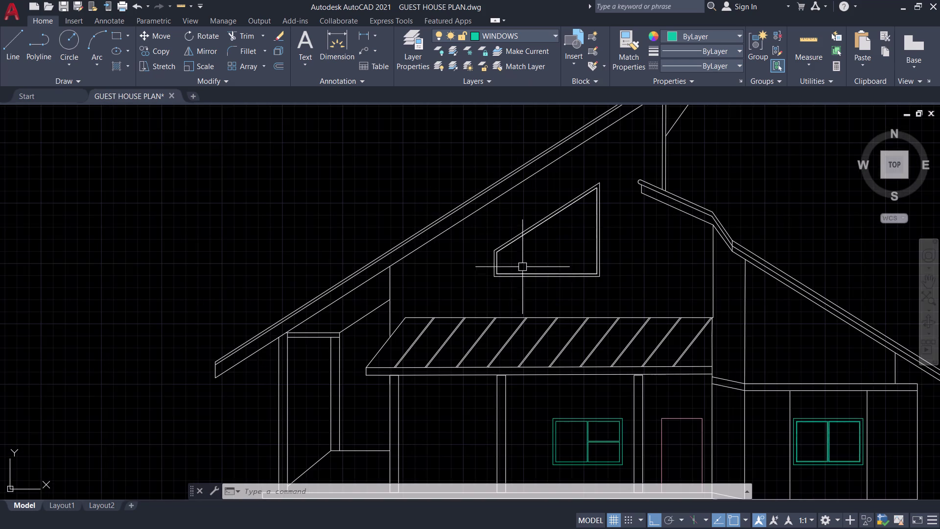
middle_drag(531, 250, 466, 261)
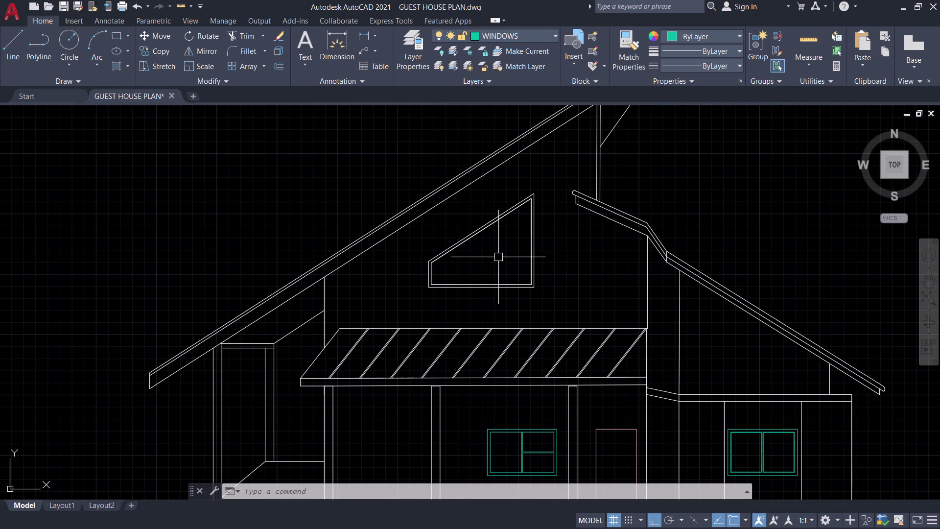
scroll(up, 3)
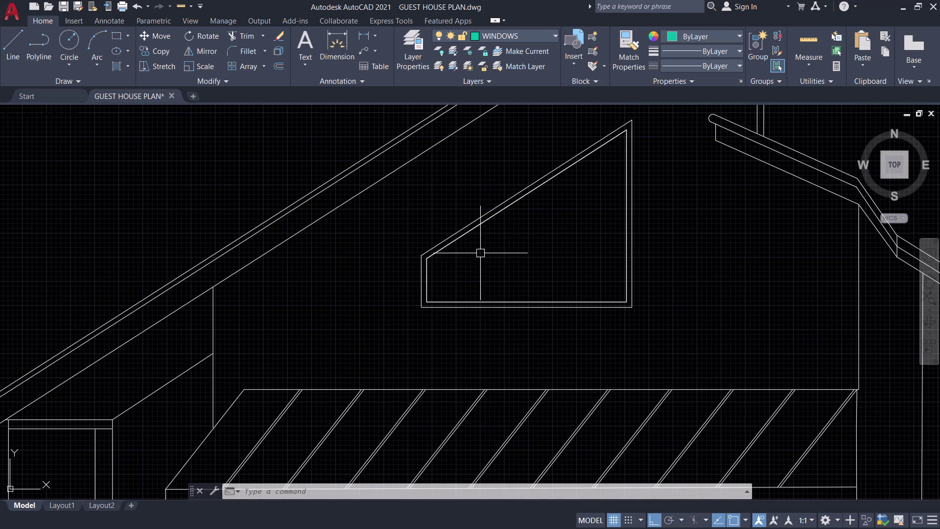
scroll(down, 3)
scroll(down, 3)
middle_drag(545, 235, 568, 195)
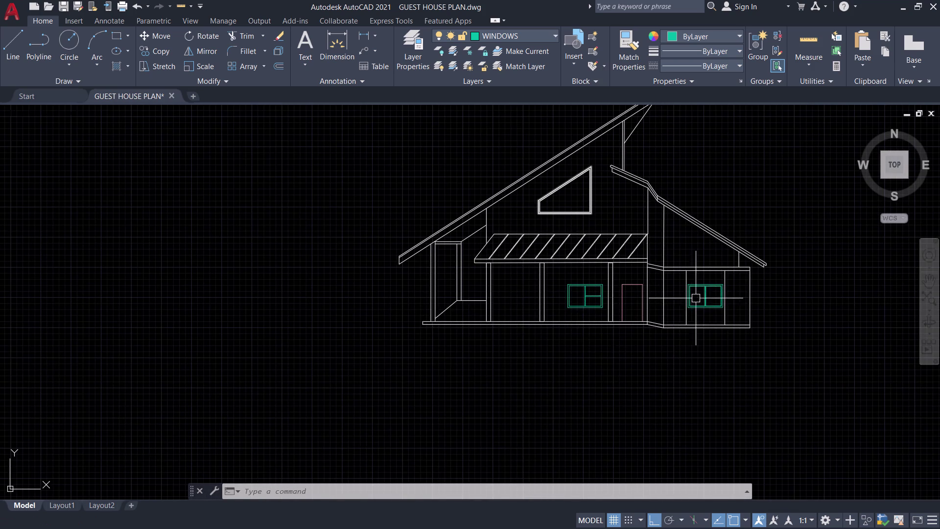
key(ctrl+s)
scroll(up, 3)
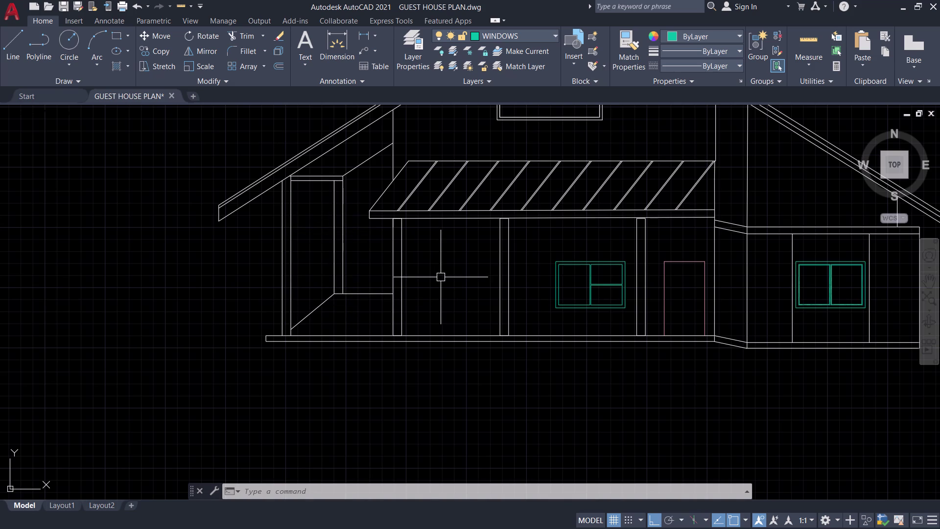
middle_drag(439, 275, 282, 305)
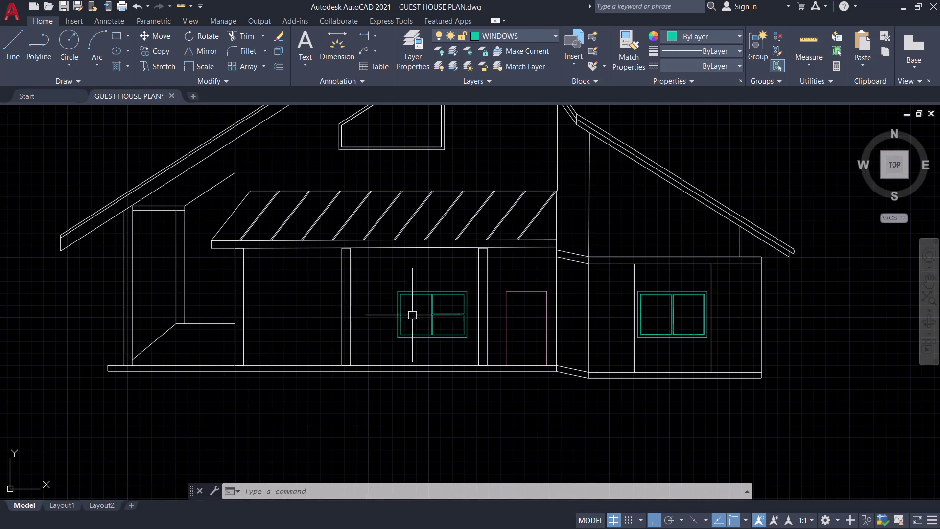
scroll(up, 3)
scroll(down, 3)
middle_drag(546, 377, 451, 390)
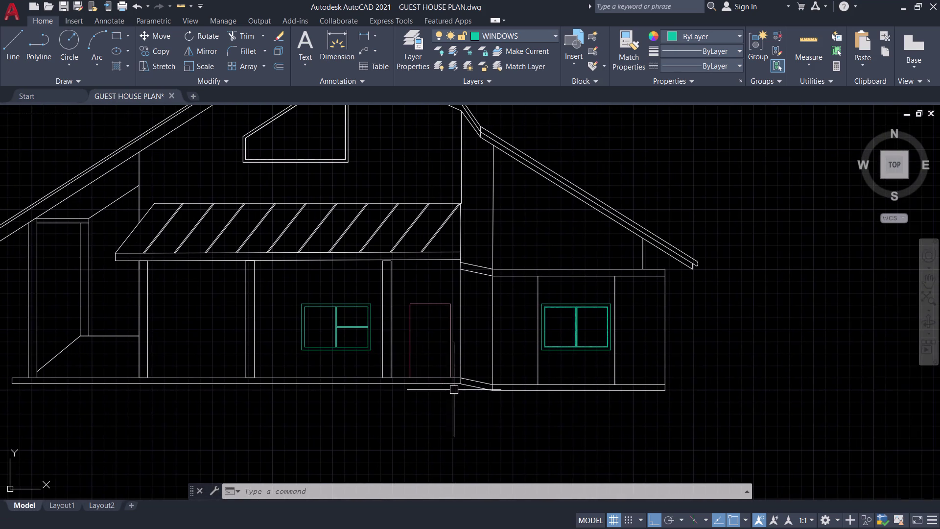
scroll(up, 3)
scroll(up, 3)
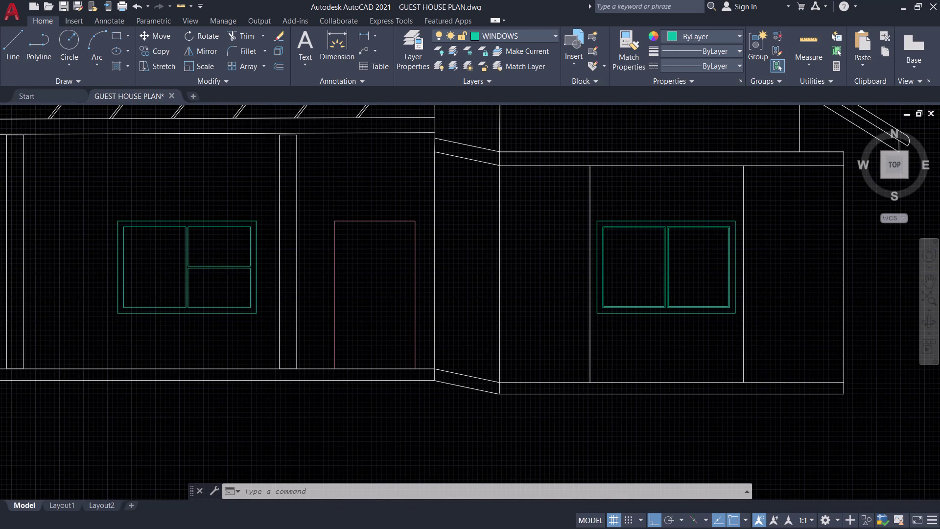
Stretch the lower ground line's bend point down below the wall corner.
click(489, 396)
click(508, 402)
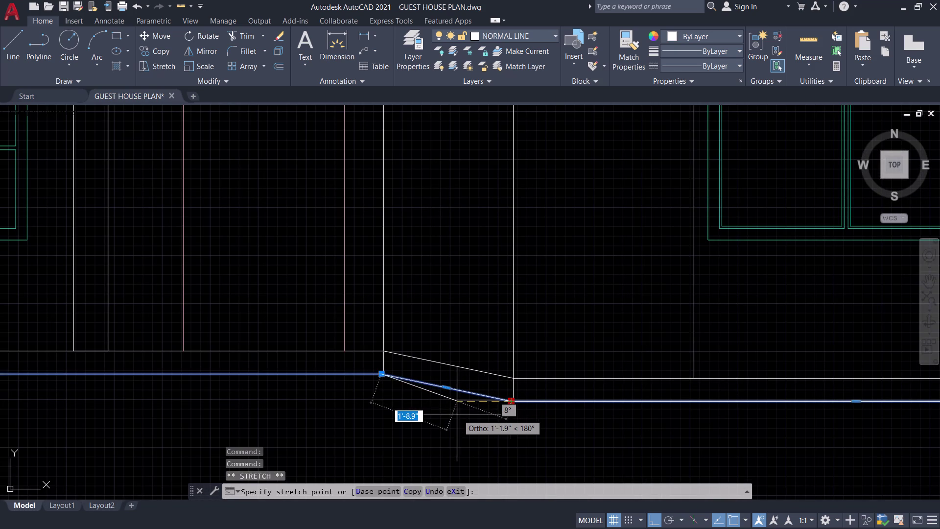
key(ctrl+l)
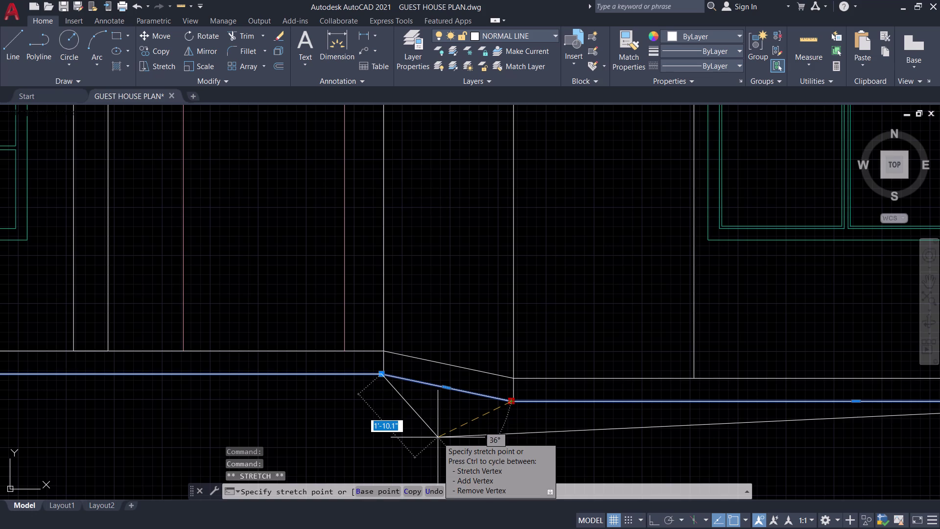
scroll(down, 3)
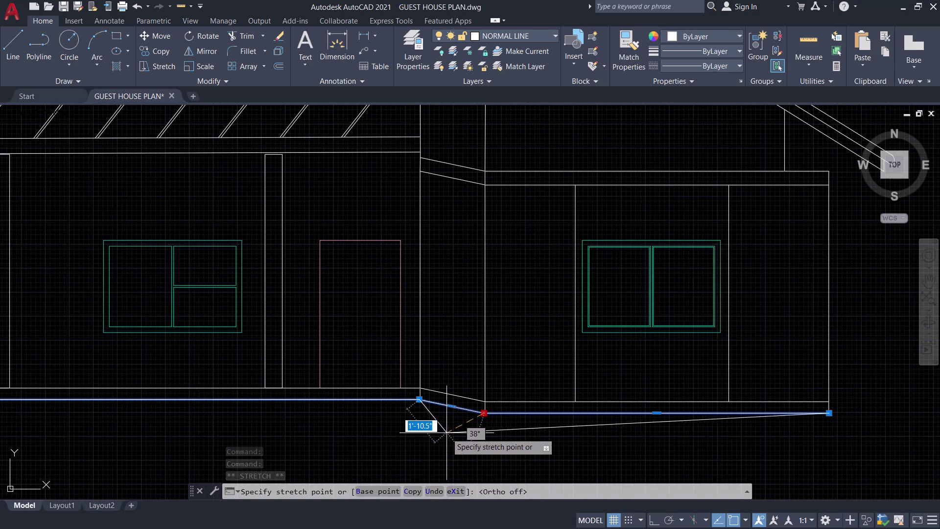
middle_drag(446, 434, 446, 394)
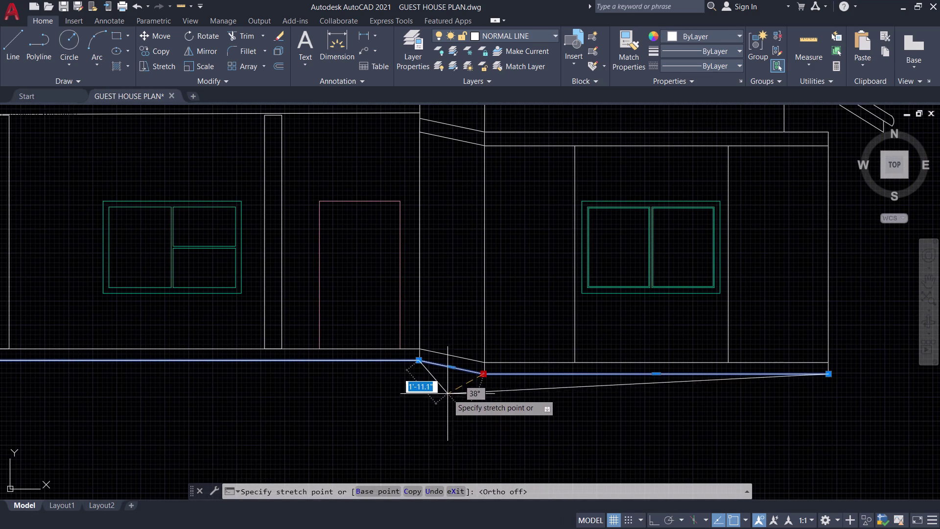
click(454, 390)
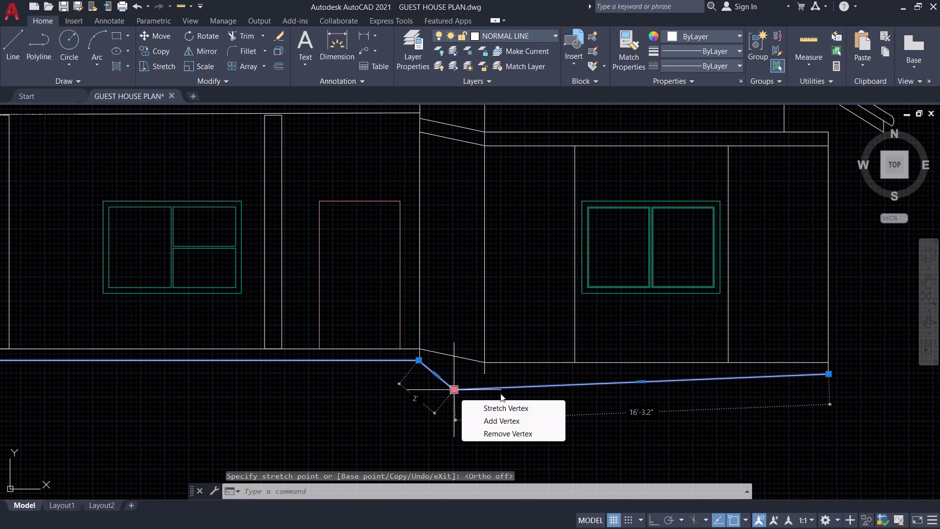
Move the upper ground line's bend point to sit above the lower one.
click(472, 357)
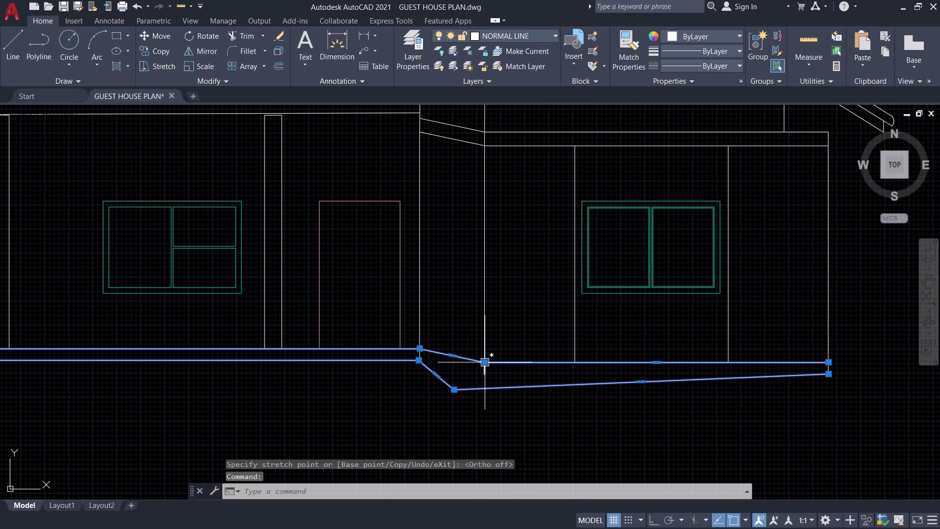
click(487, 362)
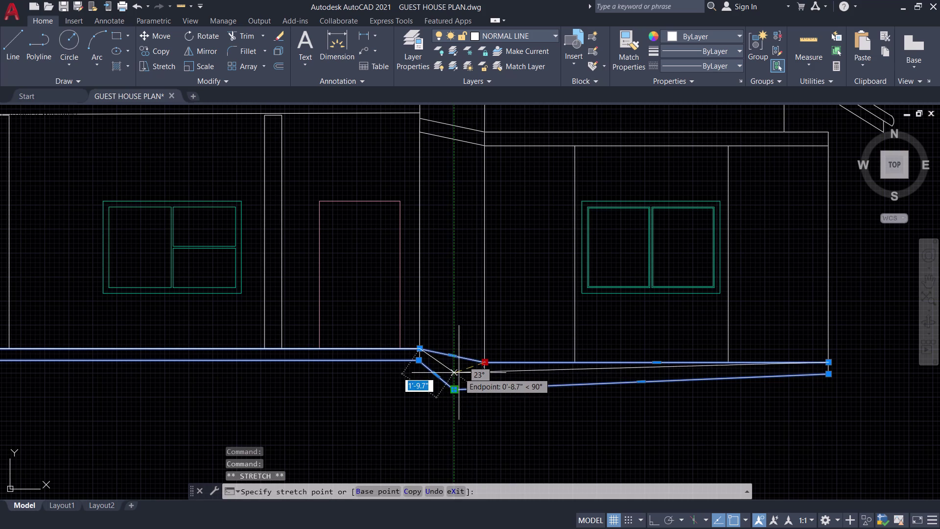
click(457, 374)
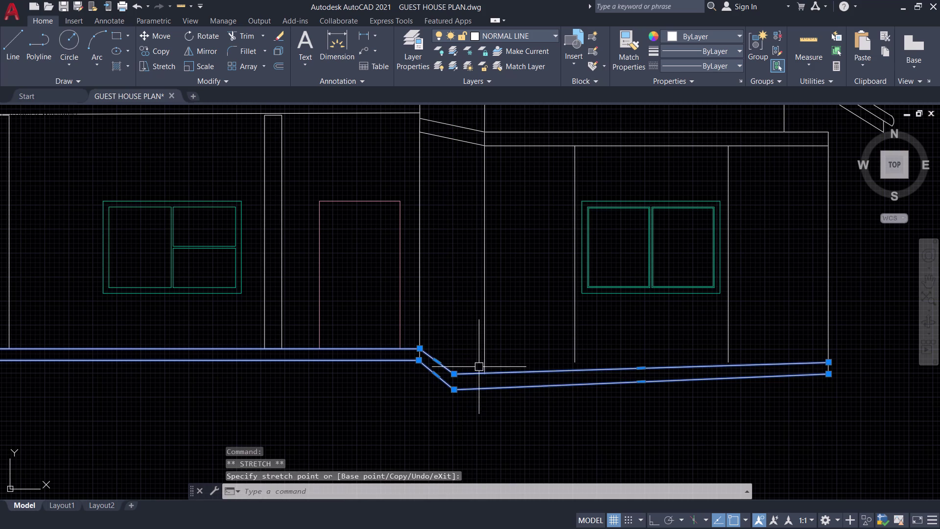
key(Escape)
scroll(down, 3)
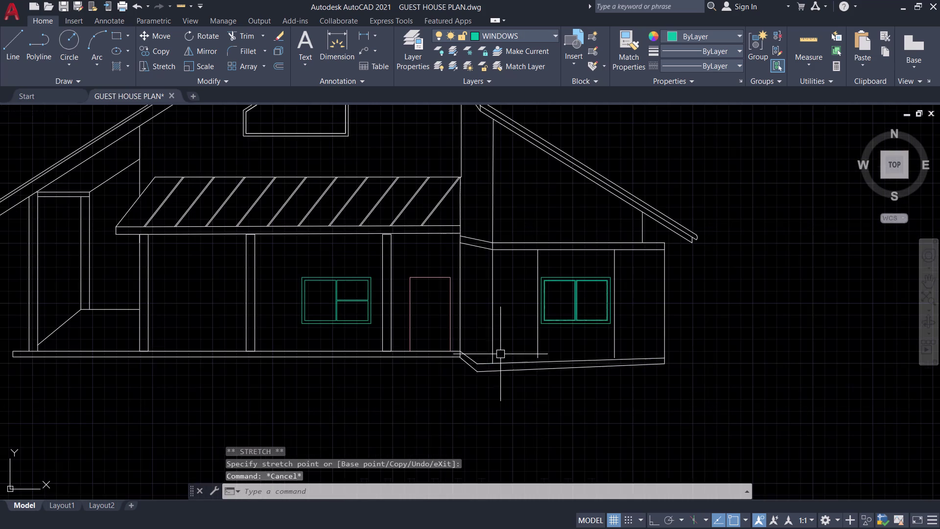
middle_drag(454, 383, 550, 396)
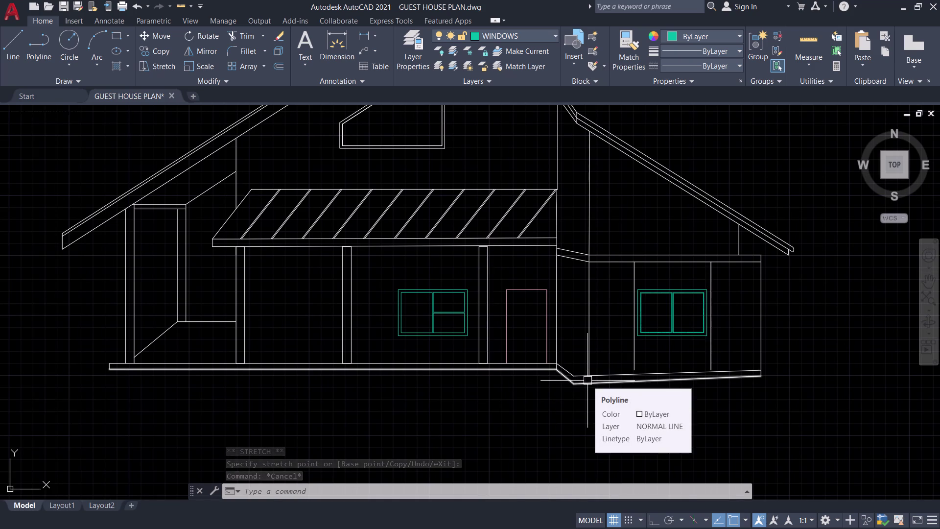
scroll(up, 3)
scroll(up, 3)
Move both ground lines' bend points further left so the step edges match.
click(527, 393)
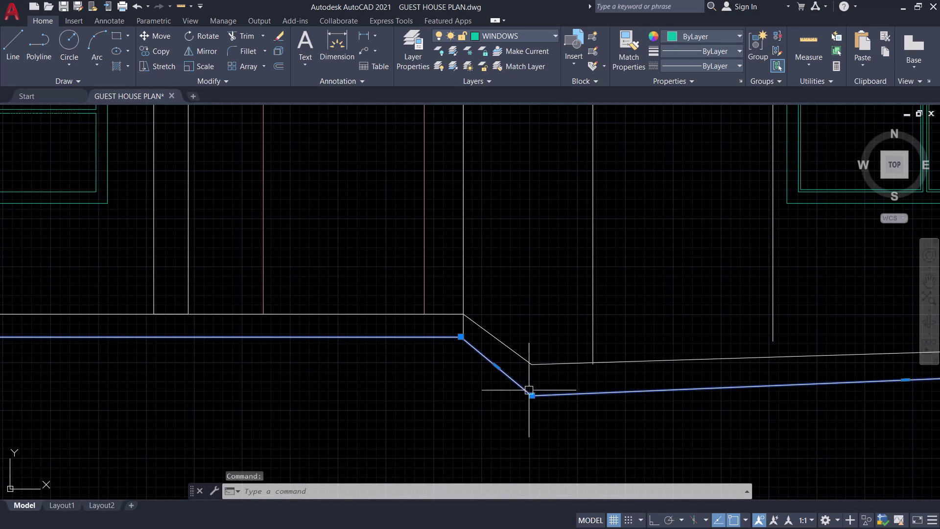
click(535, 363)
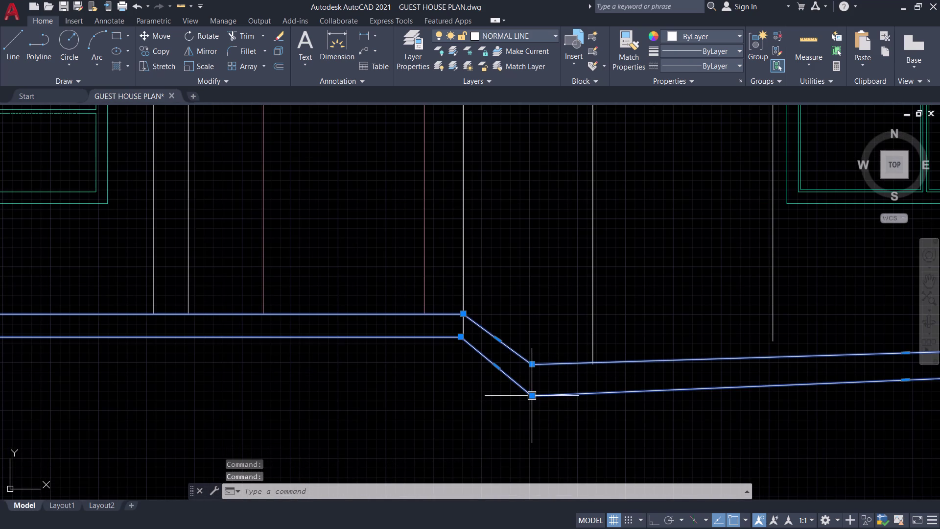
click(534, 394)
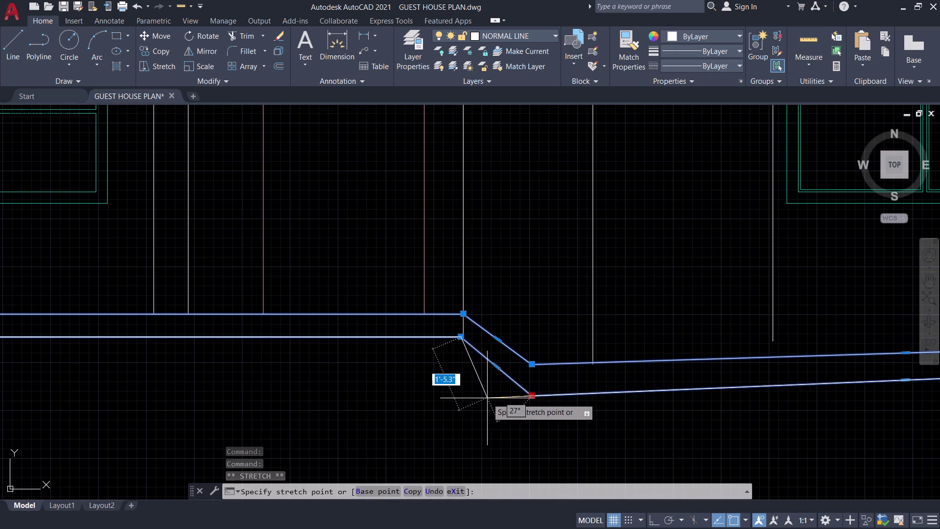
click(498, 398)
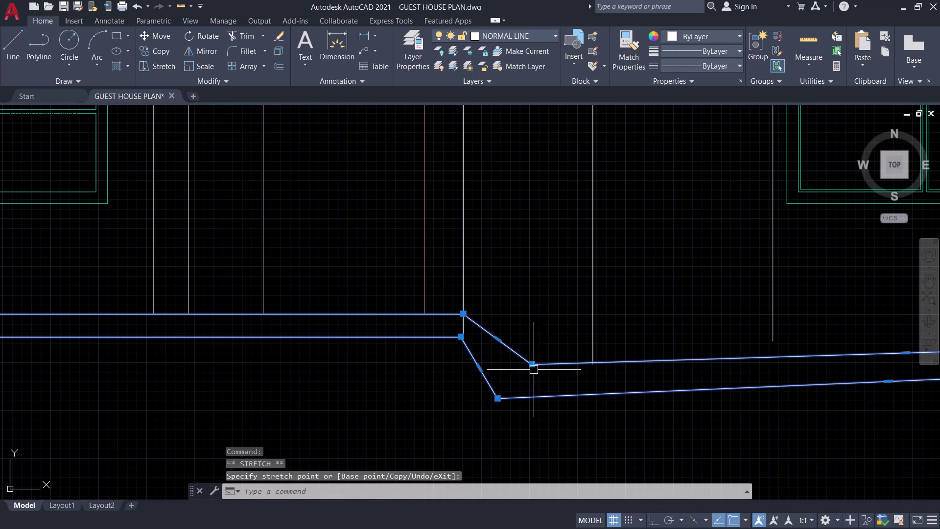
click(533, 364)
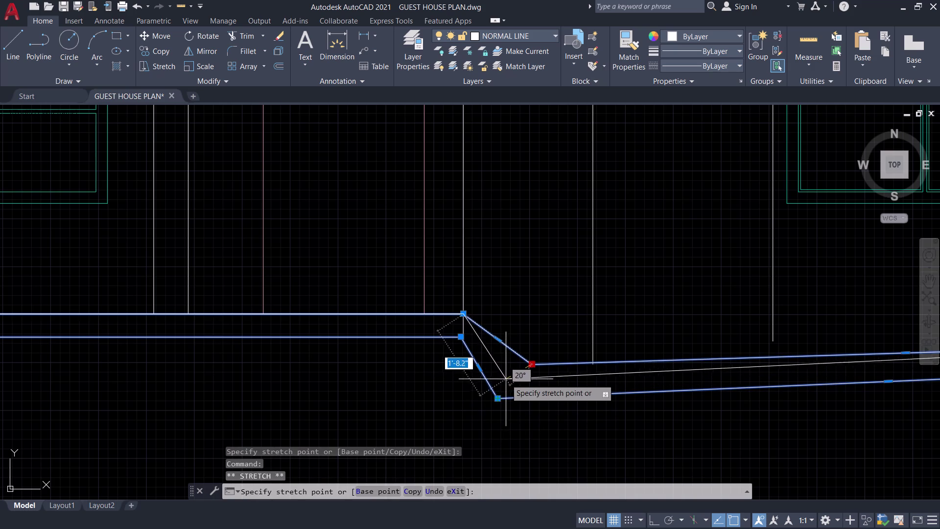
click(501, 369)
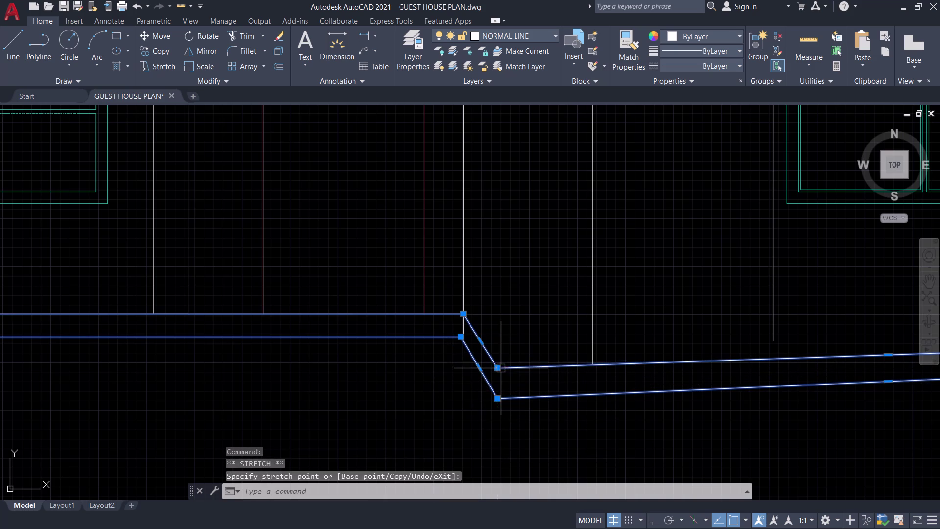
Join the two selected wall lines at the step into one line.
click(593, 348)
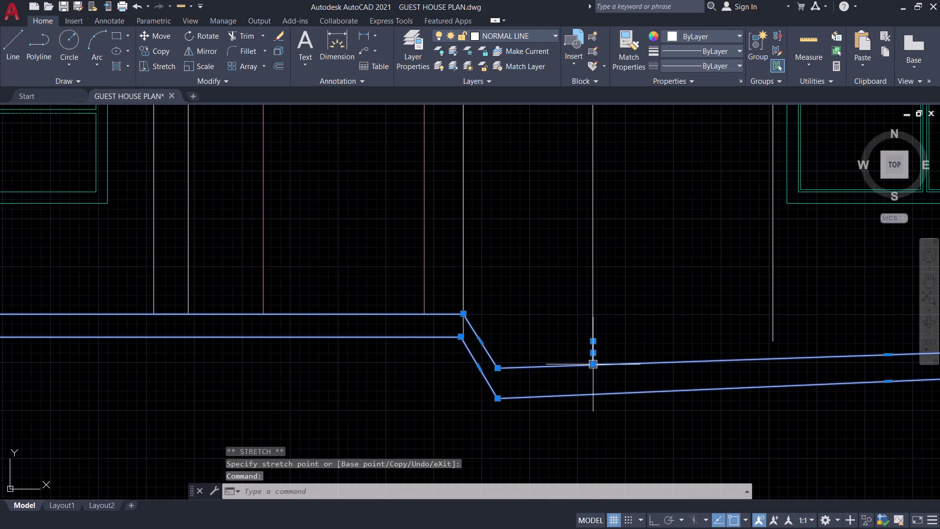
click(594, 325)
key(j)
key(space)
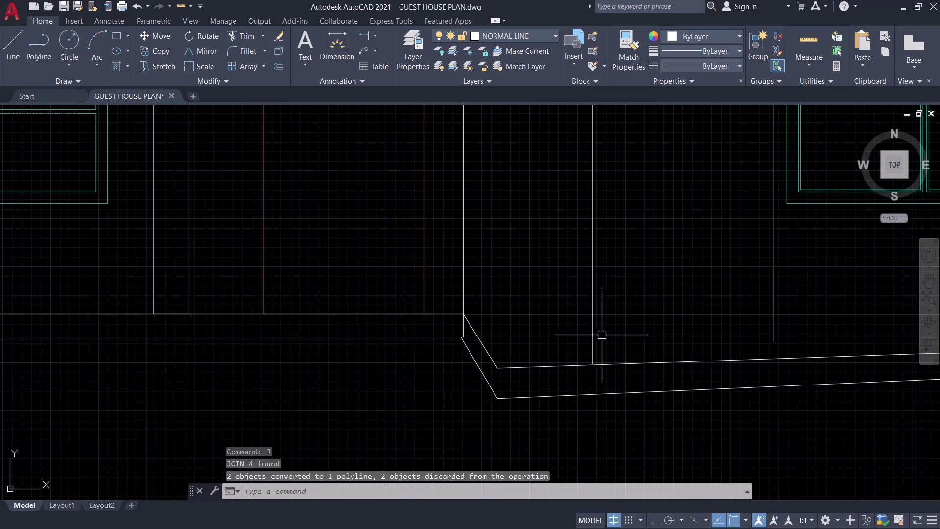
Stretch the wall line's bottom end to the step corner.
click(592, 343)
click(595, 365)
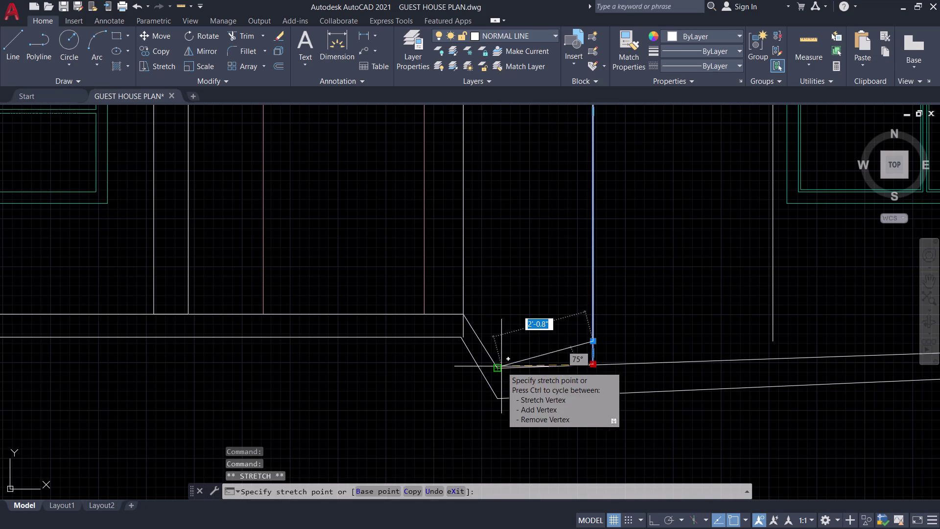
click(502, 366)
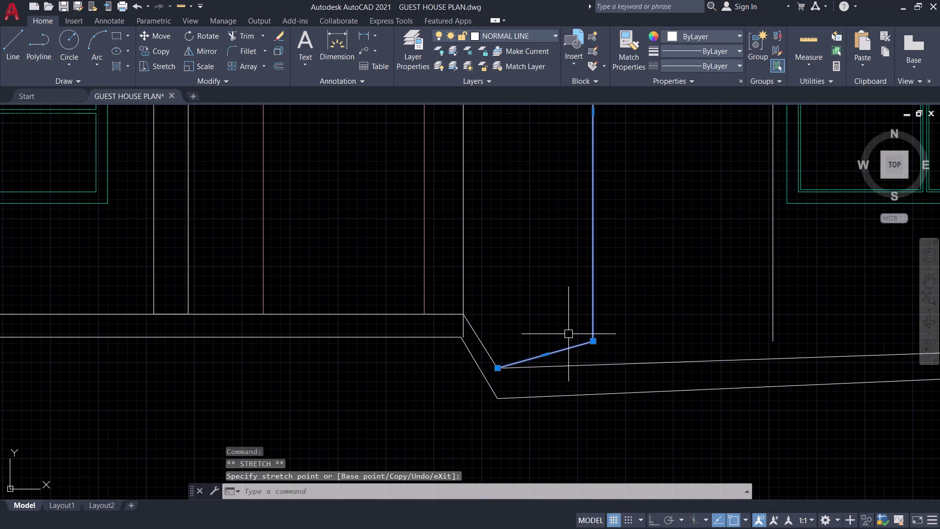
key(Escape)
click(593, 329)
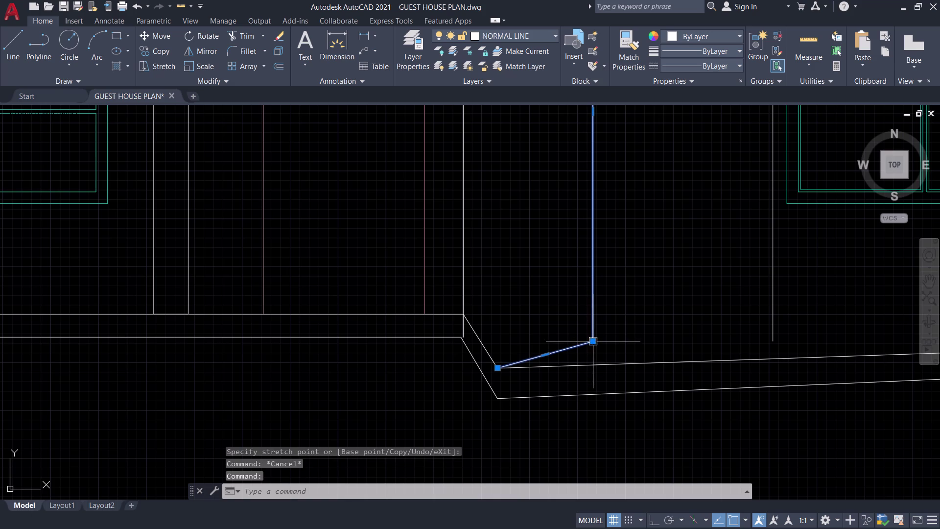
click(594, 339)
key(Escape)
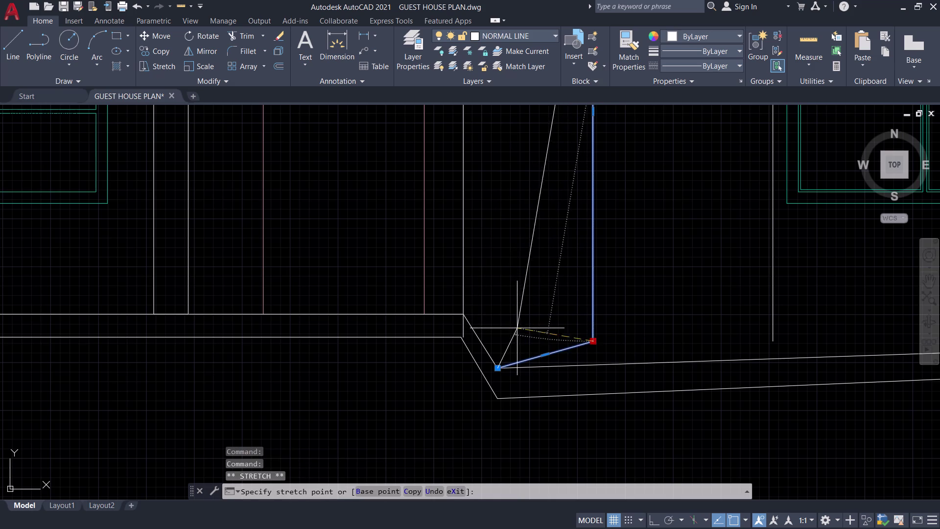
key(Escape)
click(587, 307)
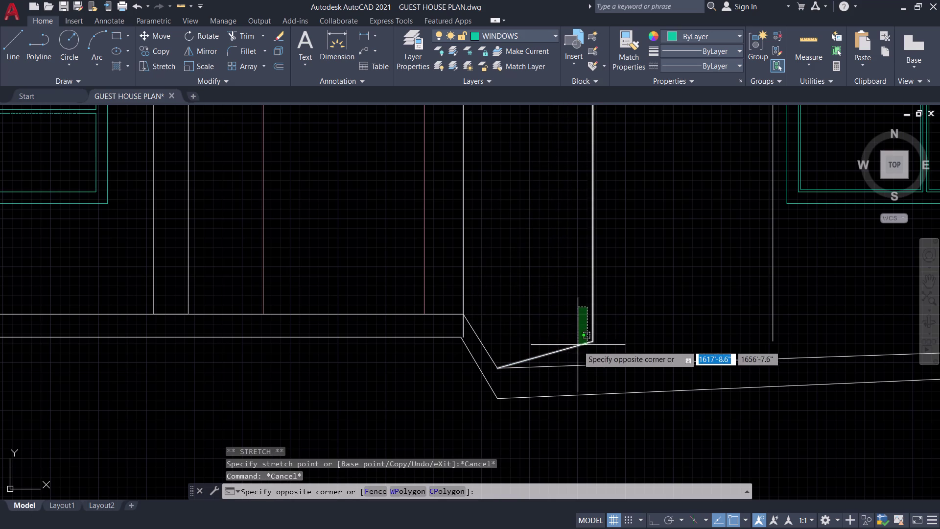
Erase the stray diagonal line at the wall base.
click(575, 349)
text(E)
key(space)
scroll(down, 3)
middle_drag(571, 319, 534, 373)
middle_drag(536, 342, 462, 360)
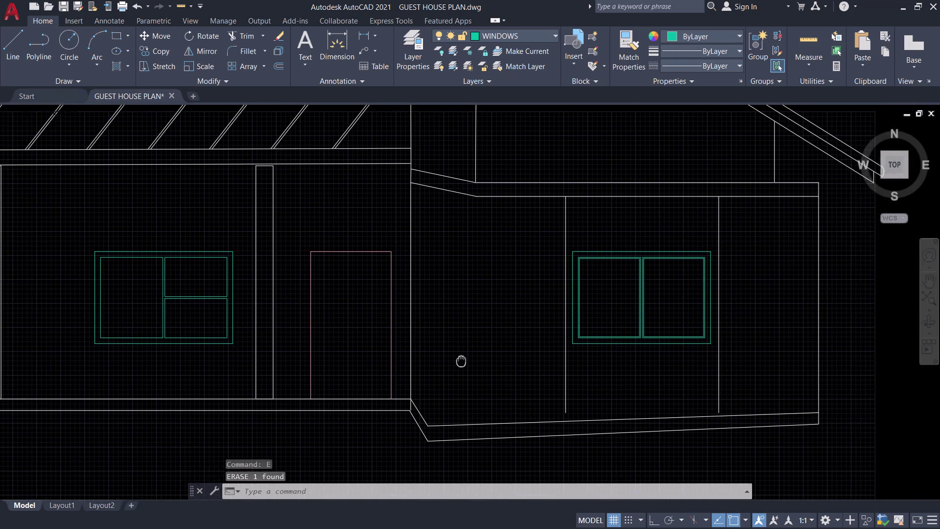
middle_drag(462, 360, 442, 371)
scroll(down, 3)
middle_drag(455, 360, 460, 392)
middle_click(460, 393)
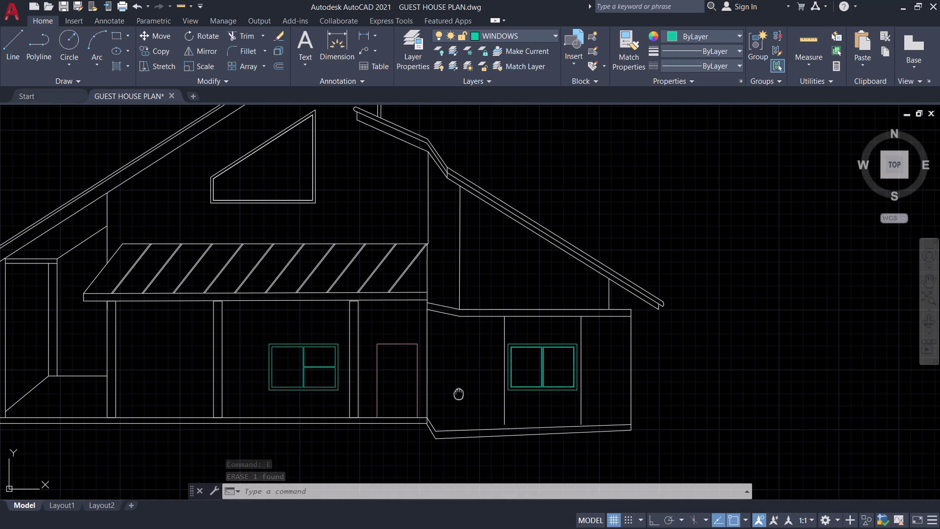
middle_drag(507, 368, 573, 338)
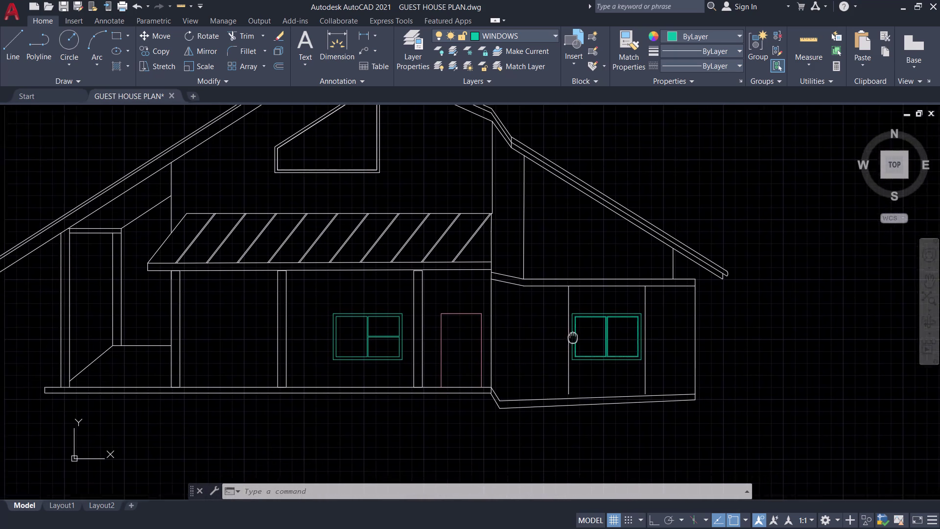
middle_drag(572, 338, 557, 336)
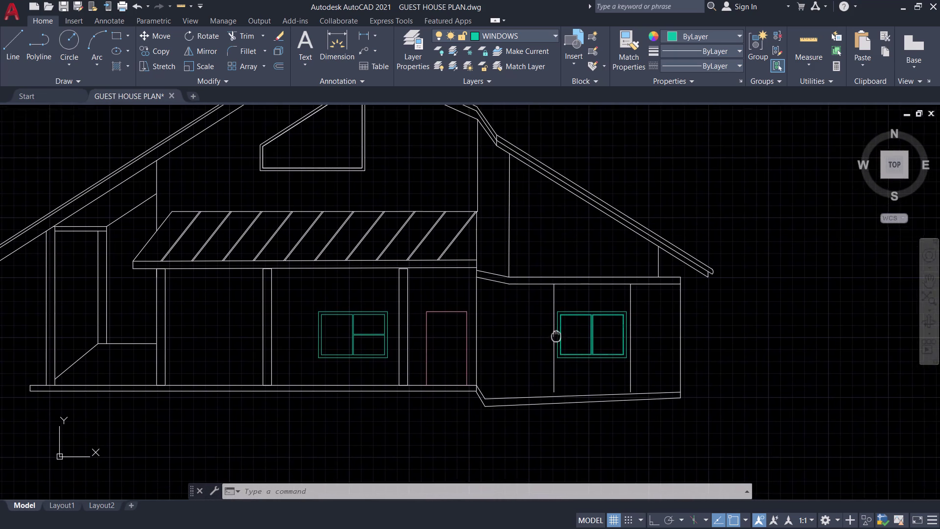
middle_drag(556, 336, 540, 336)
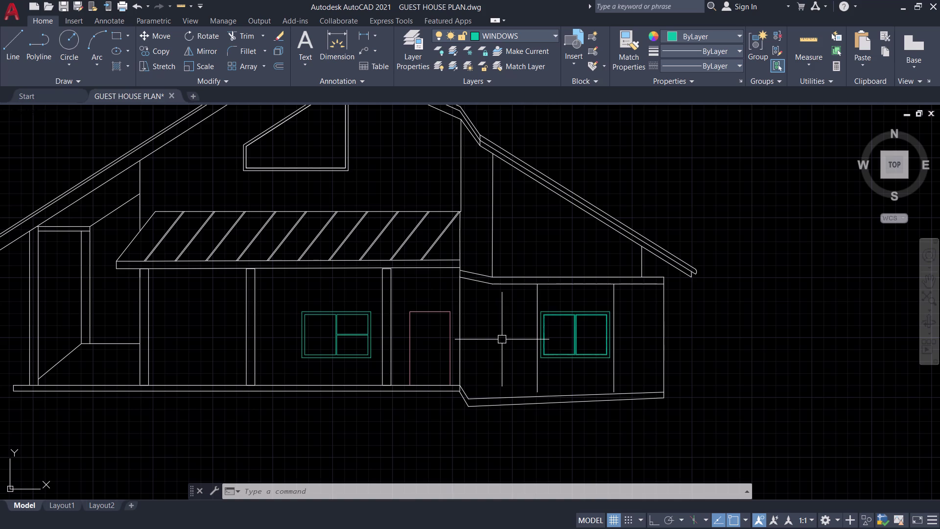
scroll(up, 3)
Select, then deselect, the short line at the roof junction.
click(483, 279)
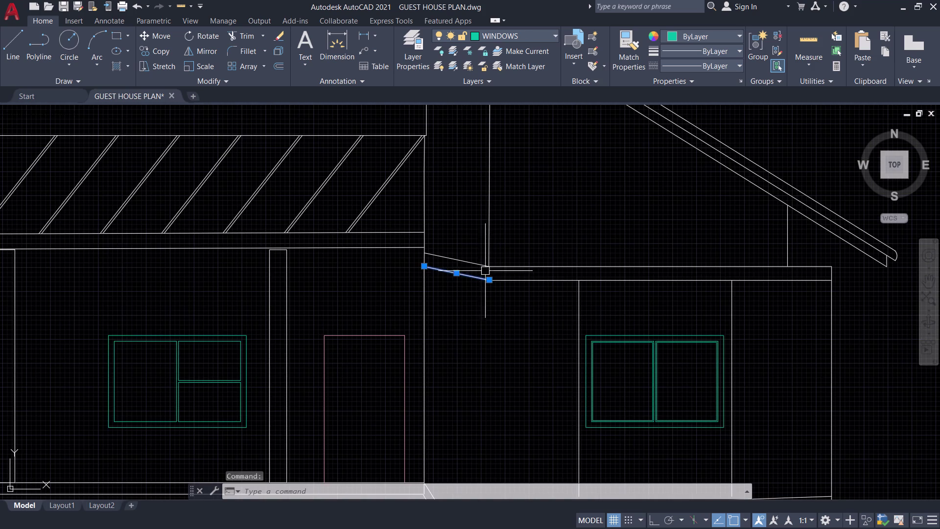
click(499, 266)
key(Escape)
middle_drag(460, 339, 495, 216)
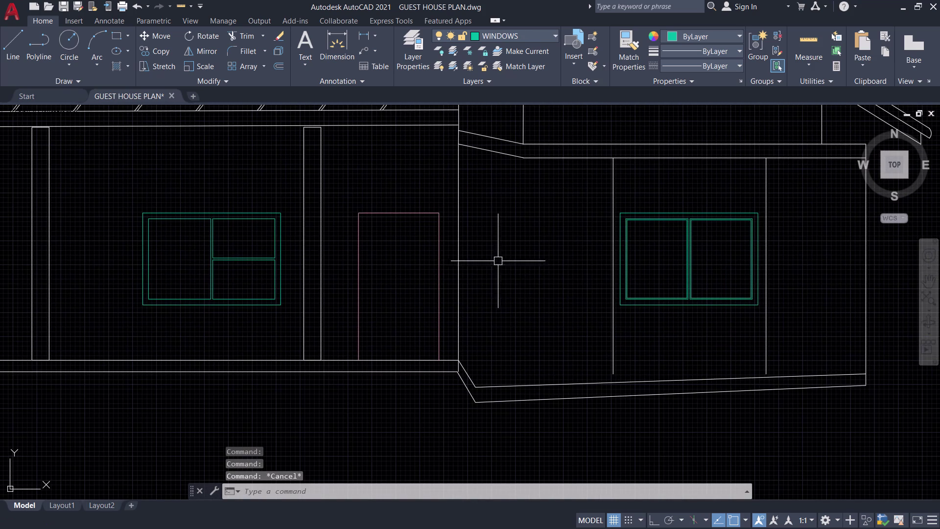
Draw a short line along the upper ground edge across the step.
text(L)
key(space)
scroll(down, 3)
middle_drag(486, 338, 520, 268)
scroll(up, 3)
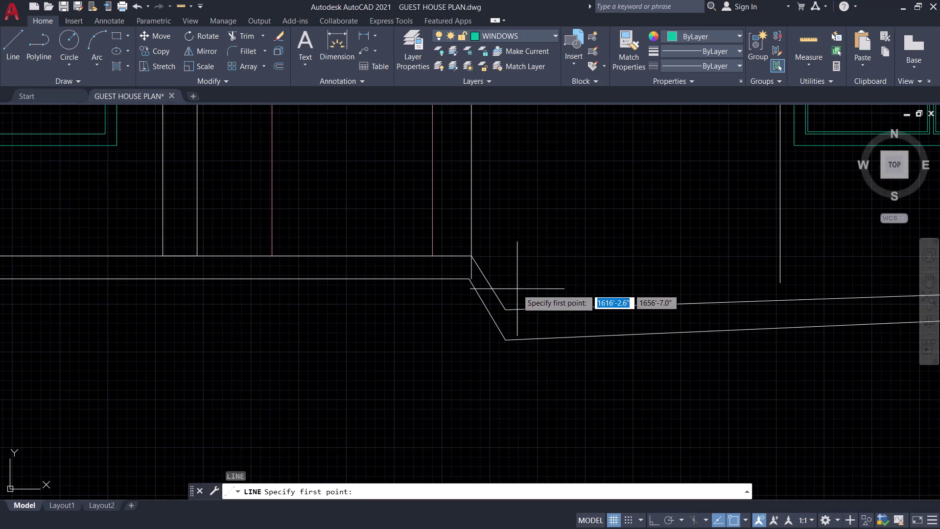
key(space)
key(space)
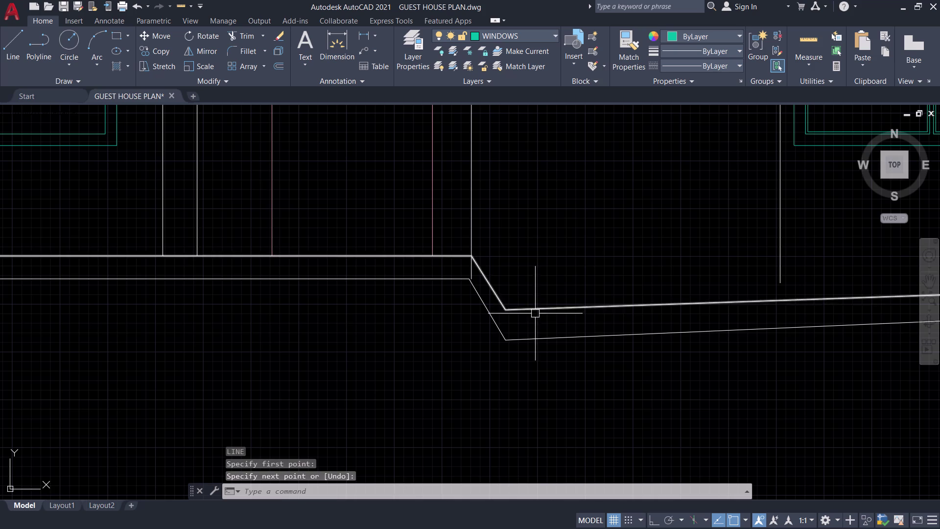
click(535, 313)
click(538, 304)
Select the upper and lower ground lines and try stretching the lower line's right end.
click(544, 308)
scroll(down, 3)
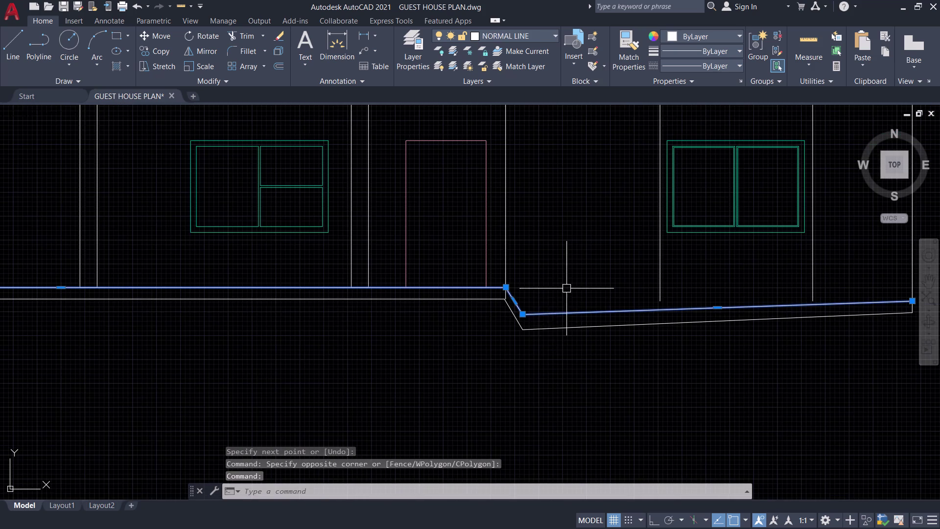
middle_drag(566, 288, 446, 302)
click(546, 341)
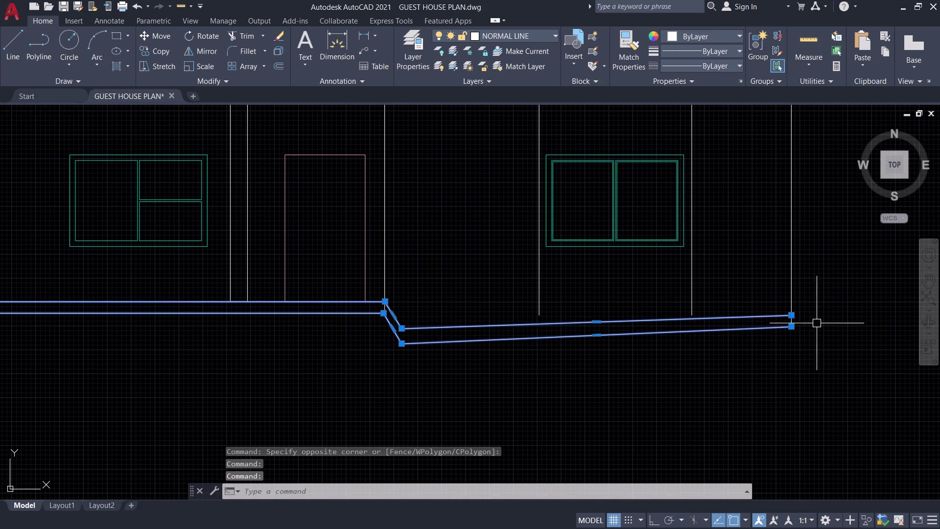
click(789, 329)
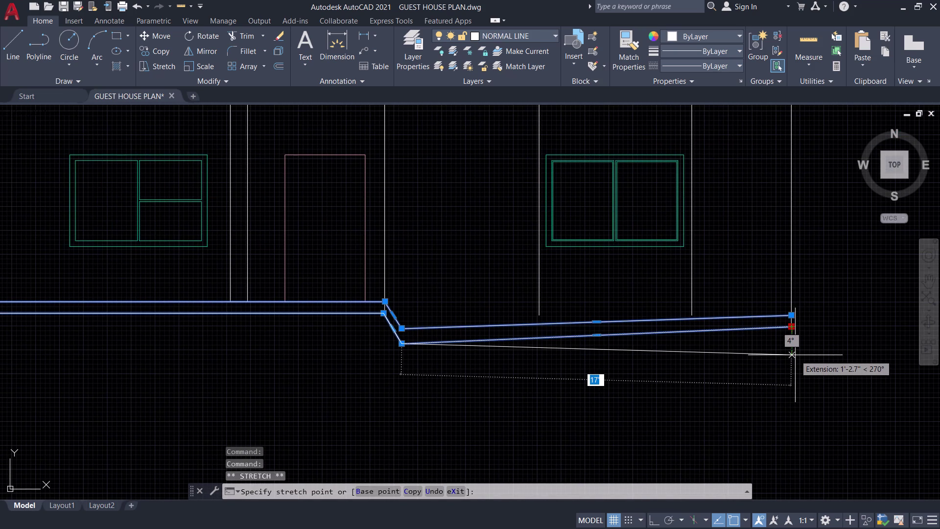
key(ctrl+l)
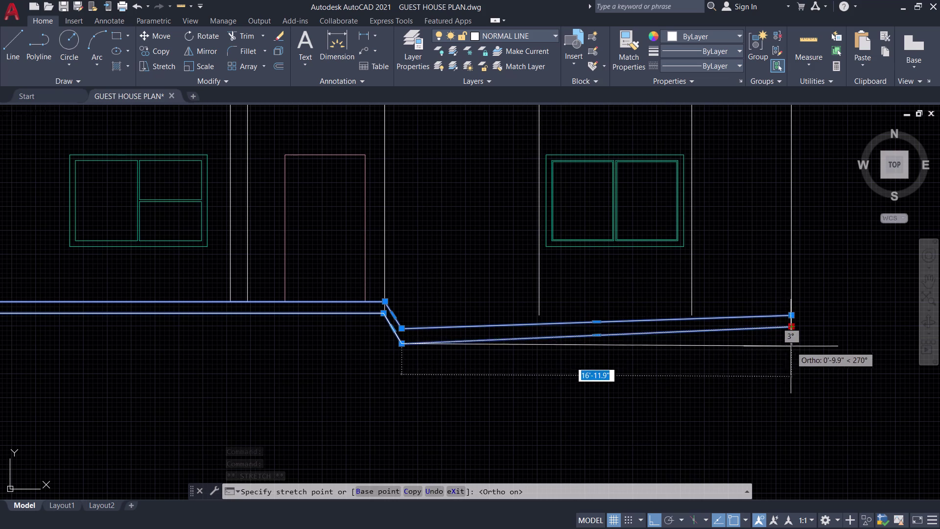
key(Escape)
key(Escape)
click(667, 330)
click(664, 320)
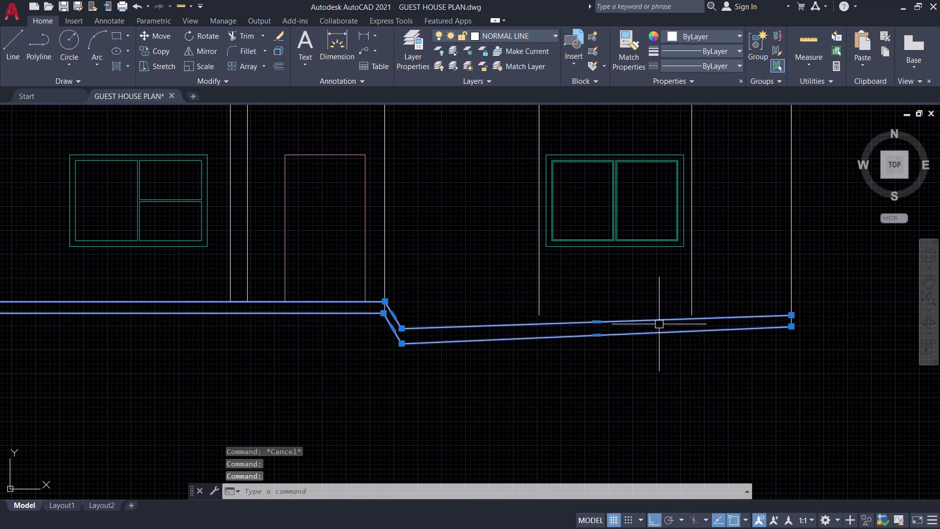
Explode the ground lines into separate segments, then abandon a stretch of the lower sloped one.
text(X)
key(space)
click(639, 335)
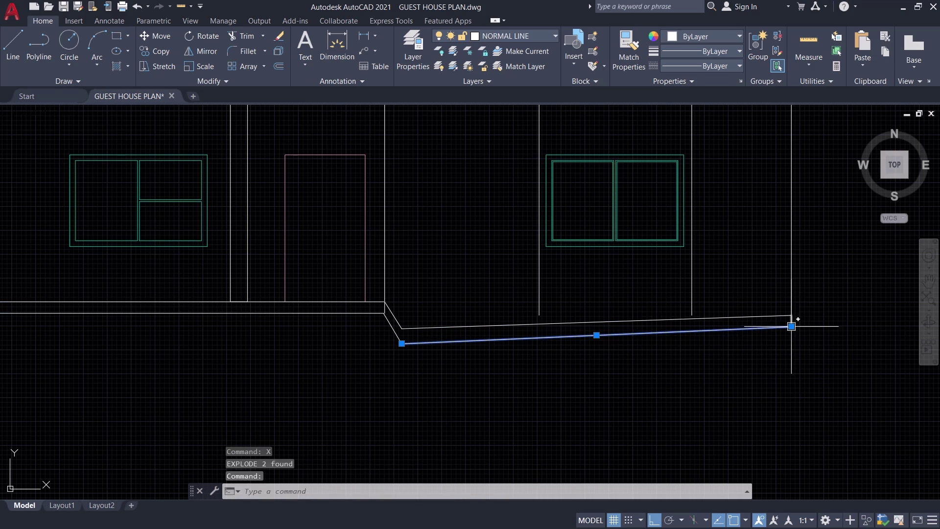
click(793, 325)
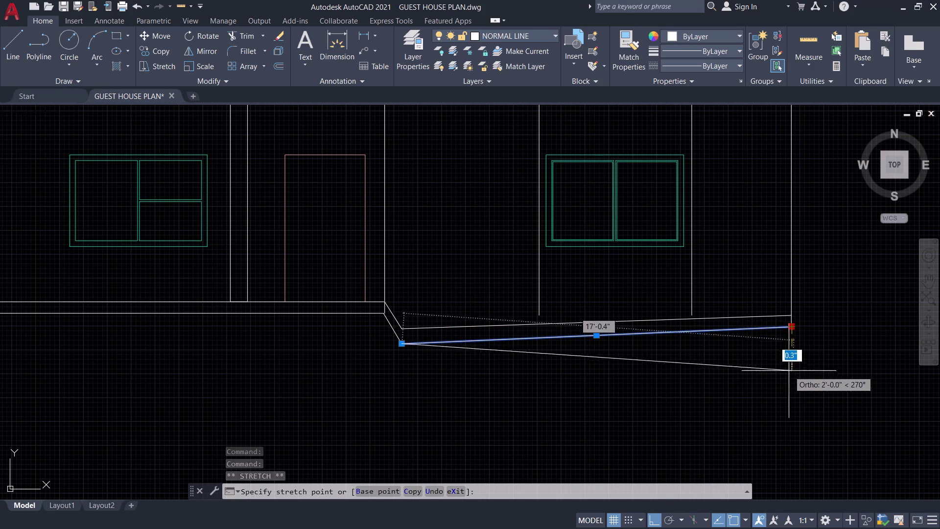
key(Escape)
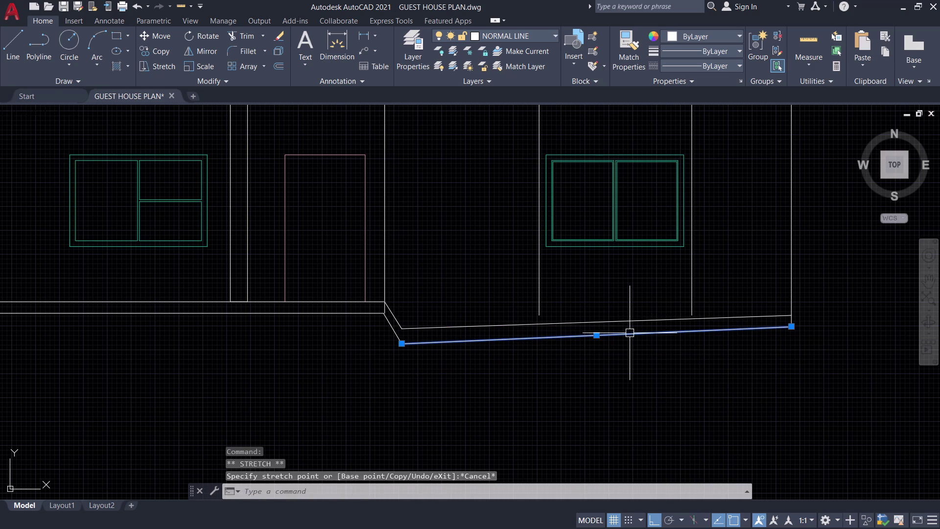
Erase the unwanted sloped base line under the right wing.
key(e)
key(space)
click(629, 320)
key(e)
key(space)
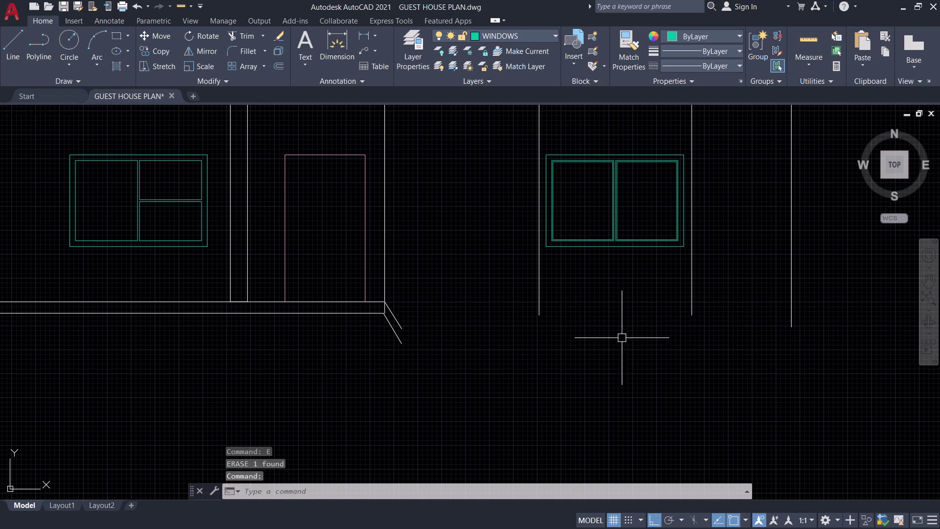
Make NORMAL LINE the current layer before drawing the ground lines.
key(l)
key(space)
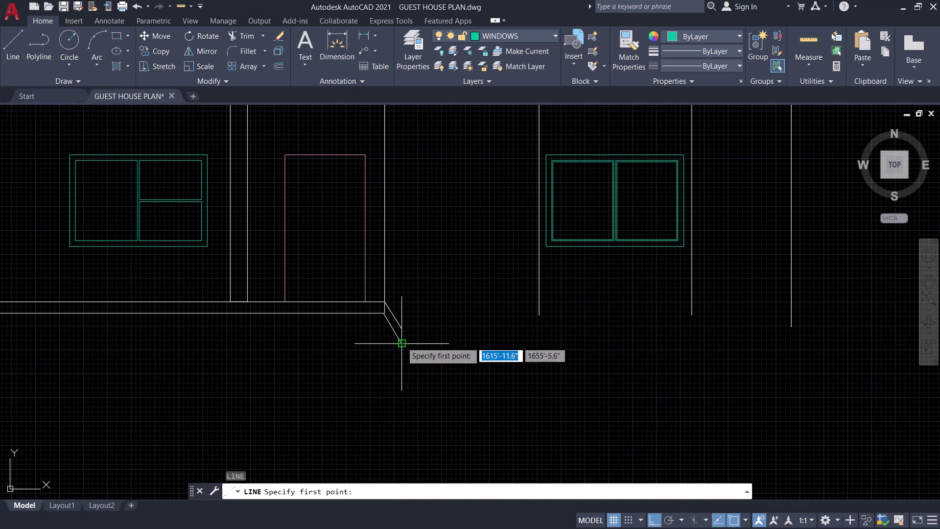
click(401, 342)
key(Escape)
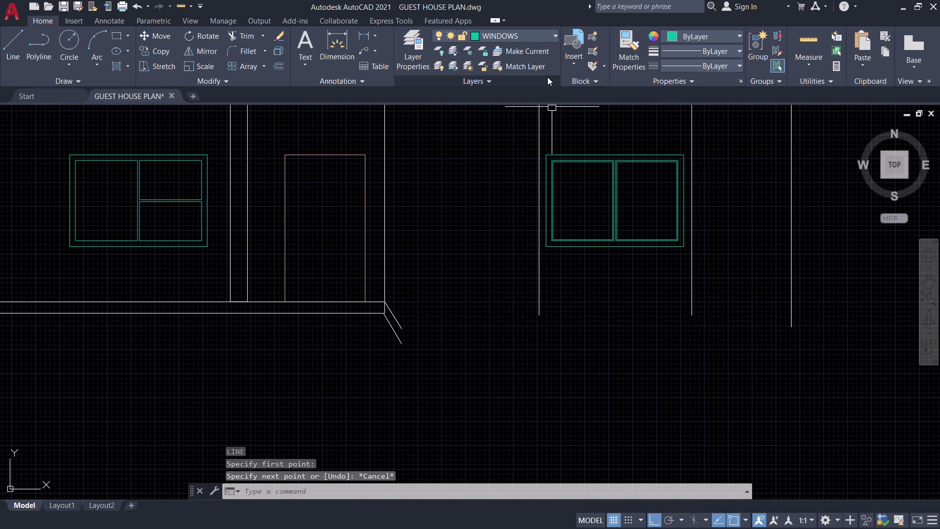
click(547, 38)
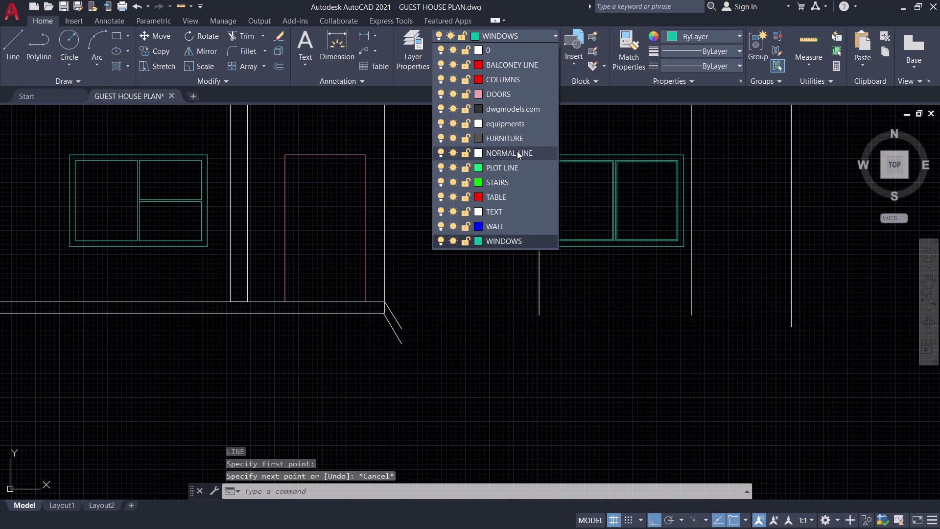
click(514, 156)
Draw the lower horizontal ground line from the lower slanted end to the far right.
key(space)
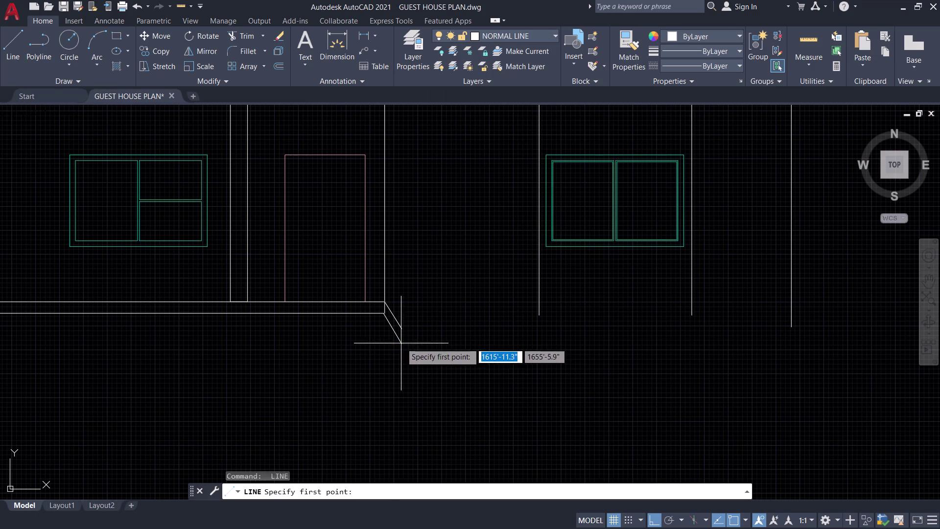
click(401, 342)
click(816, 338)
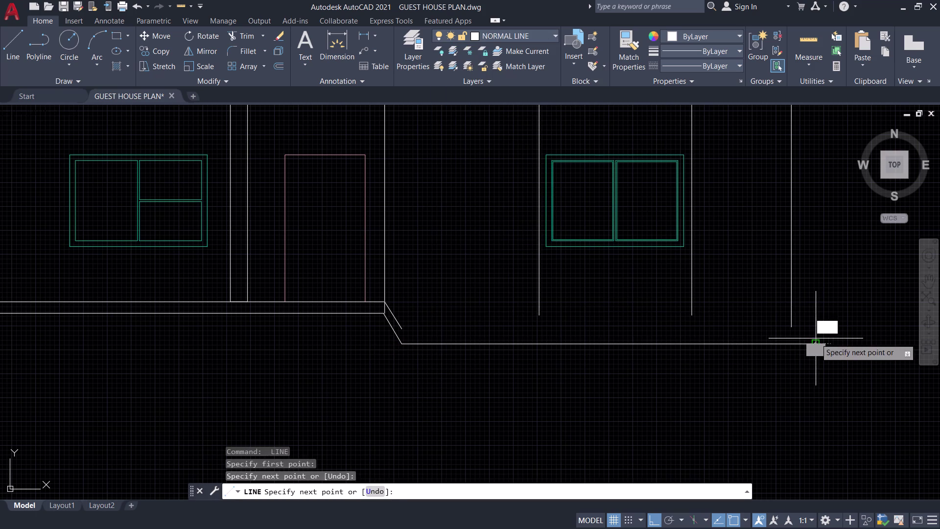
key(space)
Draw the upper horizontal ground line rightward from the upper slanted end.
key(space)
click(401, 328)
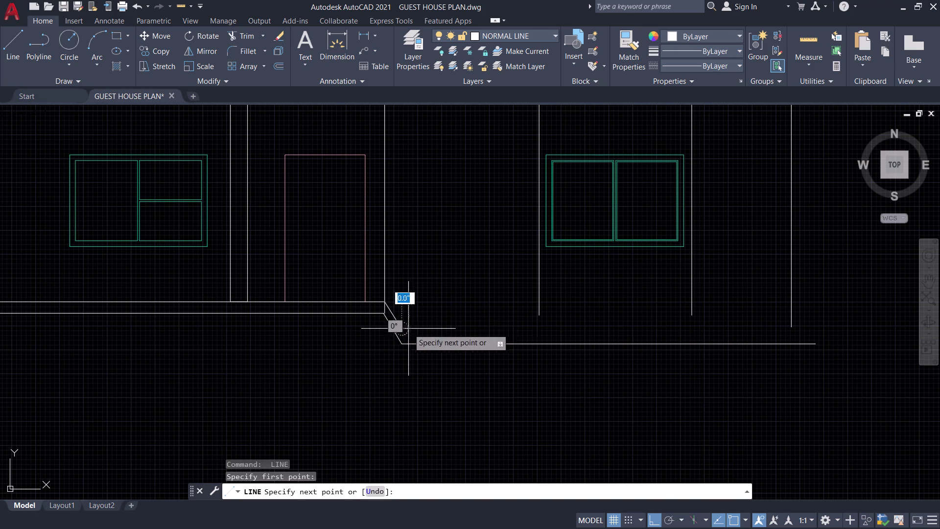
key(space)
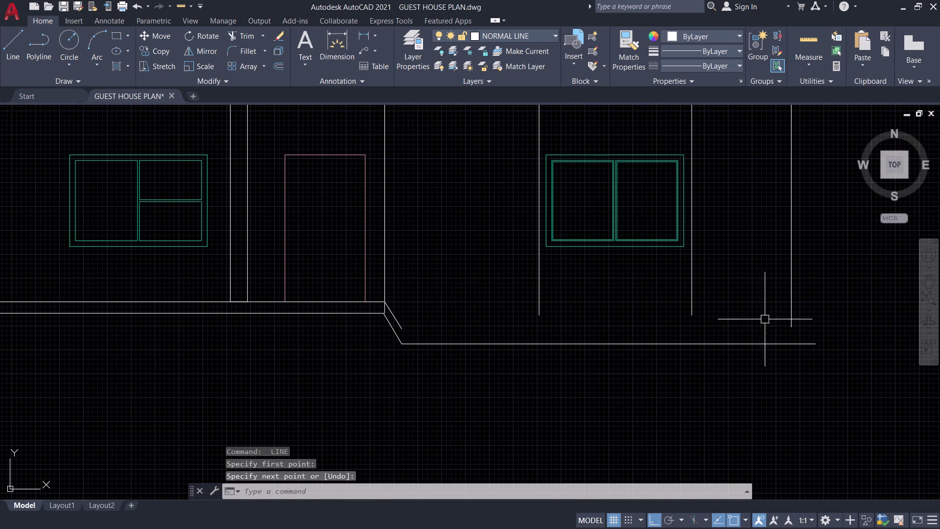
key(space)
click(401, 329)
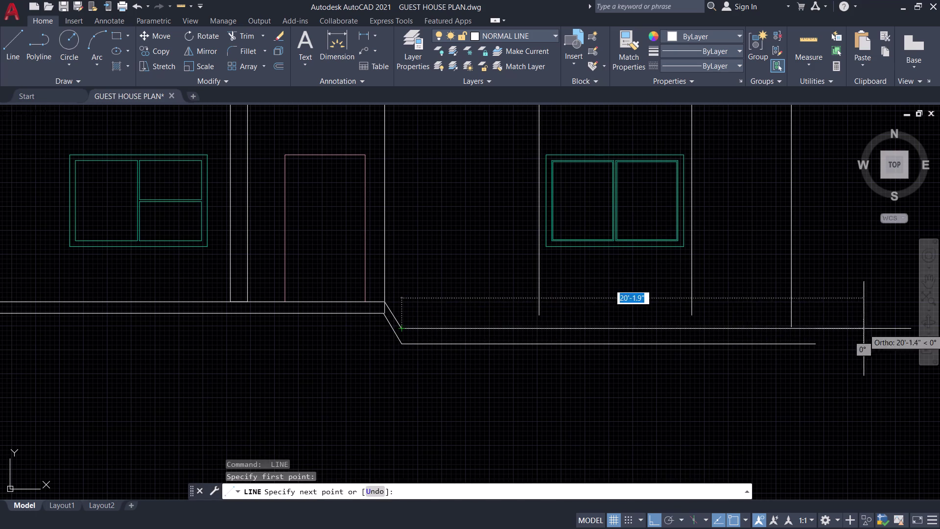
click(866, 328)
key(space)
scroll(up, 3)
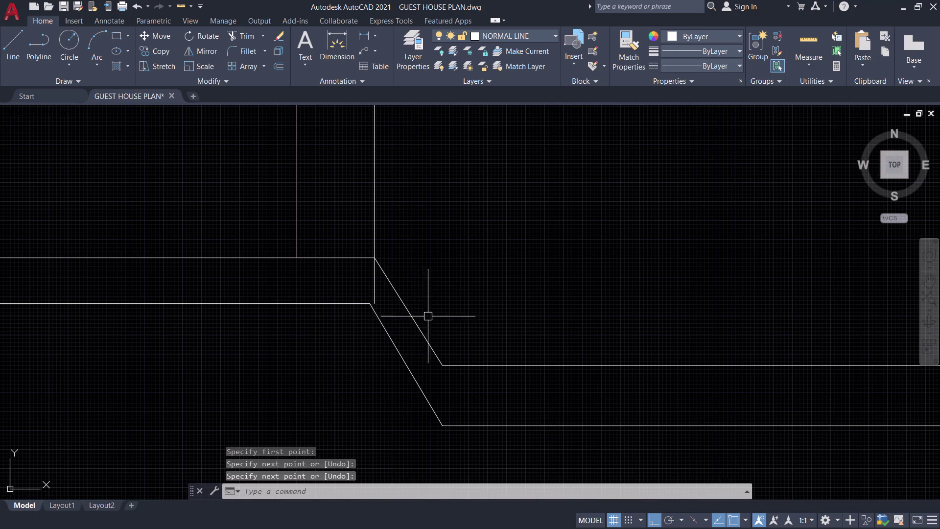
Zoom to the porch's slanted corner and test grabbing the upper ground line's left endpoint.
middle_drag(459, 303, 440, 337)
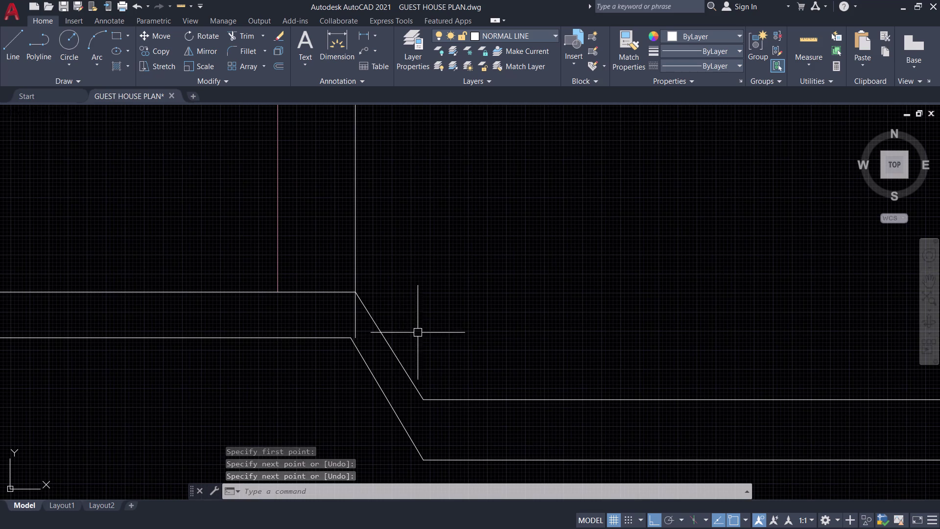
scroll(down, 3)
scroll(down, 3)
middle_drag(471, 312, 432, 294)
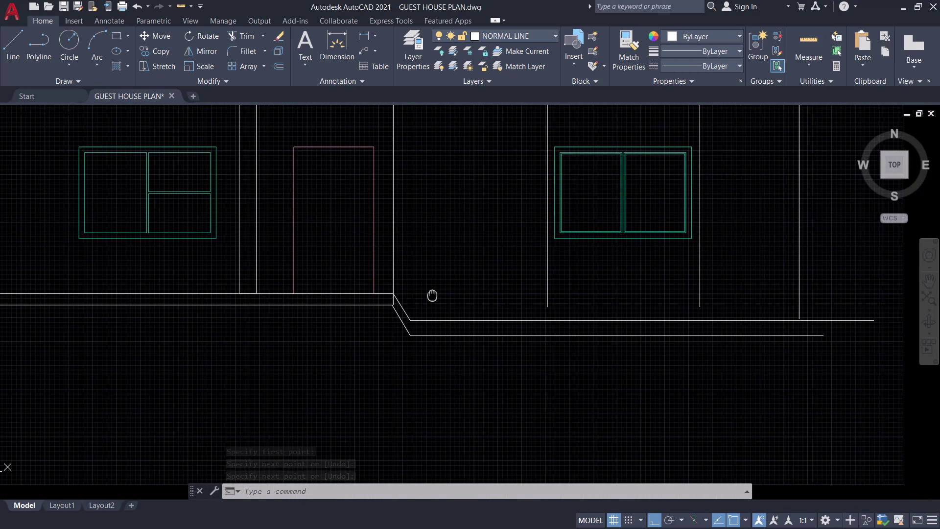
middle_drag(432, 294, 433, 295)
scroll(up, 3)
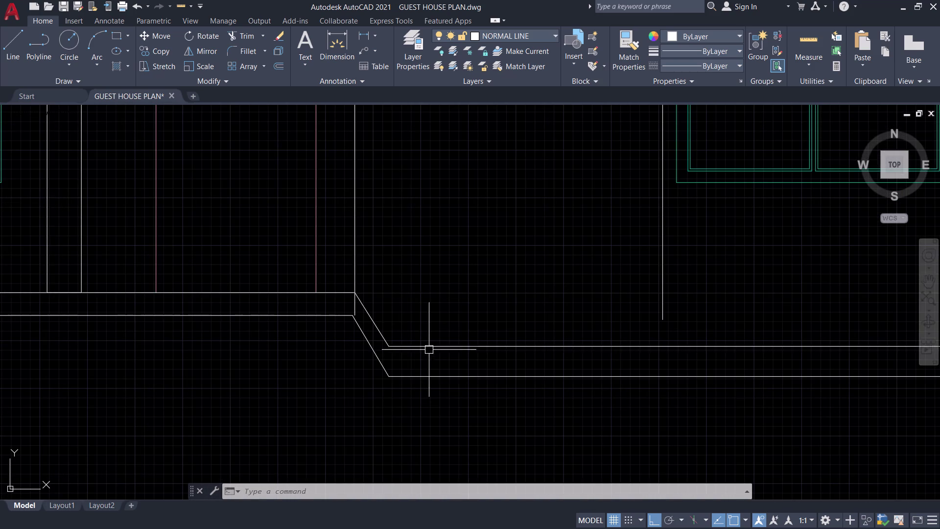
click(429, 348)
scroll(up, 3)
click(415, 341)
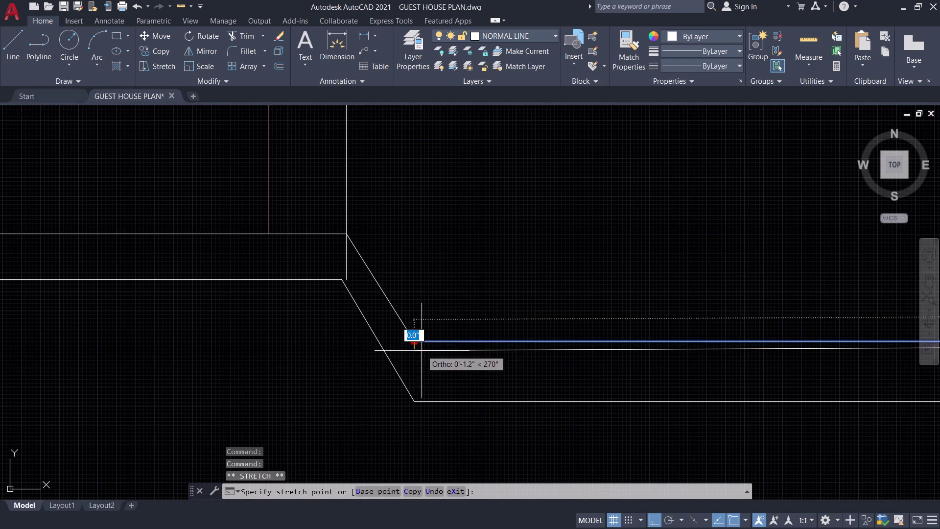
key(Escape)
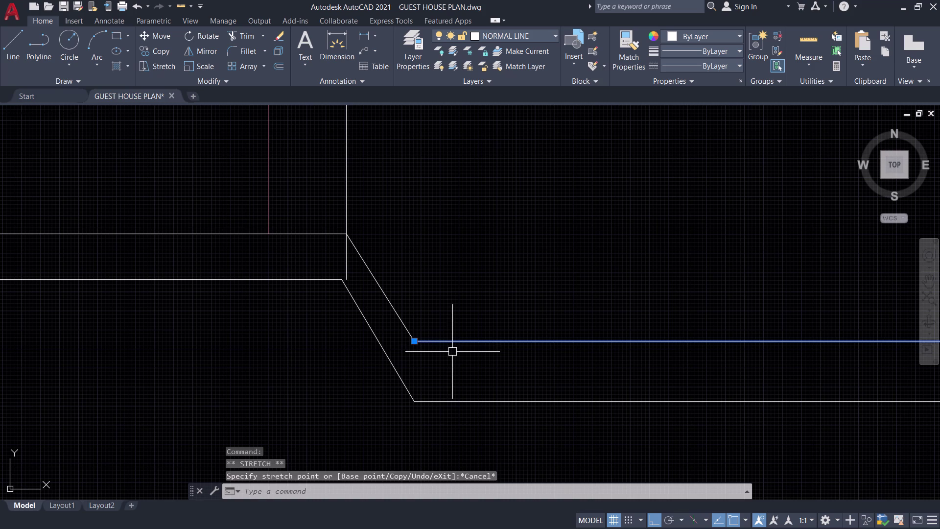
key(Escape)
Draw a short vertical line up from the lower ground line's end.
key(l)
key(space)
click(414, 400)
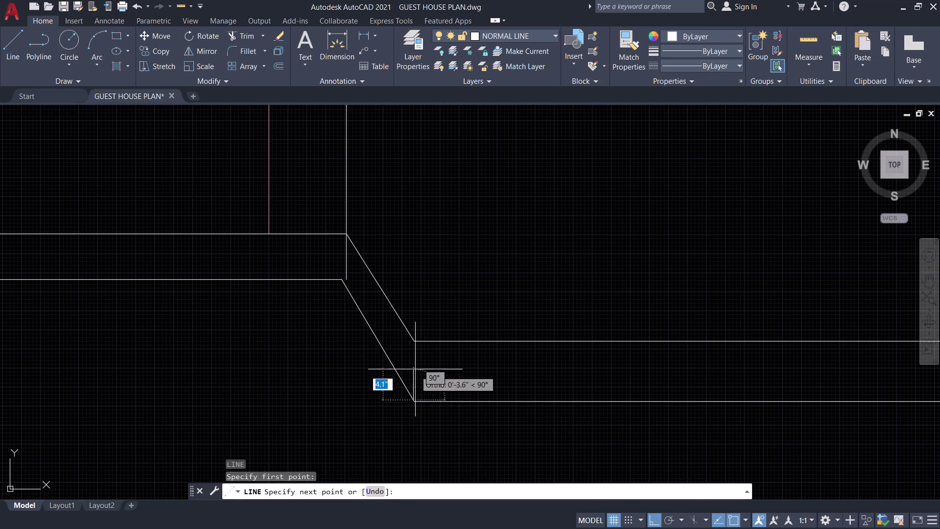
click(415, 290)
key(space)
scroll(up, 3)
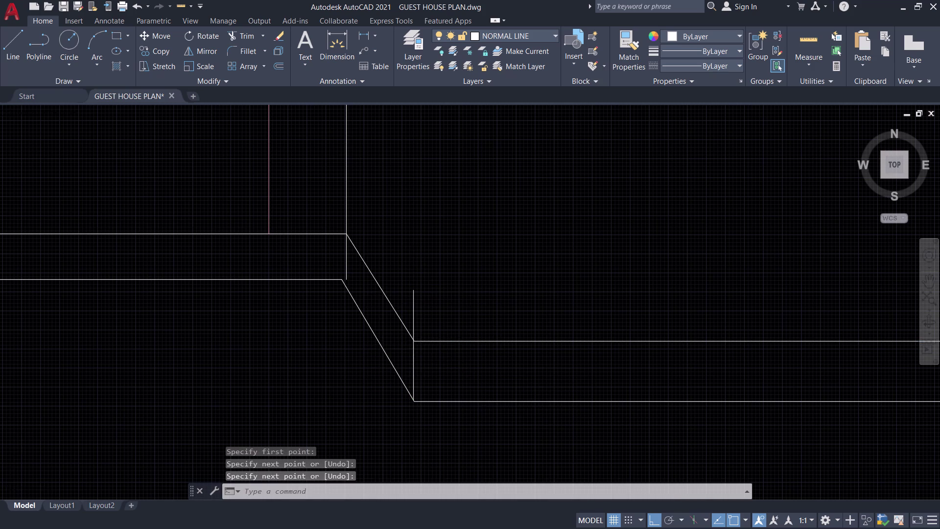
Stretch the shared corner of the upper slanted edge and ground line down onto the vertical line.
click(410, 338)
click(398, 327)
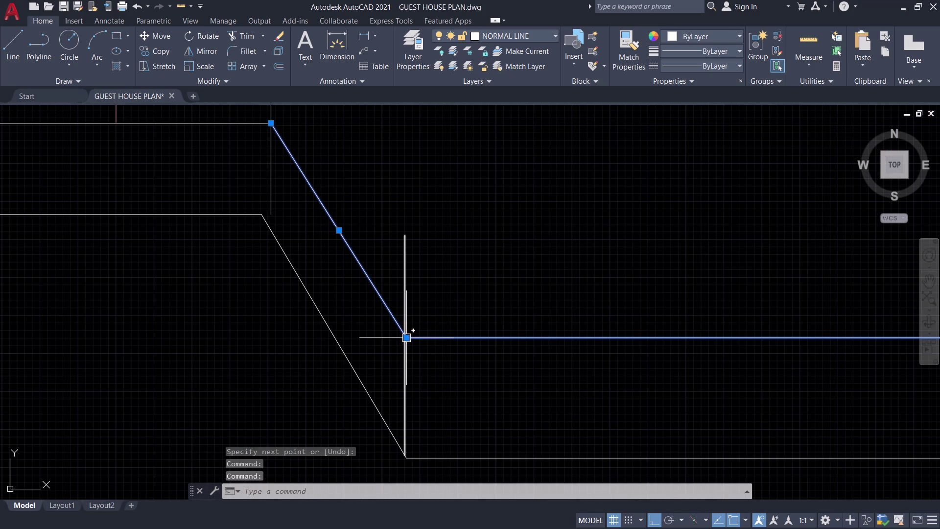
click(408, 336)
click(409, 356)
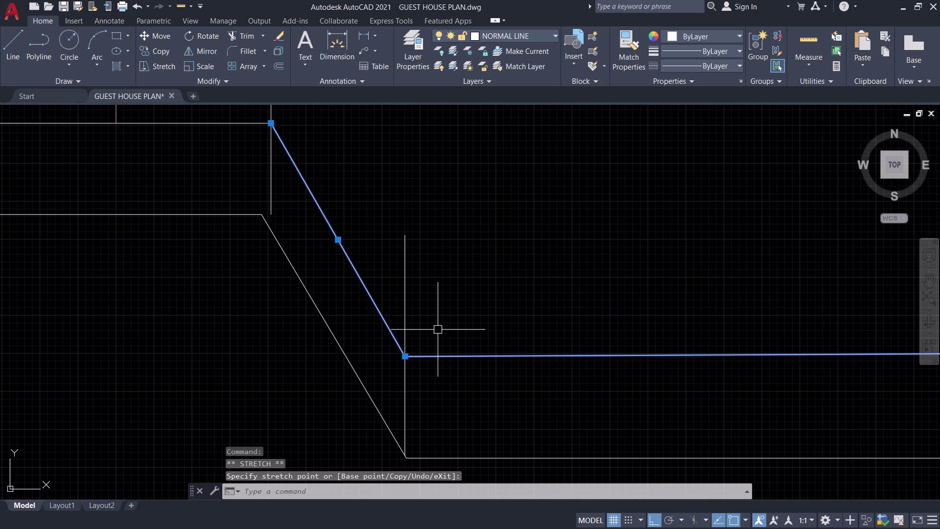
key(space)
scroll(down, 3)
Pan around the porch corner and reselect, then clear, the upper ground line.
key(space)
middle_drag(528, 298, 453, 298)
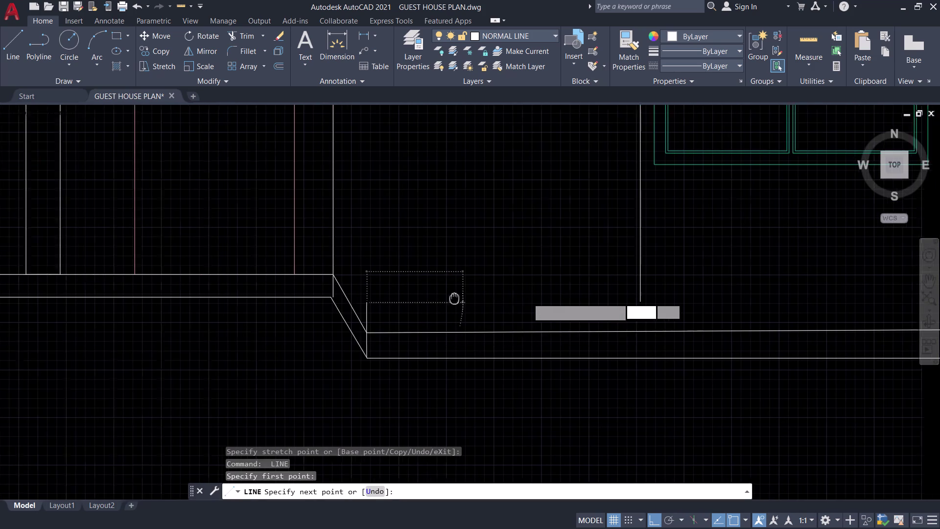
middle_drag(453, 298, 435, 302)
key(Escape)
click(470, 337)
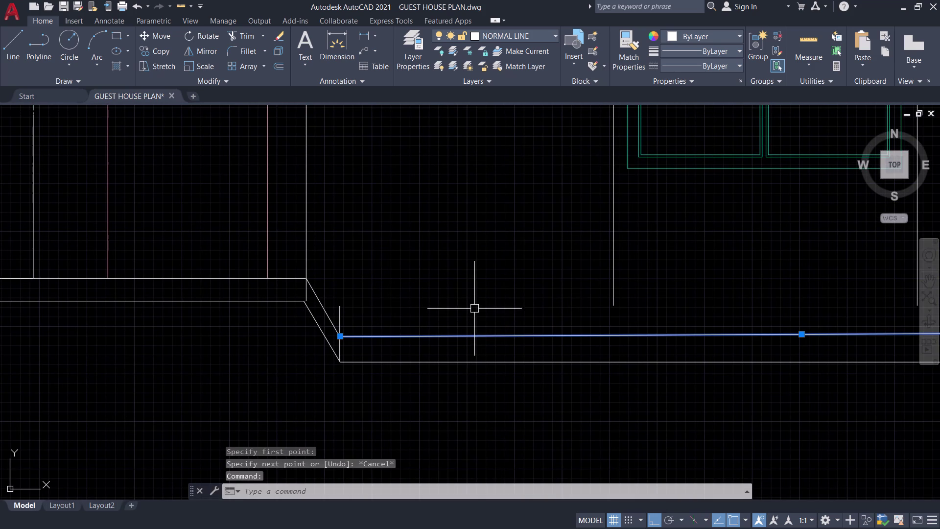
key(e)
Draw the short vertical edge line starting at the slanted corner.
key(space)
key(l)
key(space)
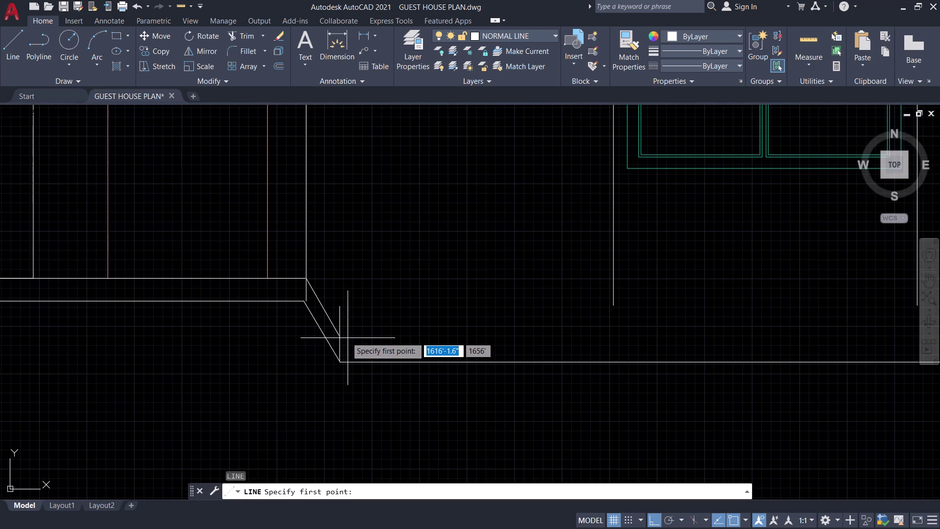
click(340, 336)
key(space)
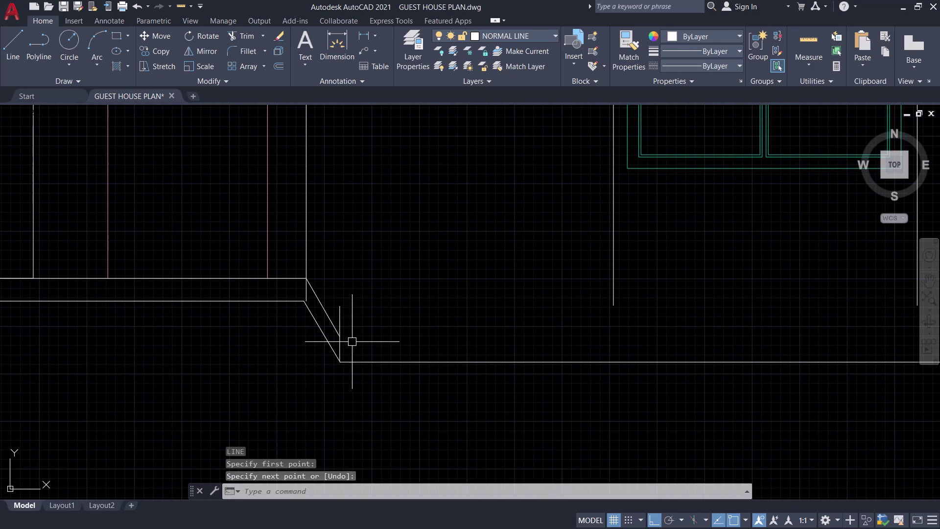
scroll(up, 3)
key(space)
click(319, 323)
scroll(down, 3)
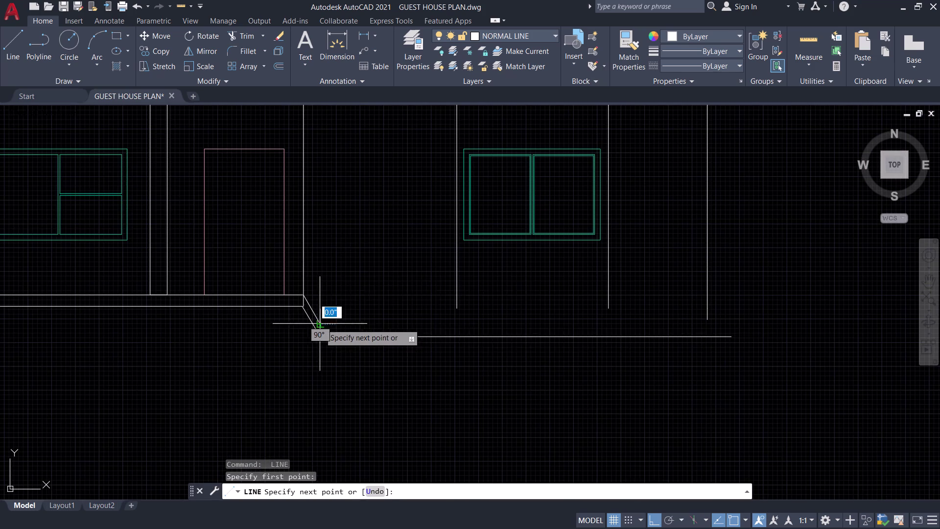
click(747, 324)
key(space)
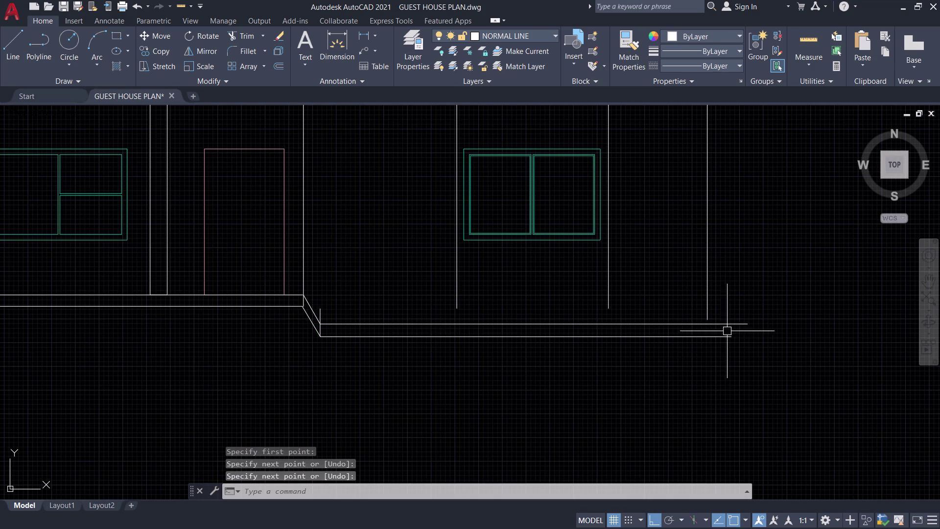
Center the corner and grab the short vertical edge line's top endpoint.
middle_drag(635, 301, 693, 363)
scroll(up, 3)
middle_drag(427, 358, 496, 344)
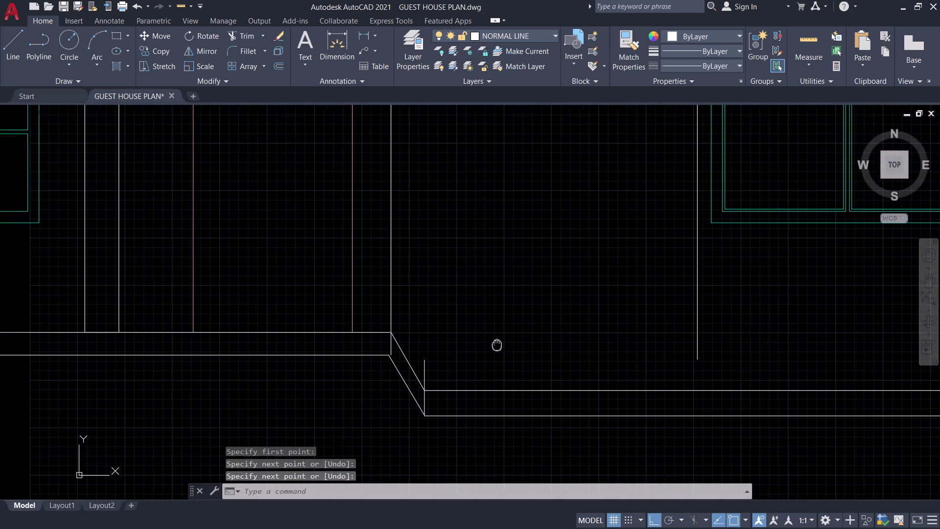
middle_drag(496, 344, 501, 342)
middle_click(500, 343)
click(429, 365)
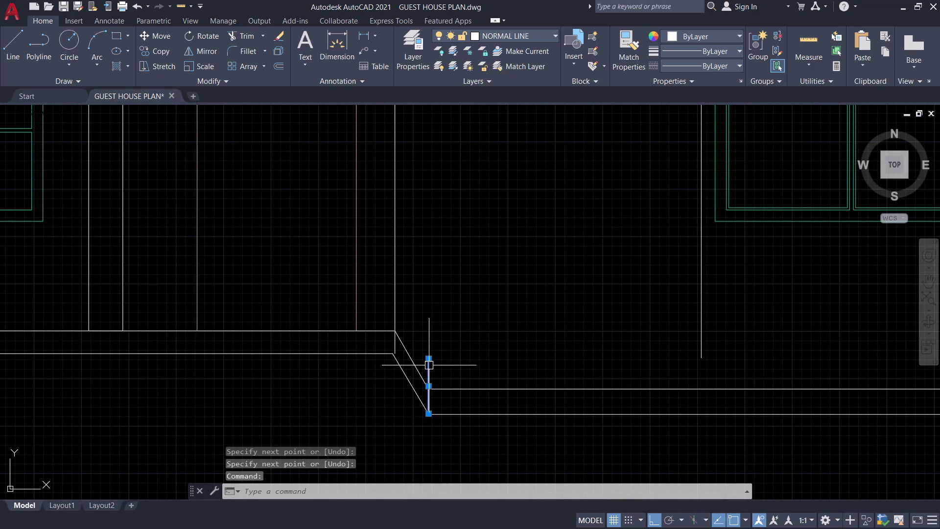
click(426, 359)
scroll(down, 3)
Stretch the vertical edge line's top up to the roof edge.
middle_drag(461, 275, 462, 309)
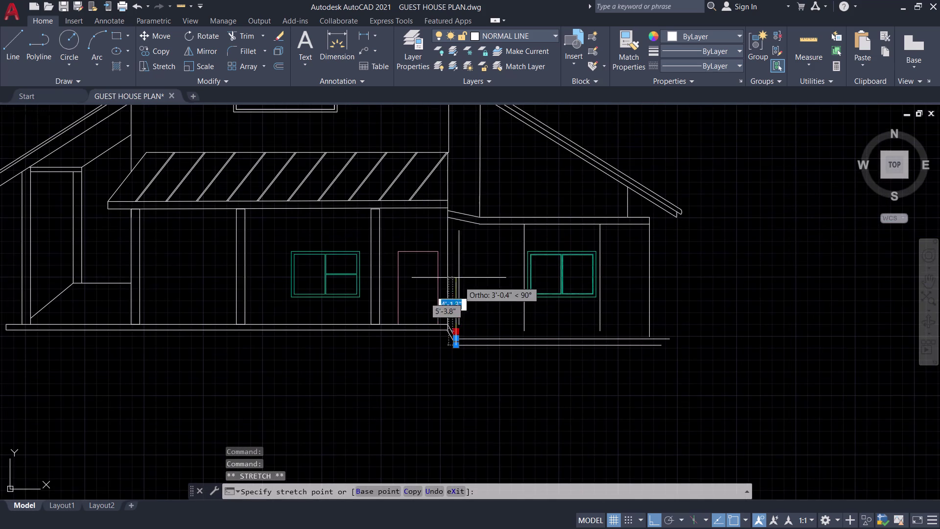
scroll(up, 3)
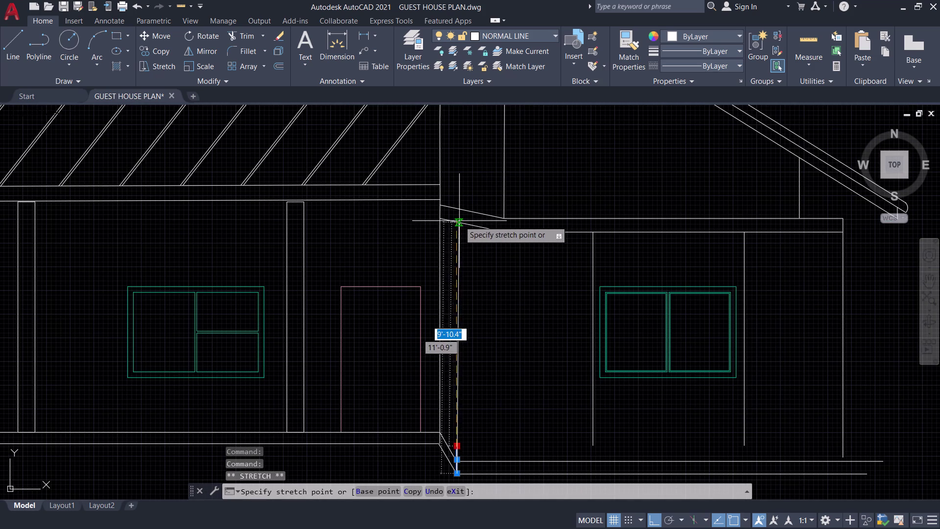
scroll(up, 3)
click(451, 221)
scroll(down, 3)
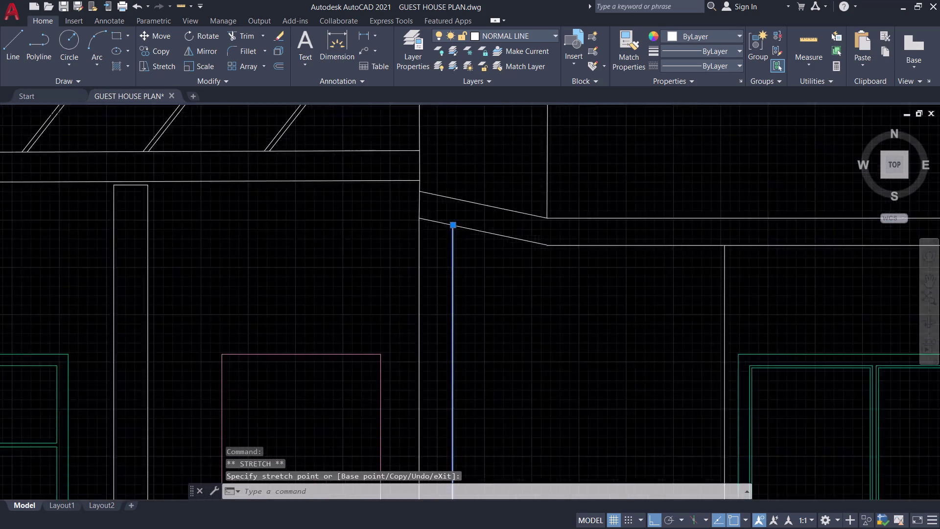
scroll(down, 3)
Pan back to the whole elevation and pick the stray right-wing vertical line for erasing.
key(space)
middle_drag(471, 260, 469, 246)
middle_drag(508, 300, 442, 290)
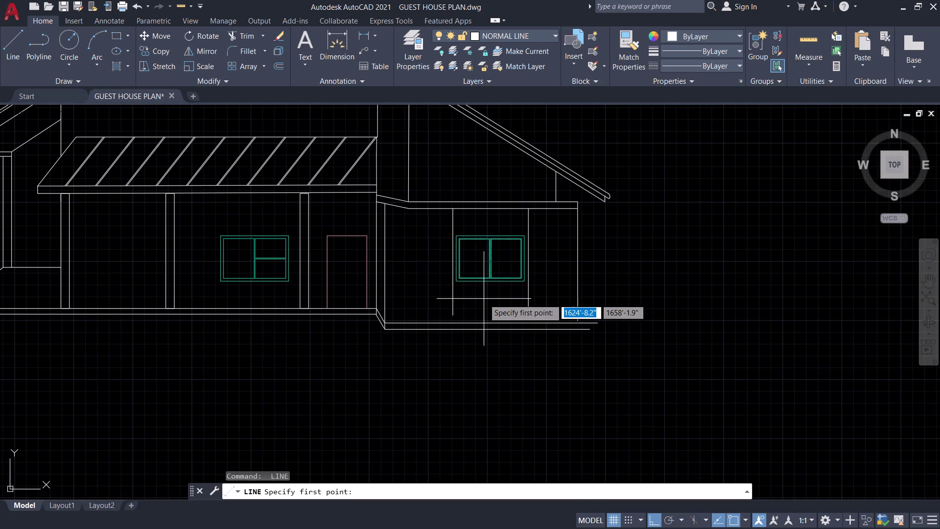
scroll(up, 3)
key(space)
key(space)
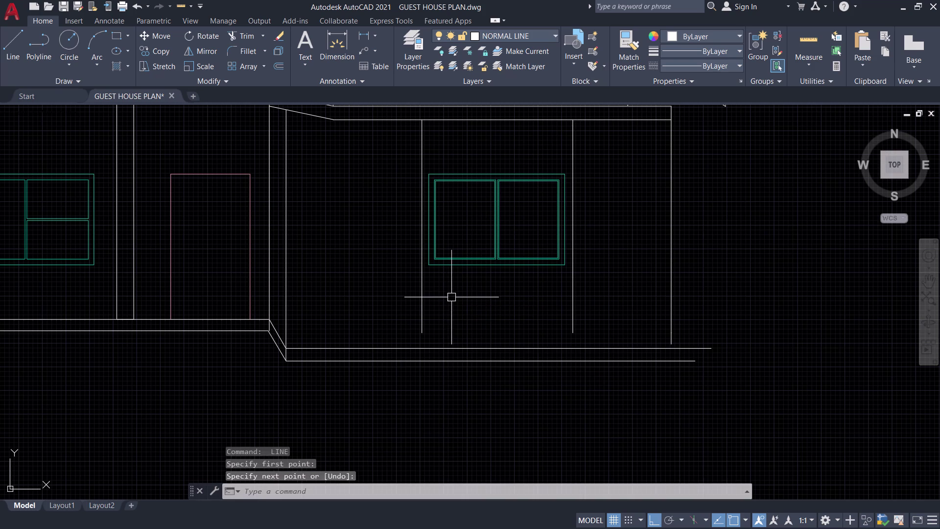
middle_drag(452, 297, 508, 339)
click(480, 325)
text(E)
key(space)
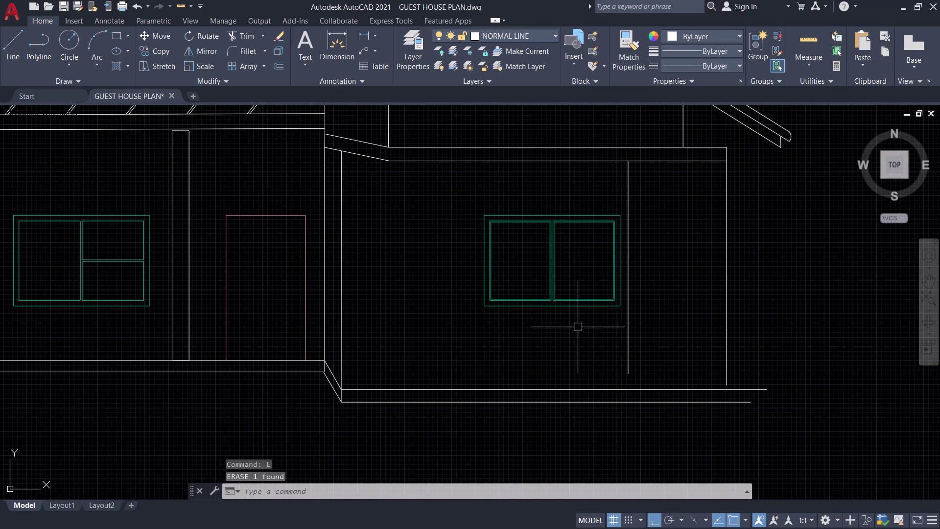
Erase the stray vertical line inside the right wing.
click(628, 326)
key(e)
key(space)
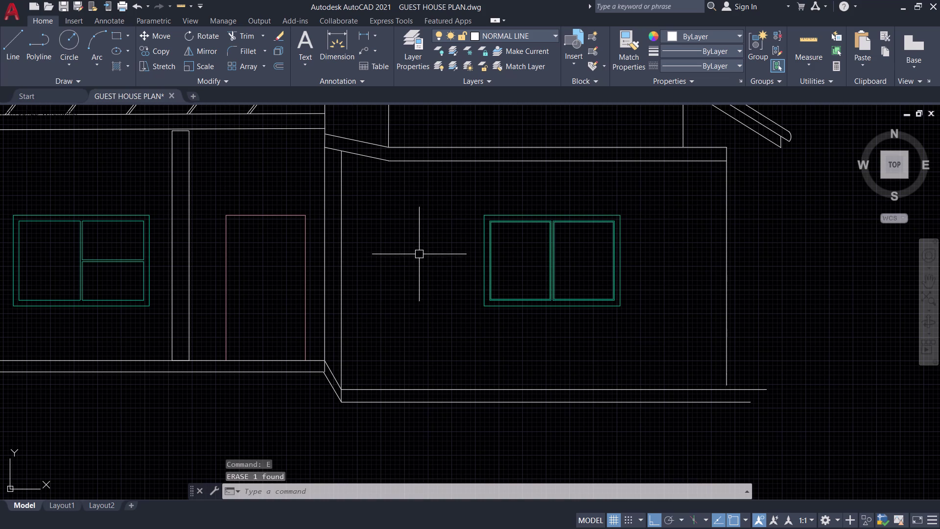
Draw a roughly 10-foot vertical wall edge from the wing's upper inner corner to the ground line.
key(l)
key(space)
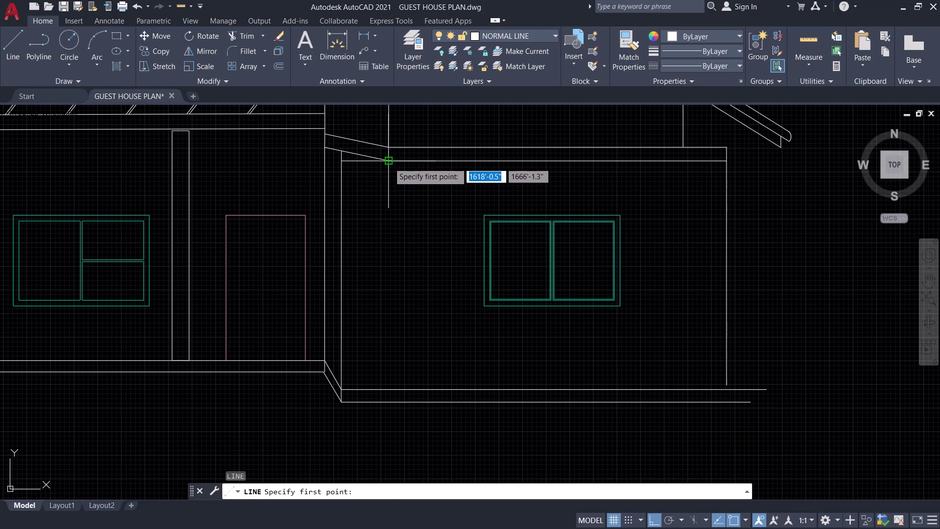
click(388, 162)
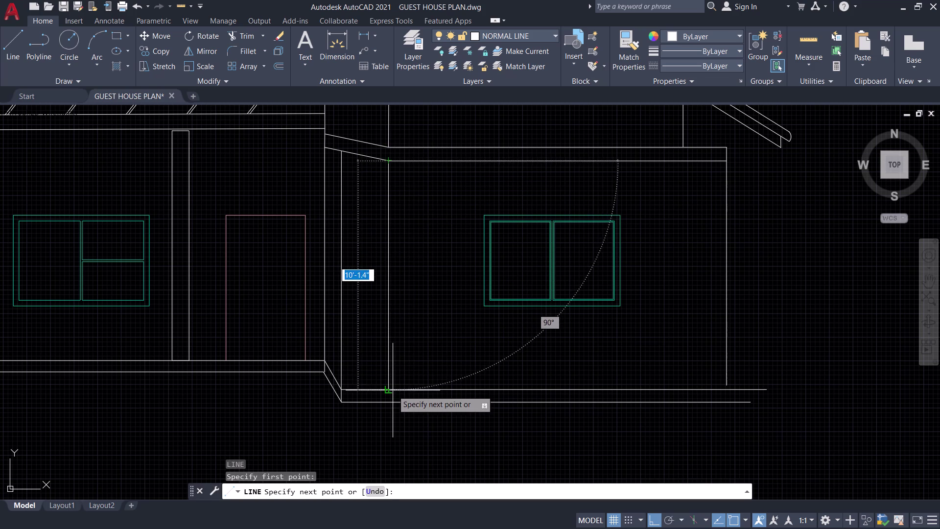
click(392, 391)
key(space)
scroll(down, 3)
middle_drag(418, 288, 408, 317)
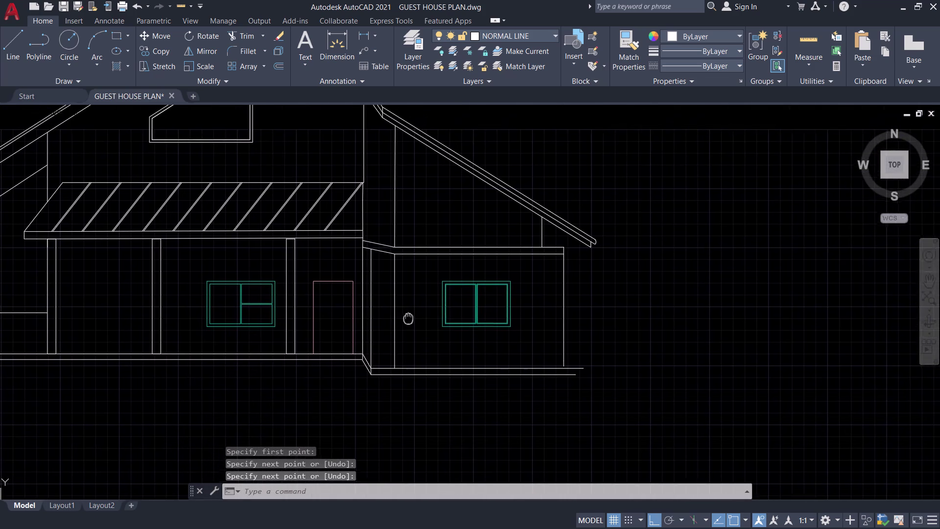
middle_drag(408, 317, 407, 318)
middle_drag(418, 297, 553, 302)
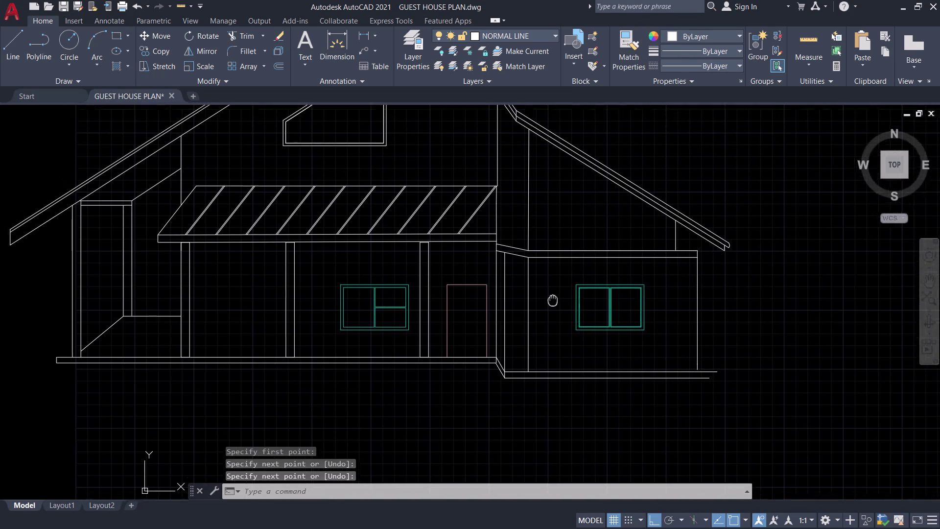
middle_drag(553, 301, 576, 344)
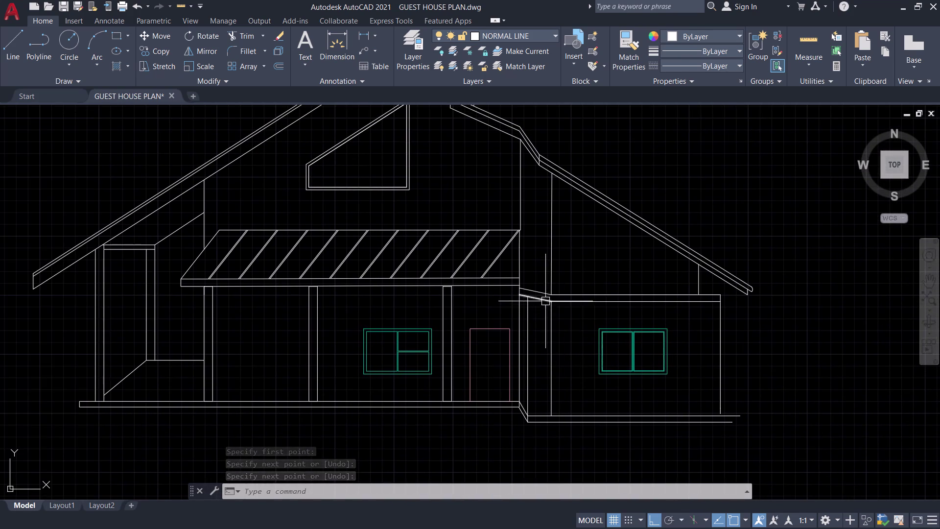
Bring the right wing's base into view and cancel an accidental selection.
scroll(up, 3)
scroll(down, 3)
scroll(up, 3)
middle_drag(559, 307, 514, 324)
scroll(up, 3)
middle_drag(628, 318, 468, 329)
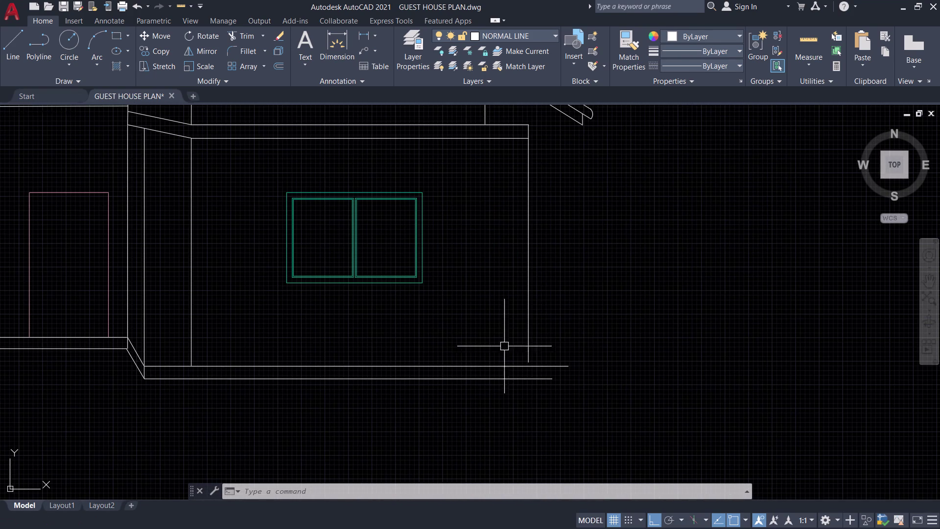
click(538, 319)
click(582, 325)
key(Escape)
Extend the right wing's outer wall line down to the lower ground line with EX.
key(e)
key(x)
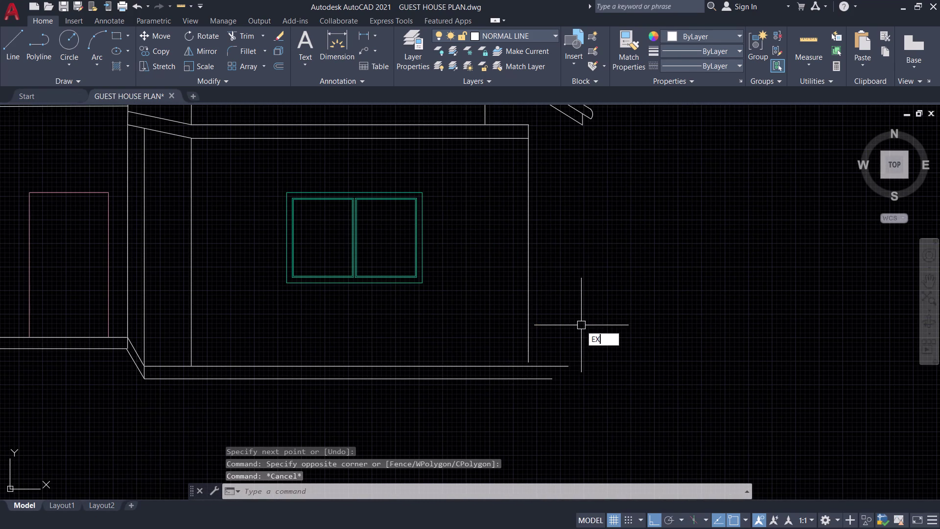
key(space)
click(529, 301)
click(530, 321)
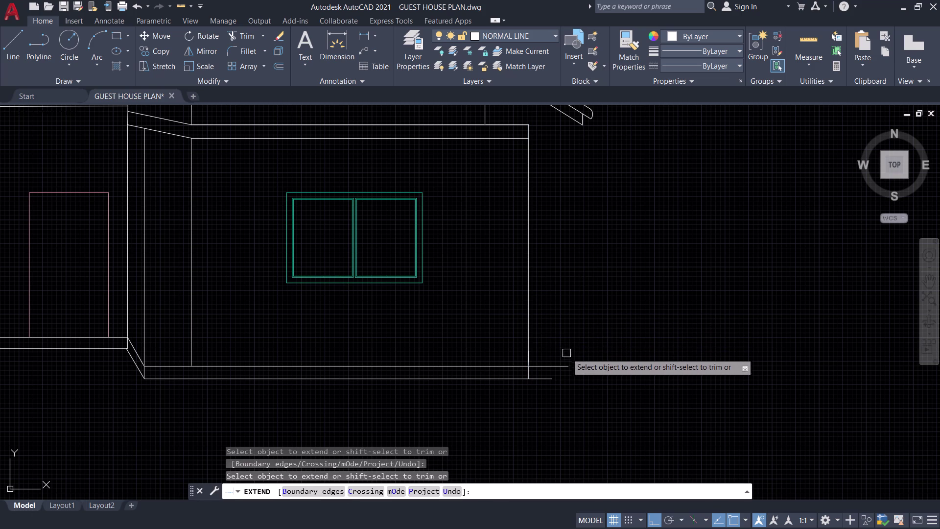
click(551, 363)
click(544, 381)
scroll(down, 3)
middle_drag(565, 310, 566, 316)
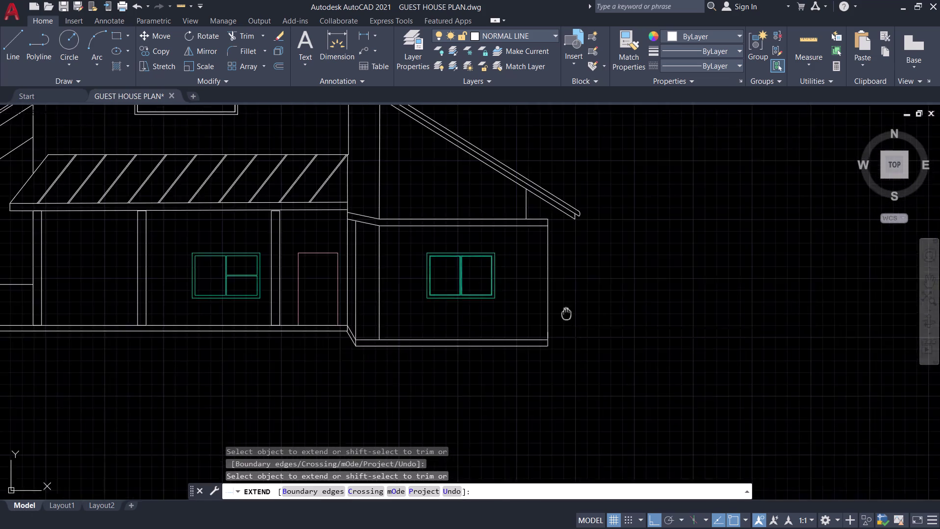
middle_drag(567, 316, 565, 370)
scroll(up, 3)
key(space)
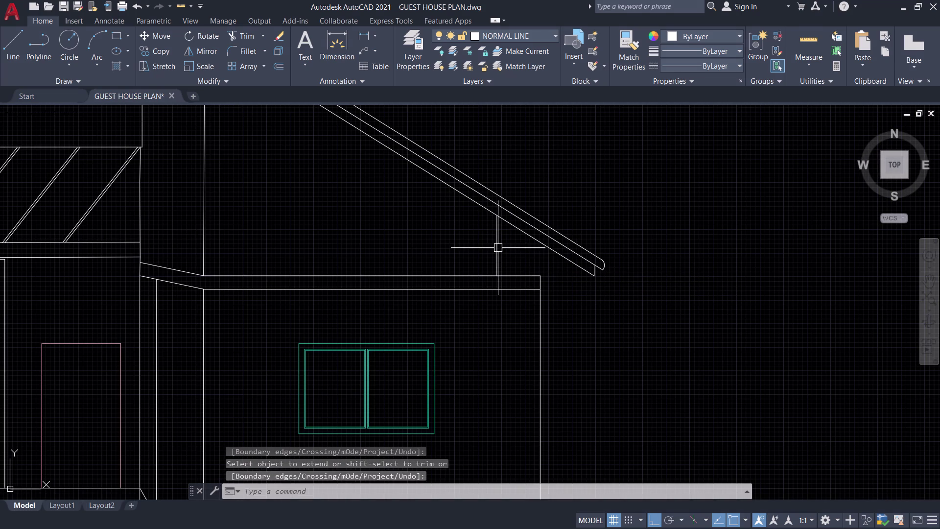
click(498, 248)
Move the short vertical line onto the right wing's outer wall edge, then regenerate the display.
text(M)
key(space)
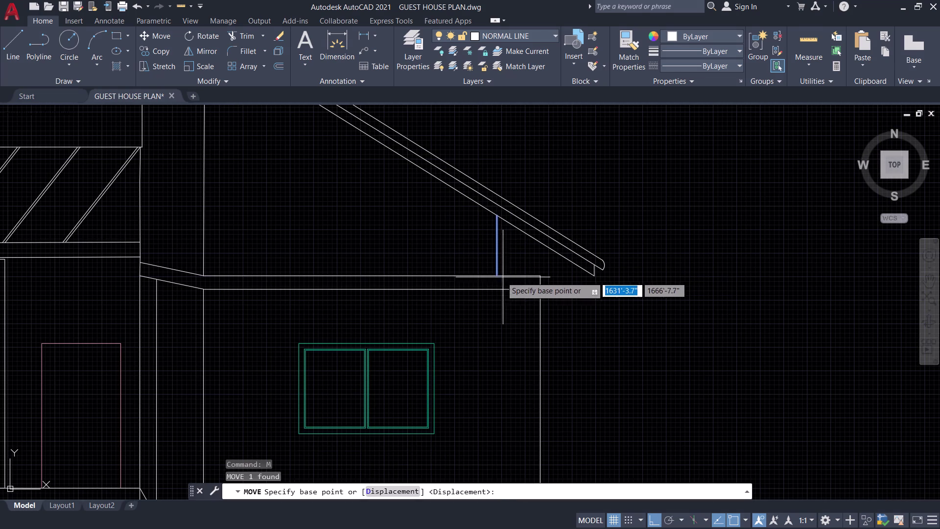
click(496, 275)
scroll(up, 3)
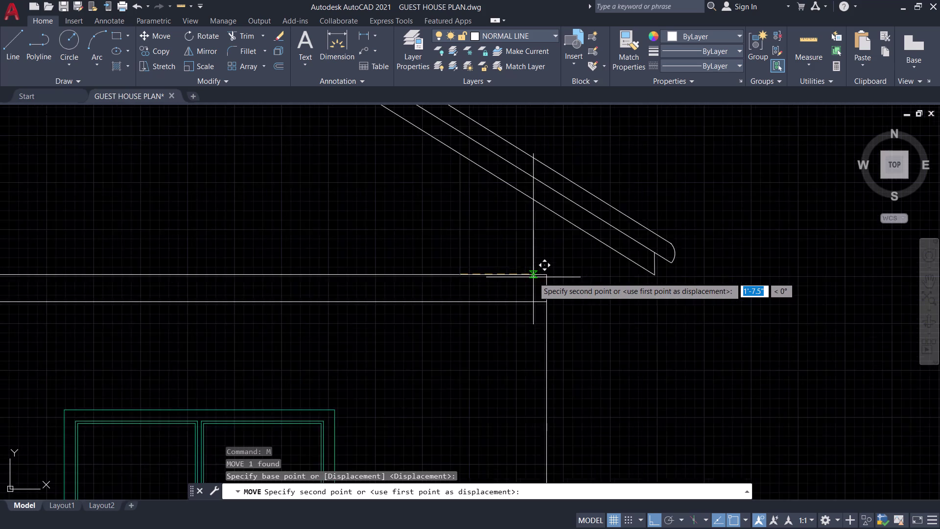
scroll(up, 3)
click(559, 271)
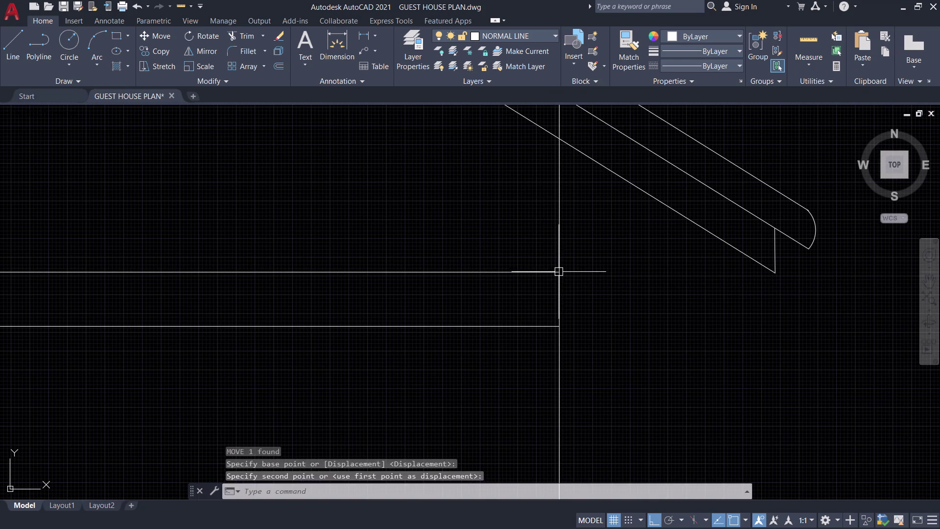
key(space)
middle_drag(510, 228, 494, 317)
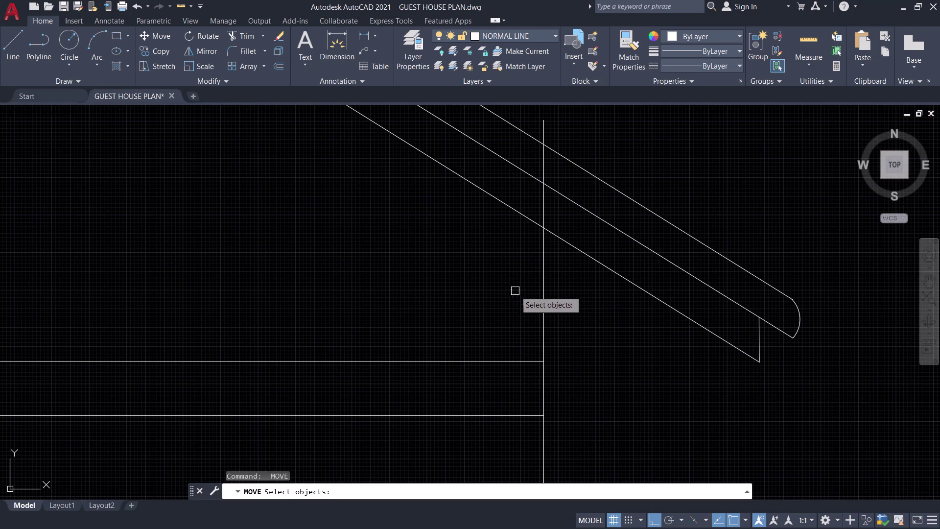
key(Escape)
key(r)
text(E)
key(space)
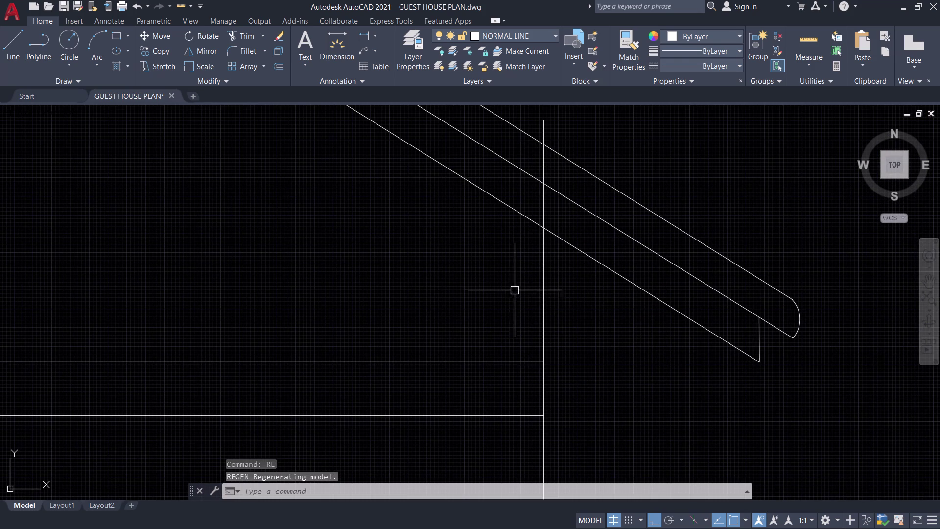
Trim the three parts of the vertical line that stick up above the roof underside.
text(TR)
key(space)
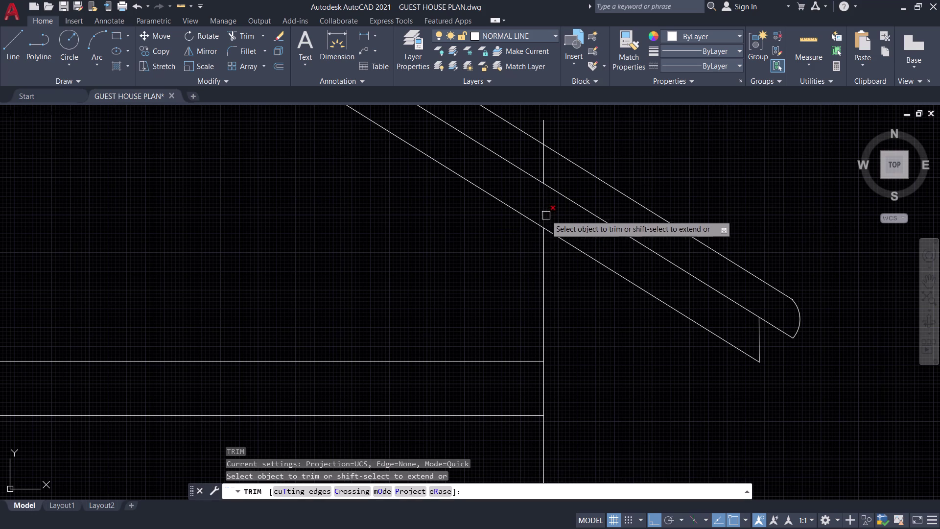
click(543, 211)
click(543, 160)
click(545, 119)
scroll(down, 3)
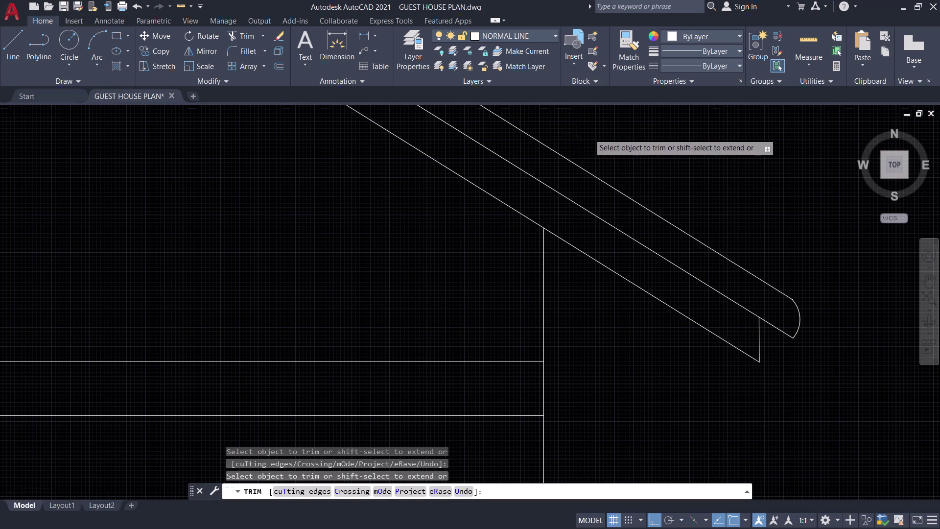
key(space)
scroll(down, 3)
scroll(down, 3)
Pan across the elevation to review the trimmed wall, ending at the right wing's outer wall.
middle_drag(623, 206, 671, 313)
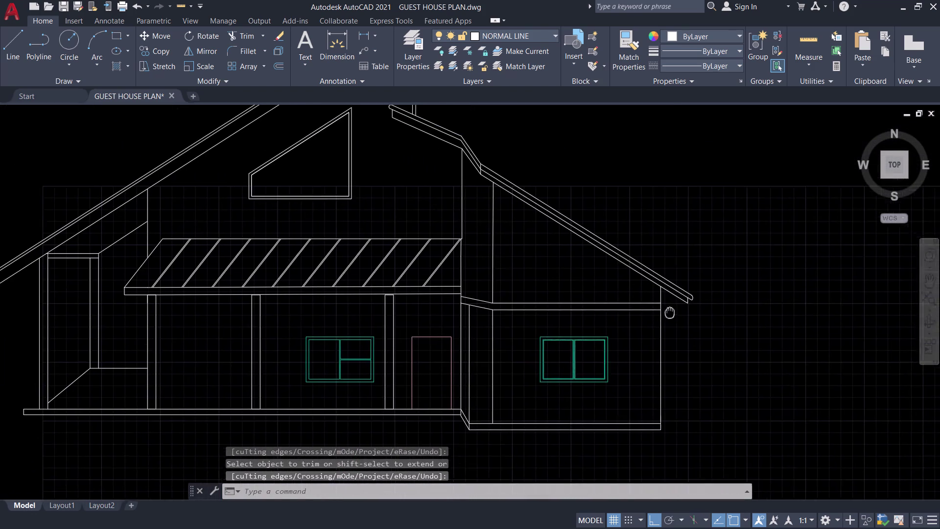
middle_drag(671, 313, 707, 299)
middle_drag(667, 358, 666, 356)
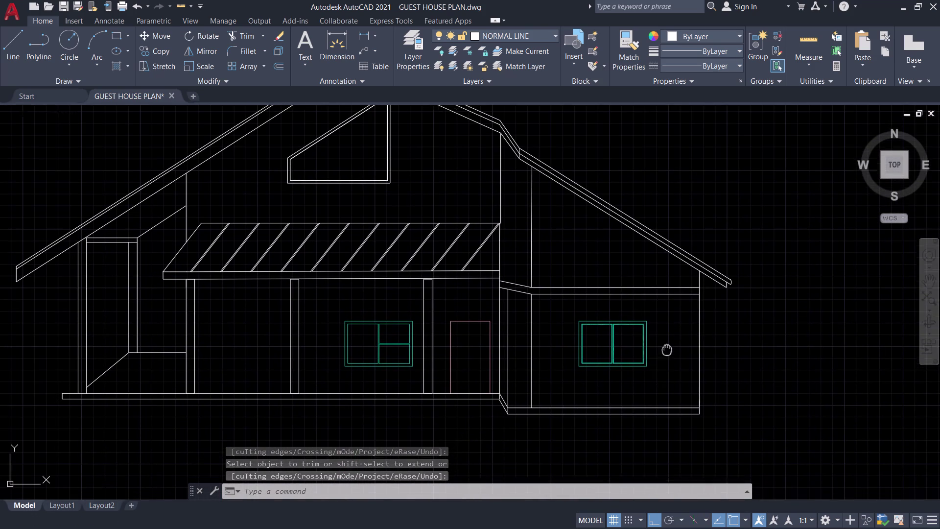
middle_drag(667, 356, 687, 286)
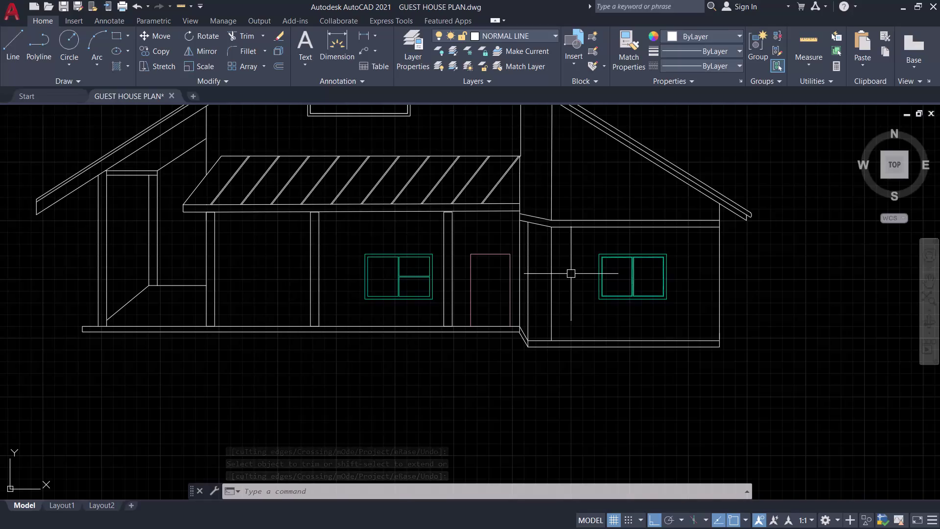
middle_drag(566, 278, 424, 297)
middle_drag(557, 271, 532, 277)
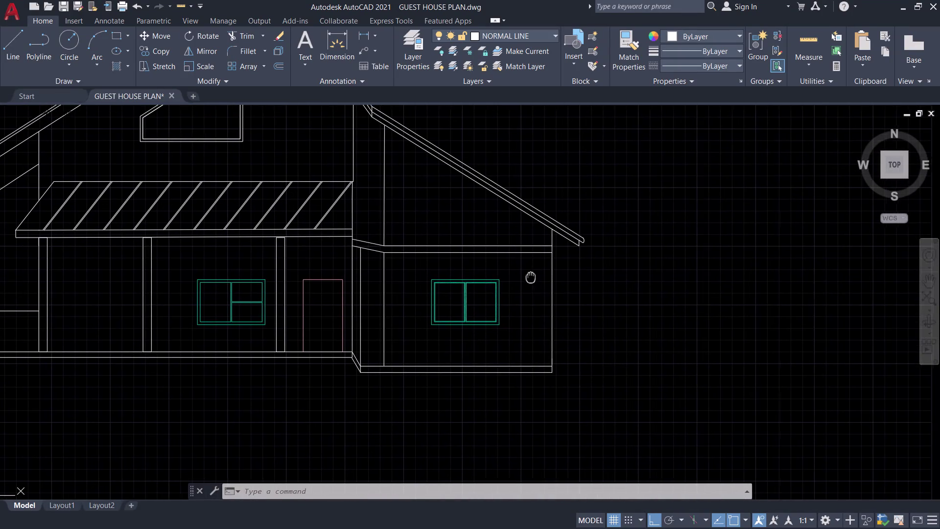
middle_drag(532, 277, 530, 277)
scroll(up, 3)
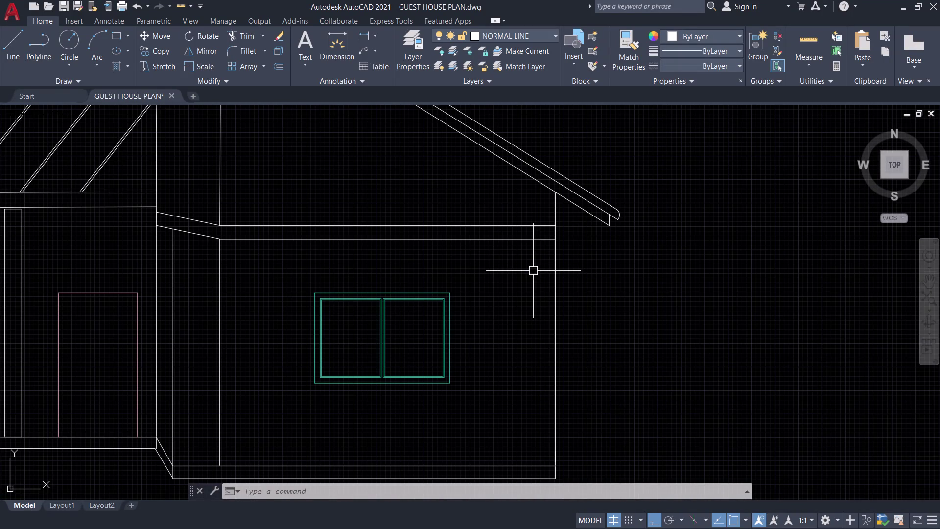
scroll(up, 3)
Draw a line from the outer wall corner 6 units right, down to the ground, and back along it.
key(l)
key(space)
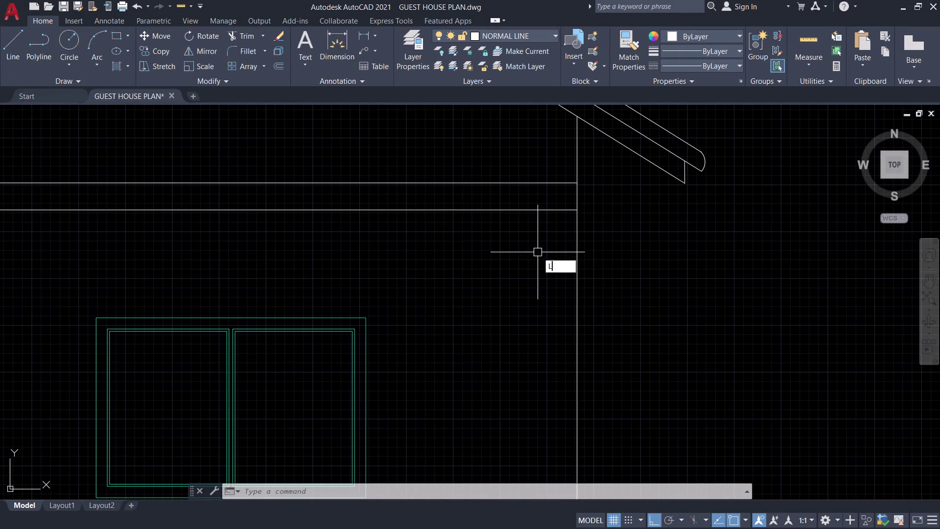
click(579, 210)
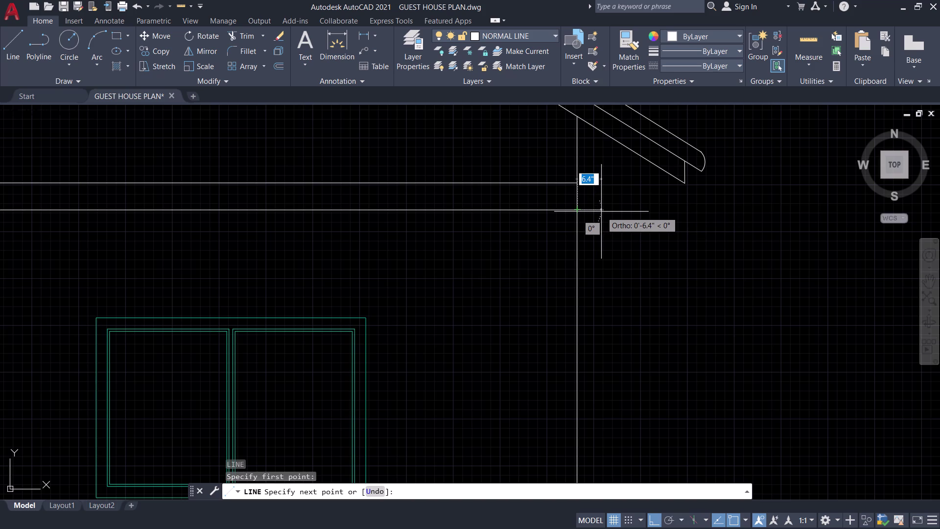
key(6)
key(Return)
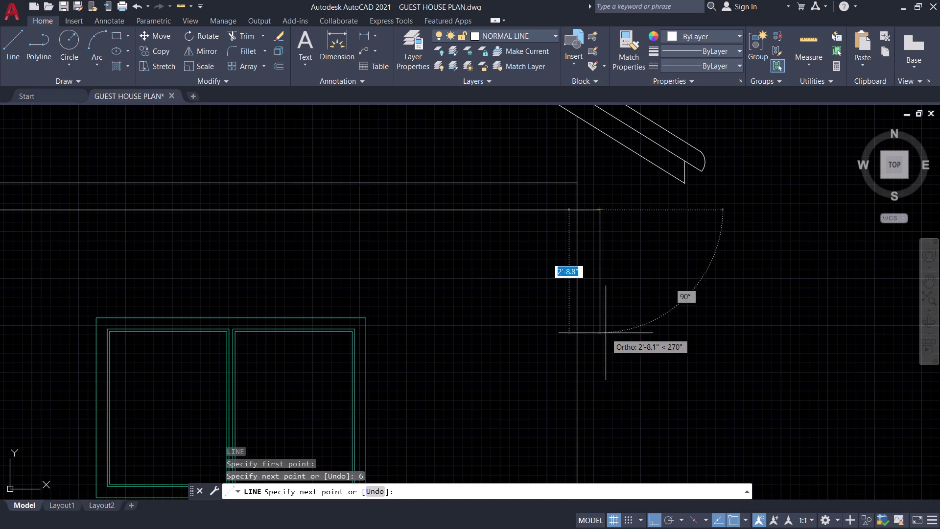
scroll(down, 3)
middle_drag(602, 344, 583, 254)
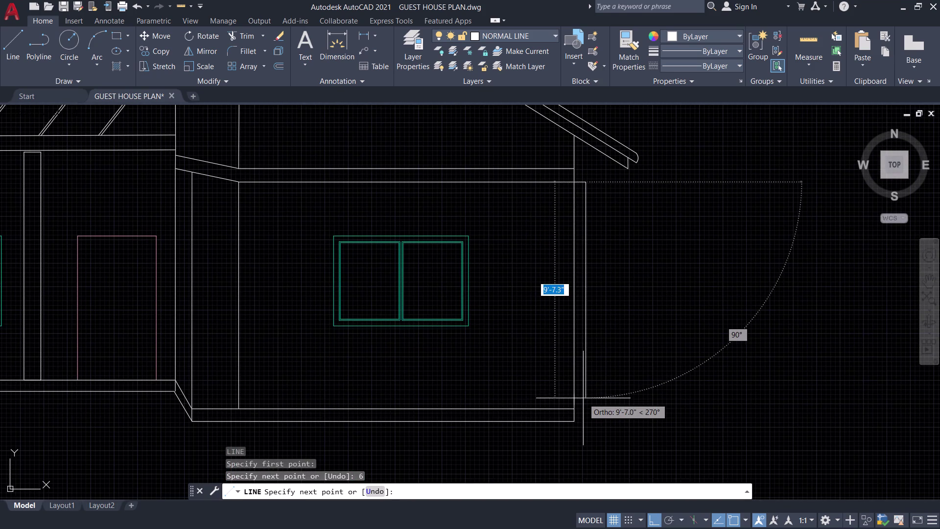
scroll(up, 3)
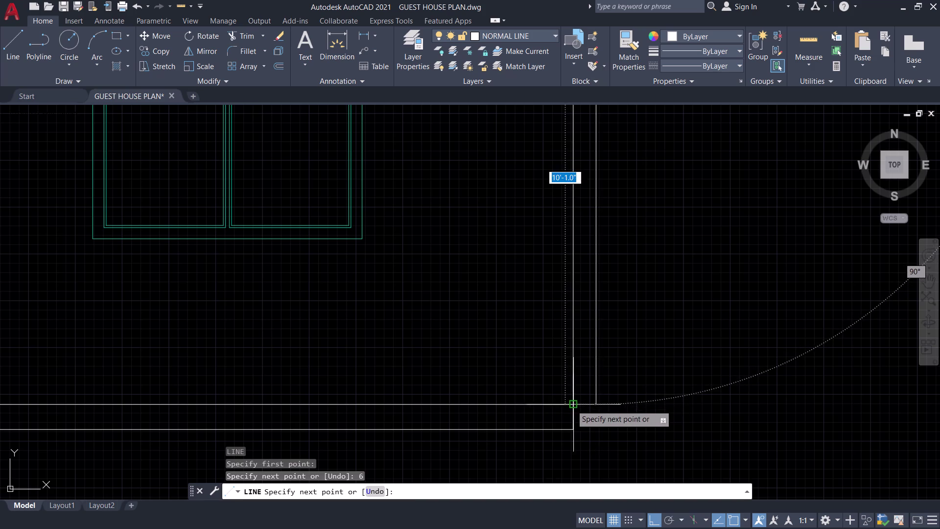
click(596, 404)
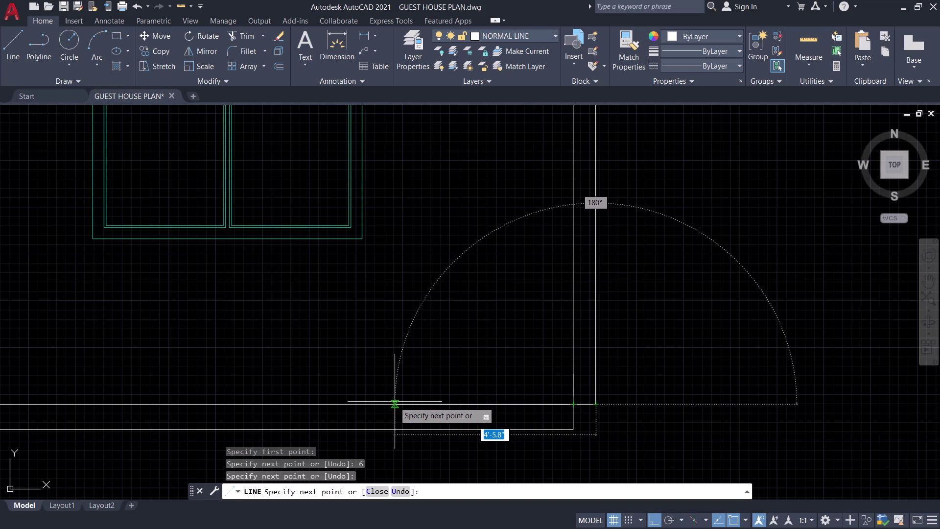
scroll(down, 3)
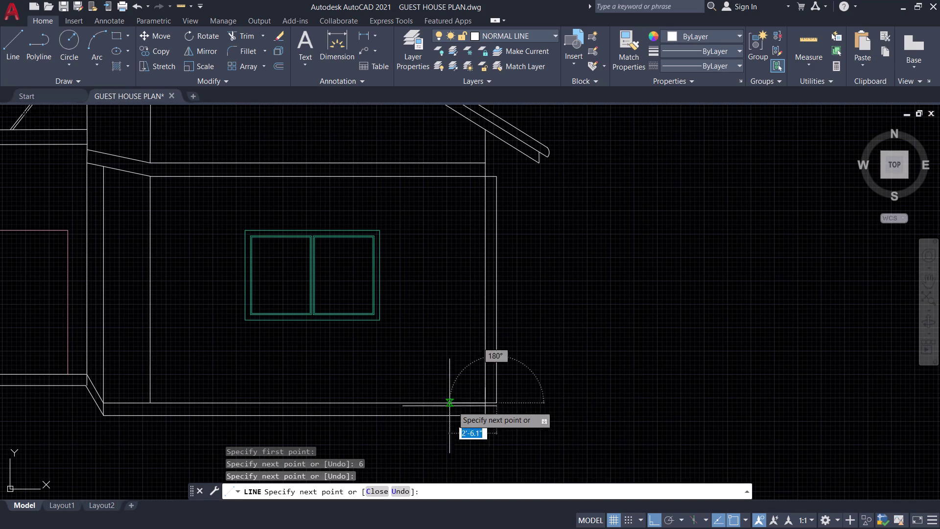
scroll(up, 3)
click(479, 401)
key(space)
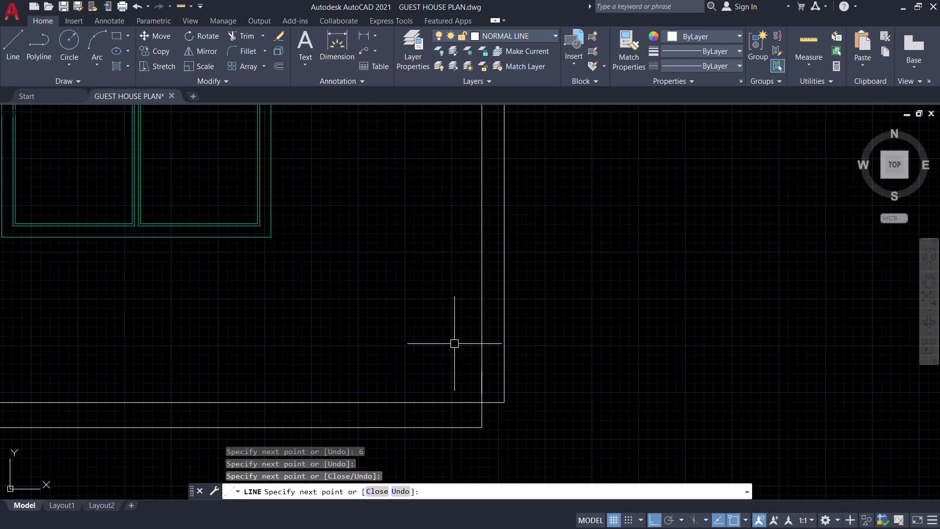
Draw the panel's vertical line from the wall top to the base, continuing along the base to the corner.
scroll(down, 3)
middle_drag(411, 302, 434, 358)
key(space)
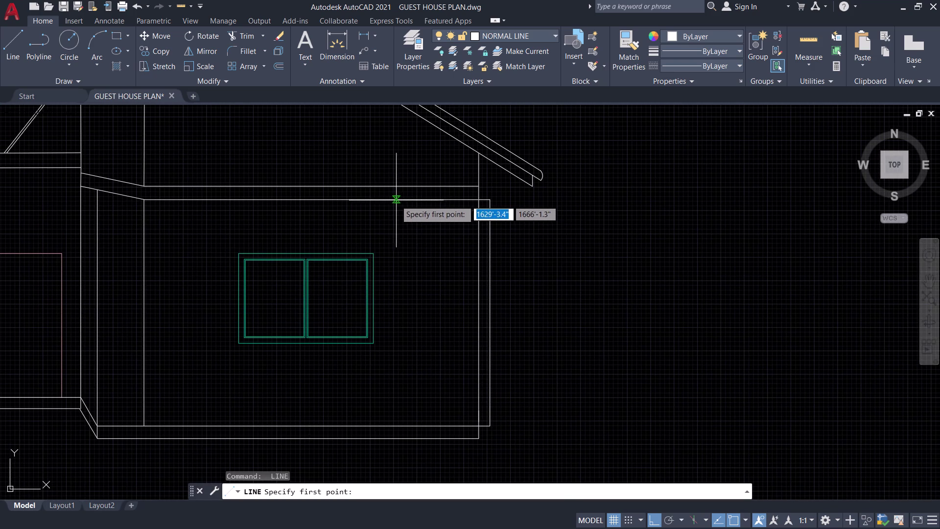
click(482, 200)
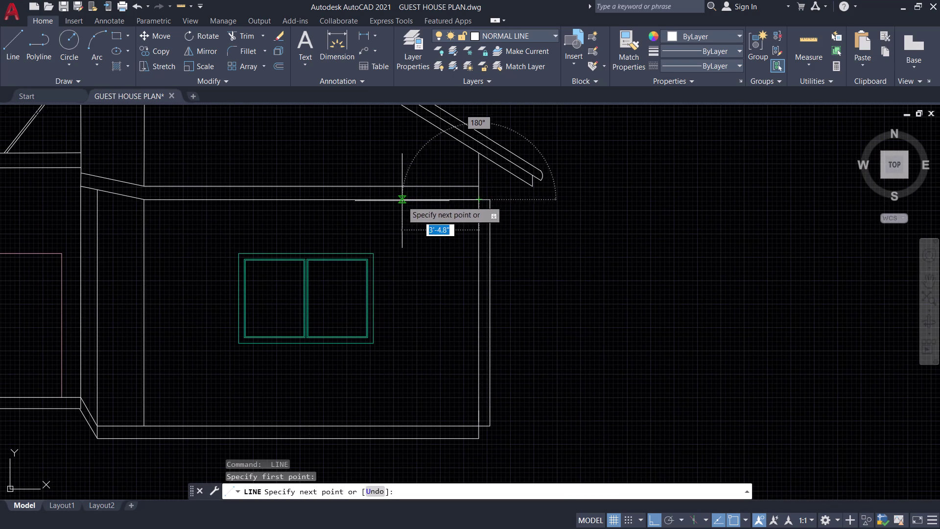
click(396, 201)
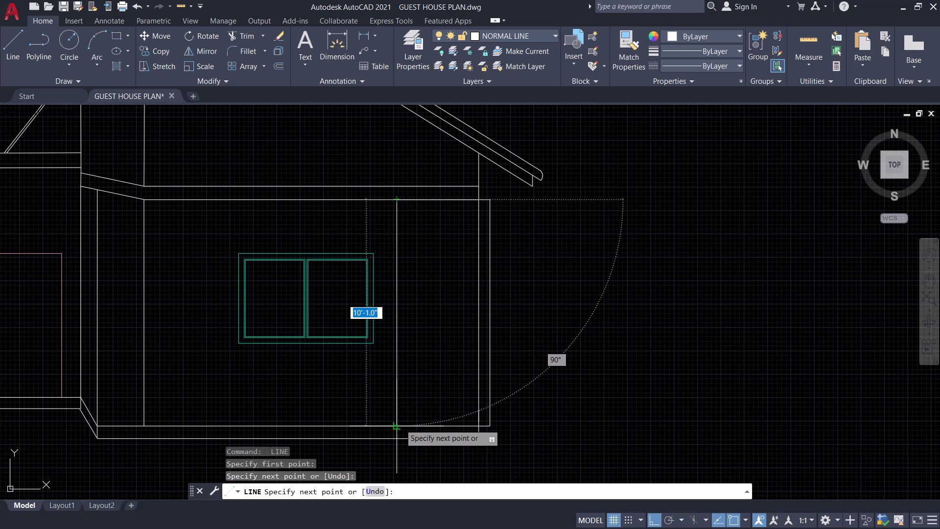
click(405, 426)
key(ctrl+z)
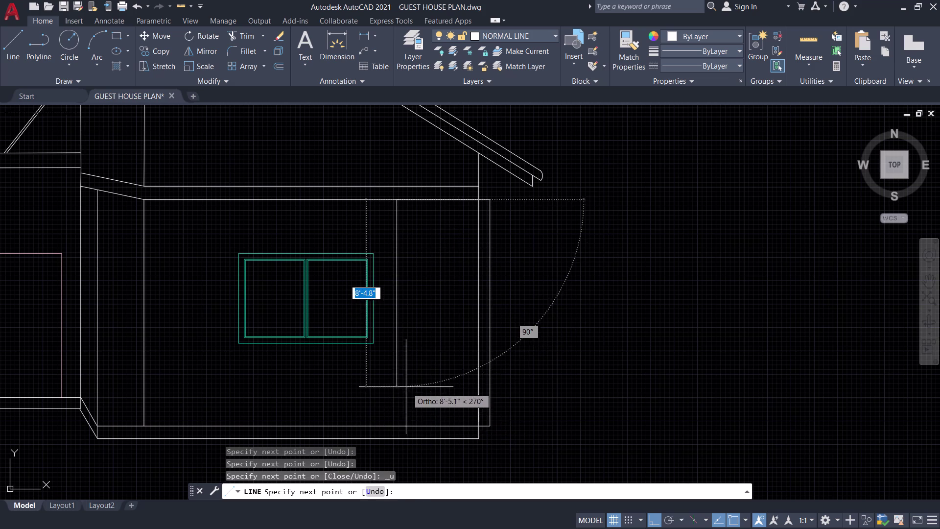
click(398, 426)
click(479, 426)
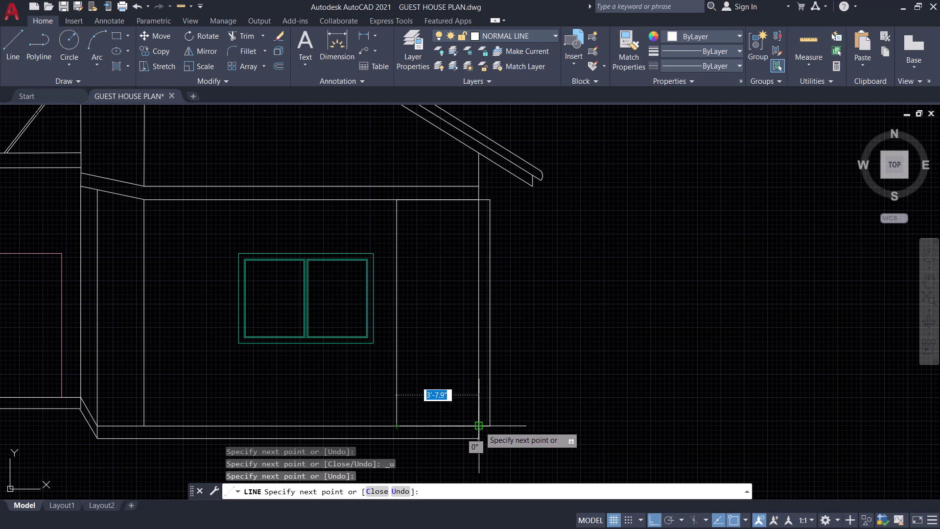
key(space)
Window-select the lines that outline the right-end panel.
click(391, 330)
click(405, 331)
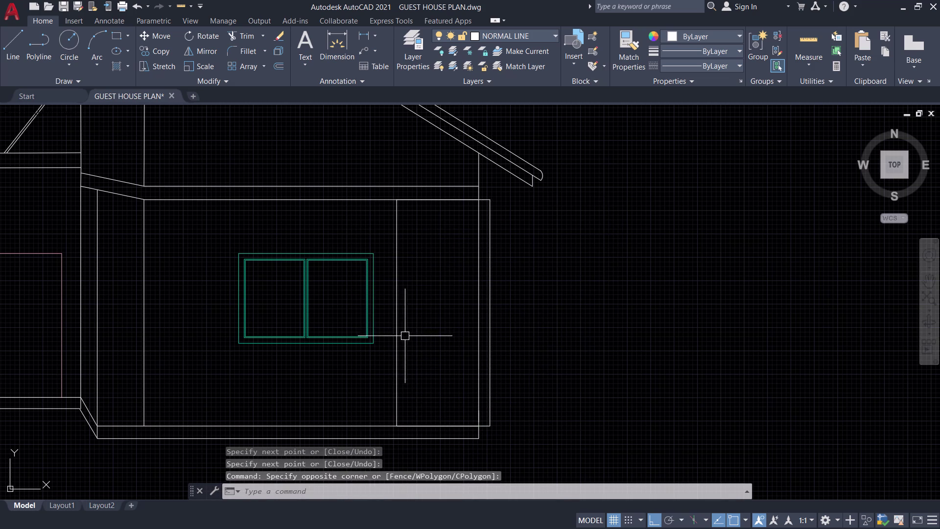
click(398, 332)
click(489, 329)
click(456, 426)
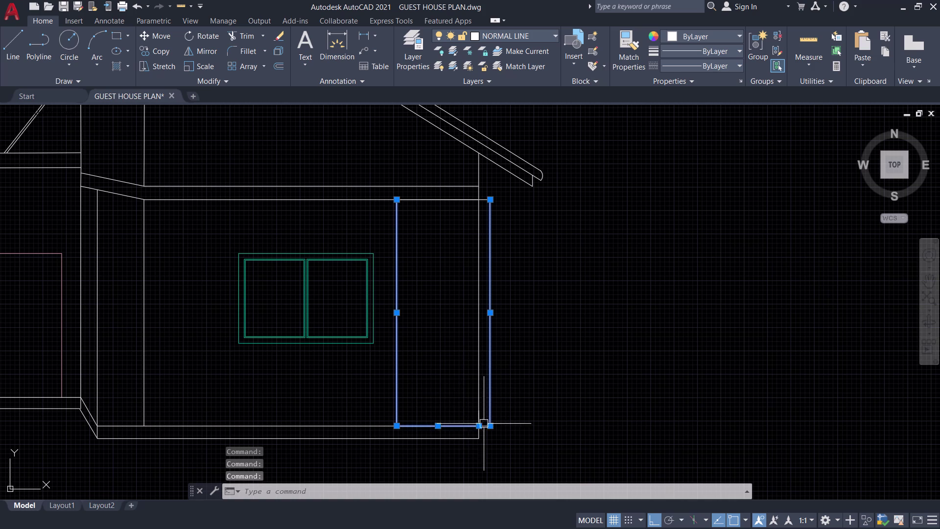
Add the panel's top edge to the selection and join the panel lines into one polyline.
scroll(up, 3)
click(483, 420)
scroll(down, 3)
scroll(down, 3)
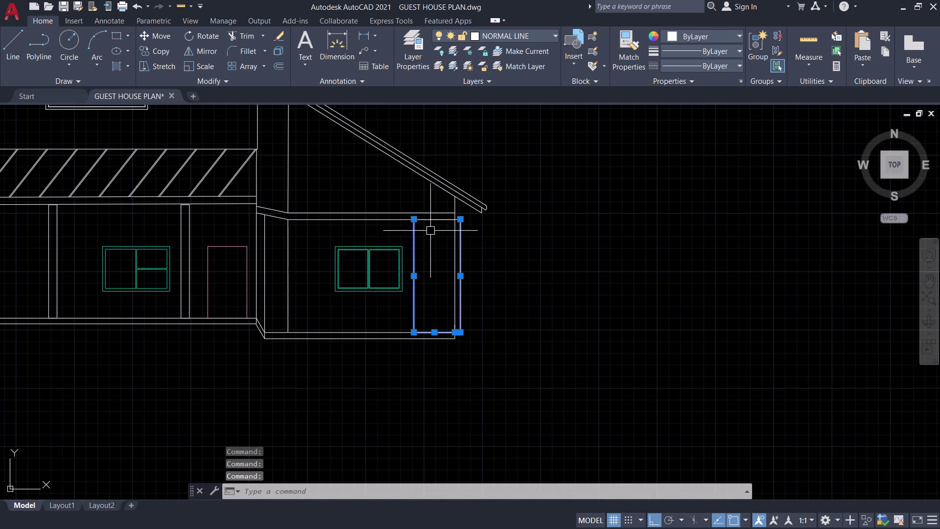
scroll(up, 3)
click(429, 234)
scroll(up, 3)
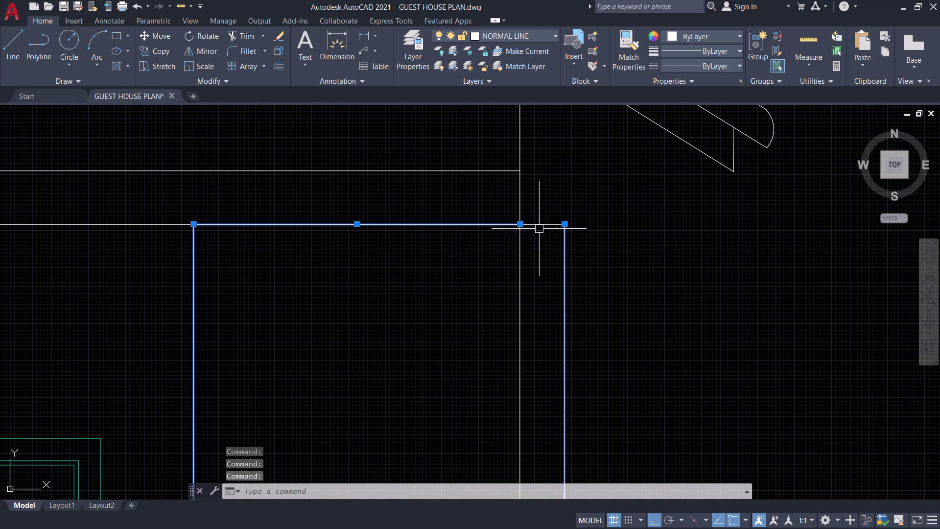
click(540, 224)
key(j)
key(space)
Run TRIM on the right wall panel while bringing the whole right wall into view.
scroll(down, 3)
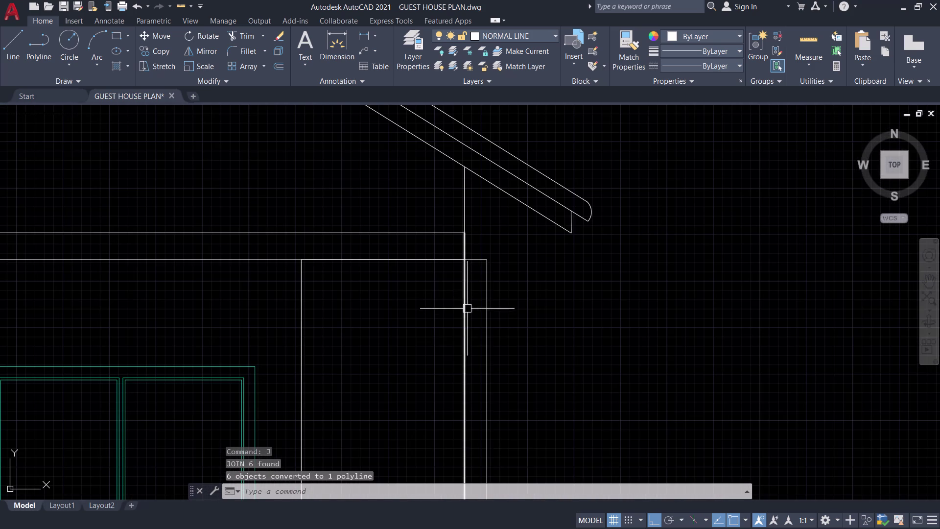
key(t)
key(r)
key(space)
click(466, 313)
scroll(down, 3)
scroll(up, 3)
scroll(down, 3)
middle_drag(492, 395, 512, 363)
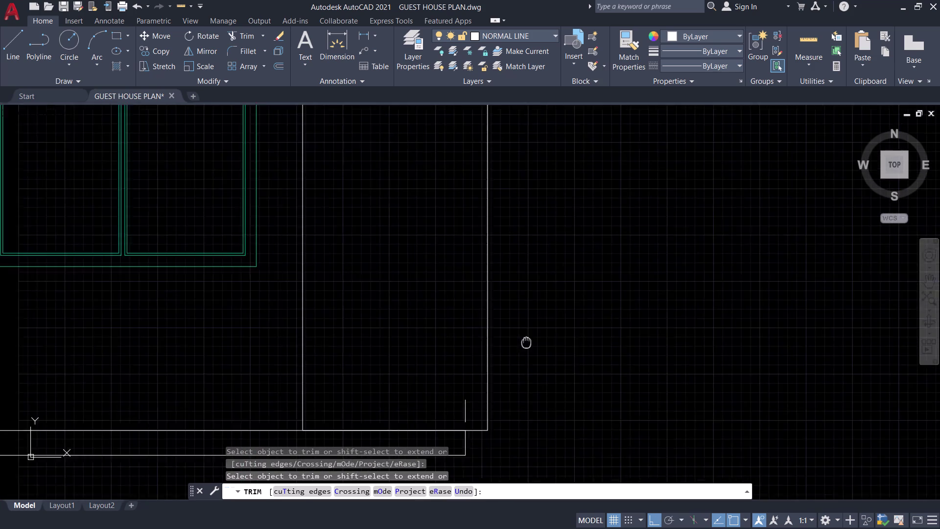
middle_drag(512, 363, 571, 288)
click(520, 338)
scroll(down, 3)
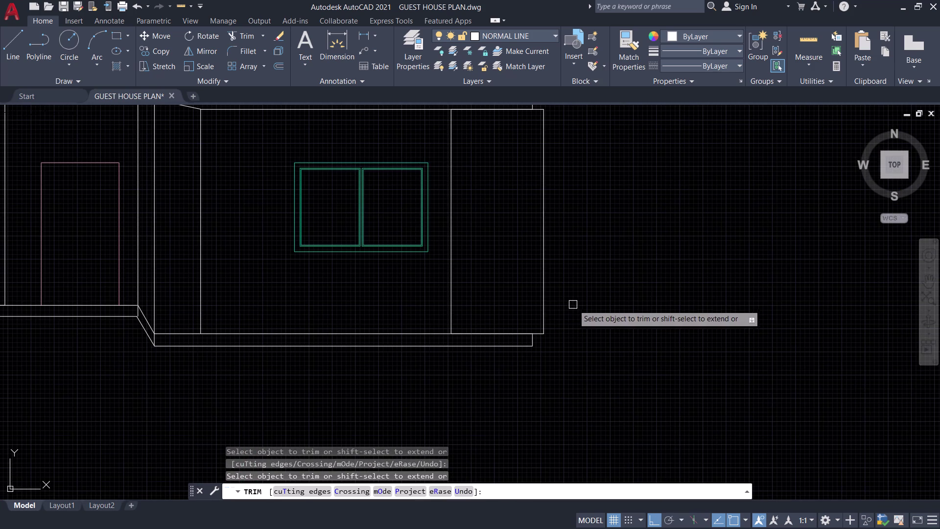
key(space)
Zoom in on the panel's top corner and cancel the pending trim.
scroll(down, 3)
middle_drag(584, 275, 620, 323)
scroll(up, 3)
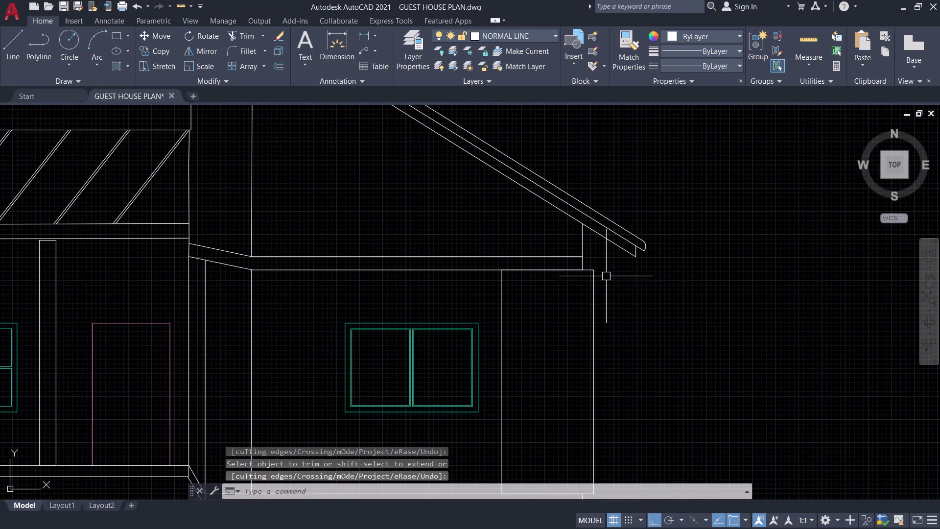
middle_drag(600, 265, 593, 309)
scroll(up, 3)
key(space)
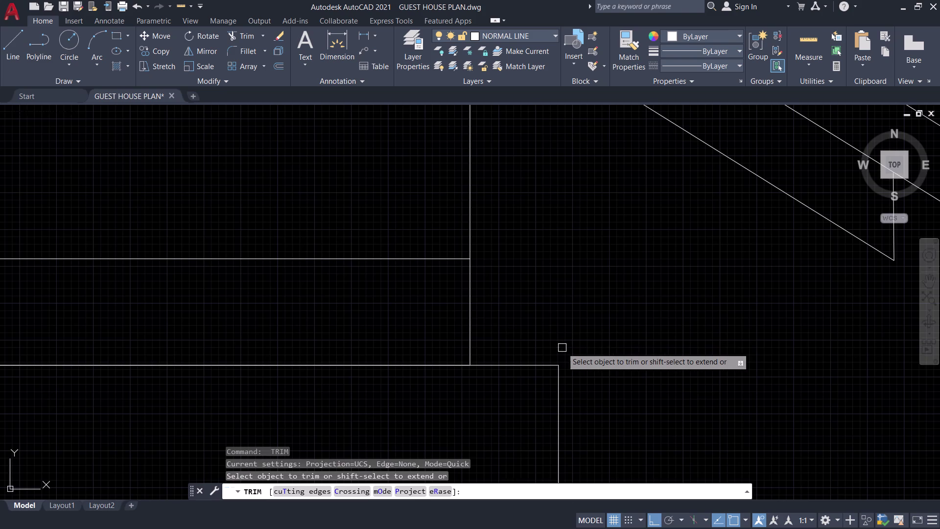
key(space)
text(L)
key(space)
key(Escape)
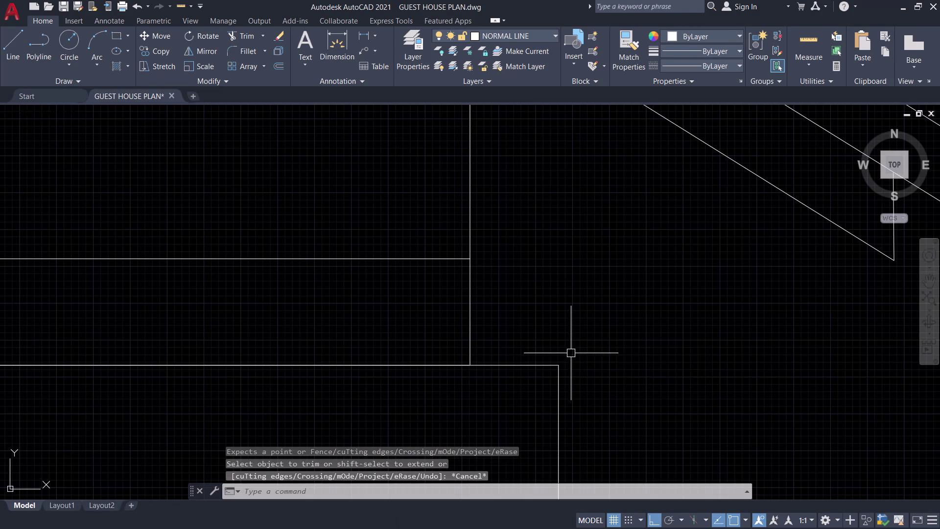
key(l)
key(space)
With Ortho off, draw a short slanted line from the panel's top corner up to the left.
click(560, 365)
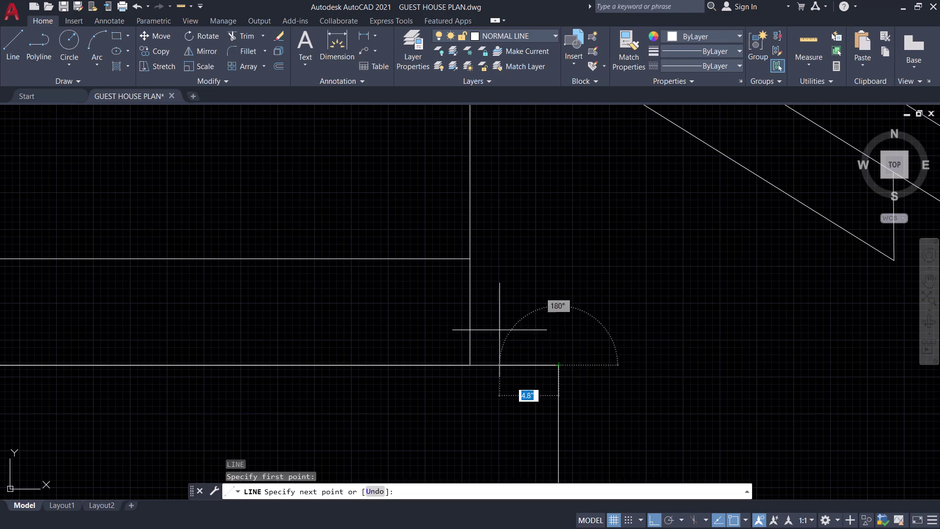
click(557, 364)
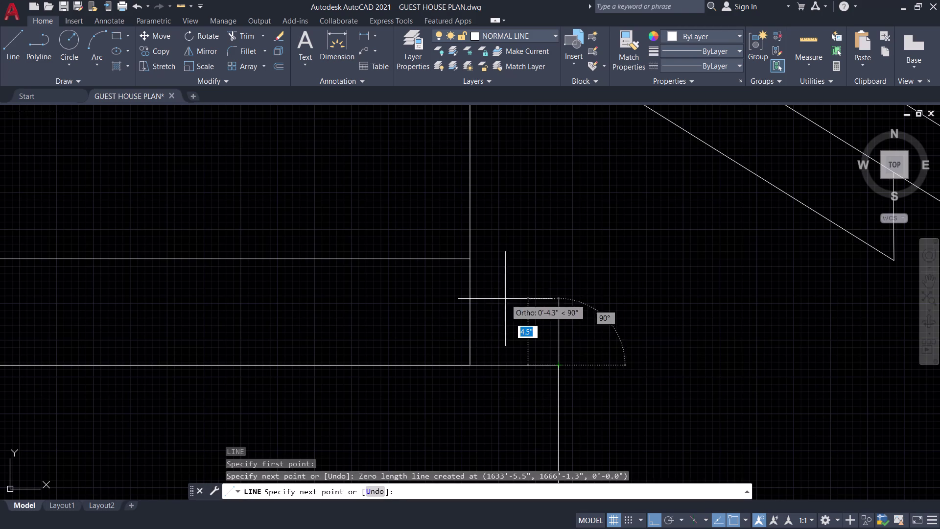
key(ctrl+l)
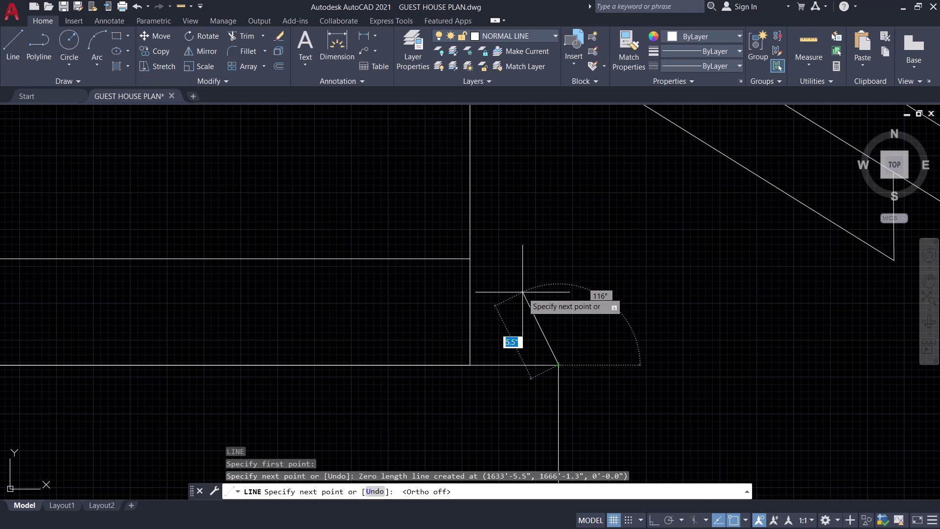
click(473, 347)
key(space)
Grip-stretch the slanted line's upper end higher at the roof corner.
scroll(down, 3)
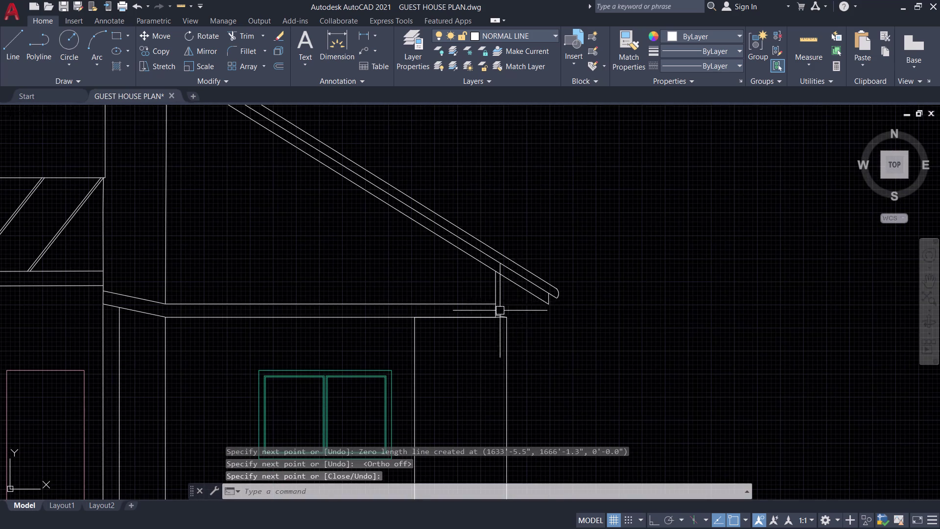
middle_drag(527, 304, 566, 301)
scroll(down, 3)
middle_drag(575, 327, 605, 306)
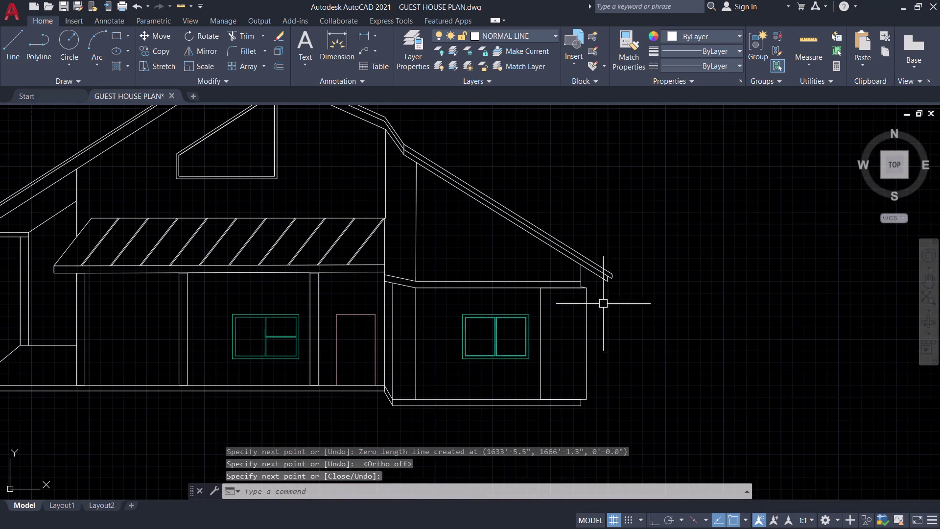
scroll(up, 3)
scroll(up, 3)
click(528, 326)
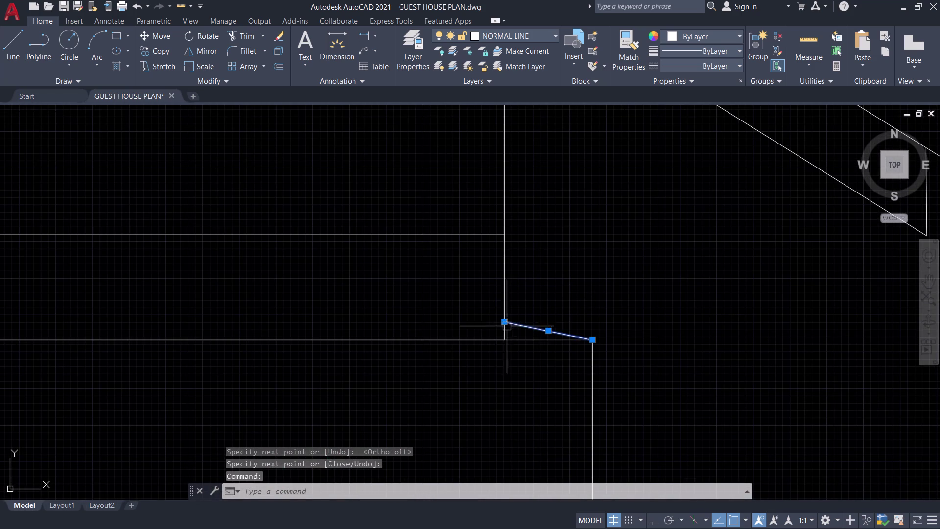
click(506, 321)
click(506, 301)
key(space)
Cancel an extra line and pan across the front elevation back to the right wing.
scroll(down, 3)
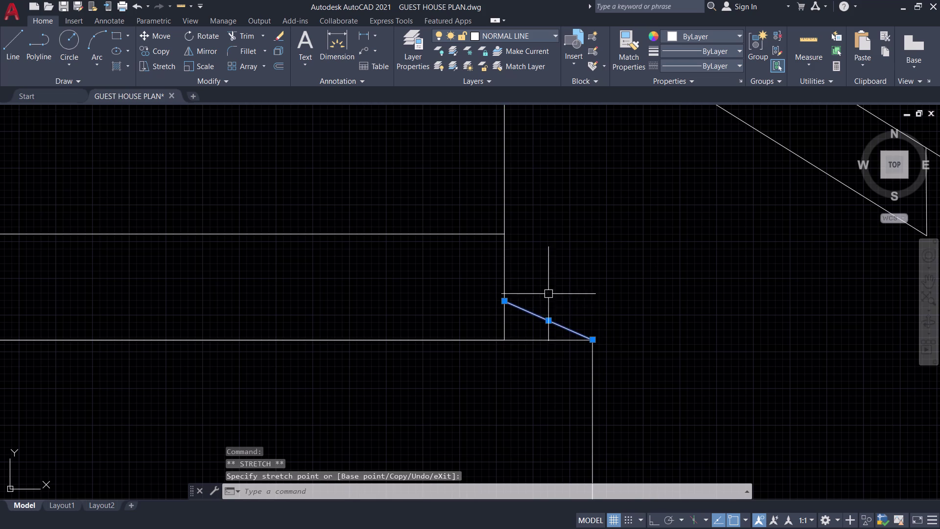
key(space)
scroll(down, 3)
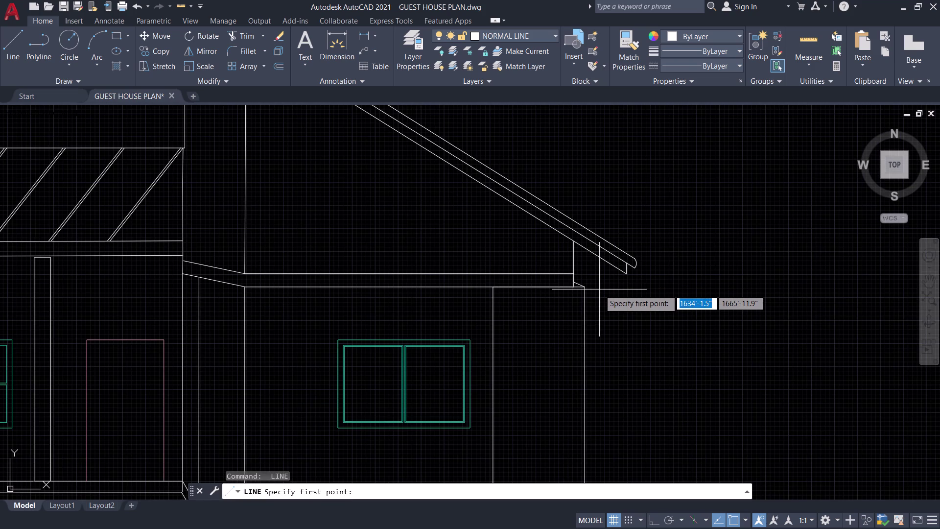
key(Escape)
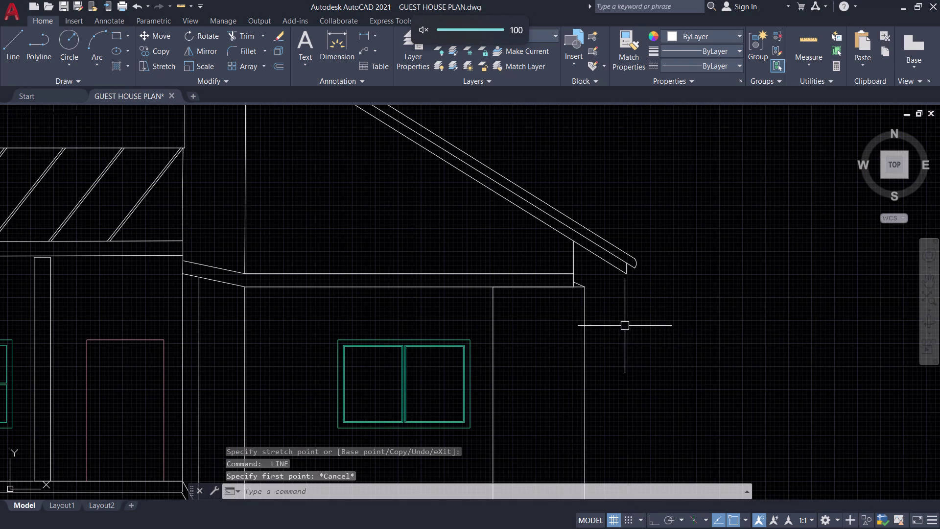
scroll(down, 3)
middle_drag(662, 424, 670, 407)
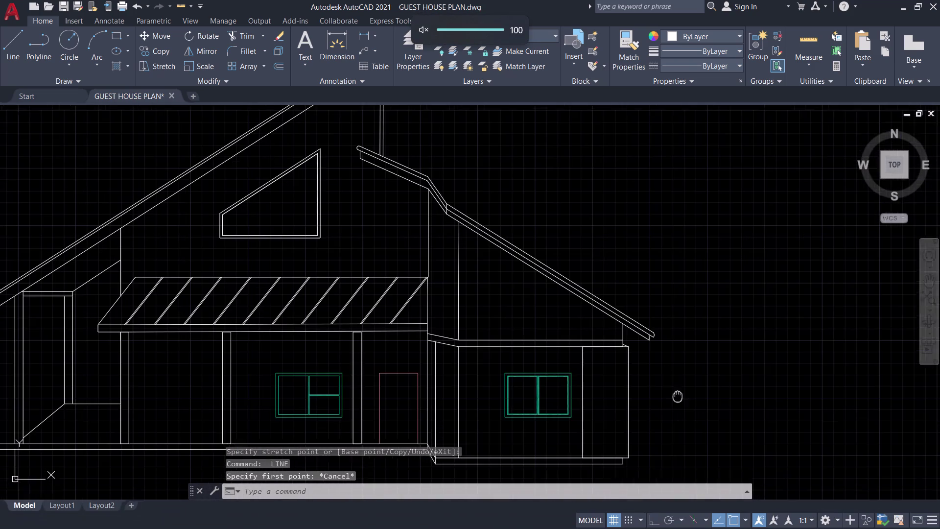
middle_drag(670, 407, 737, 327)
middle_drag(670, 344, 723, 334)
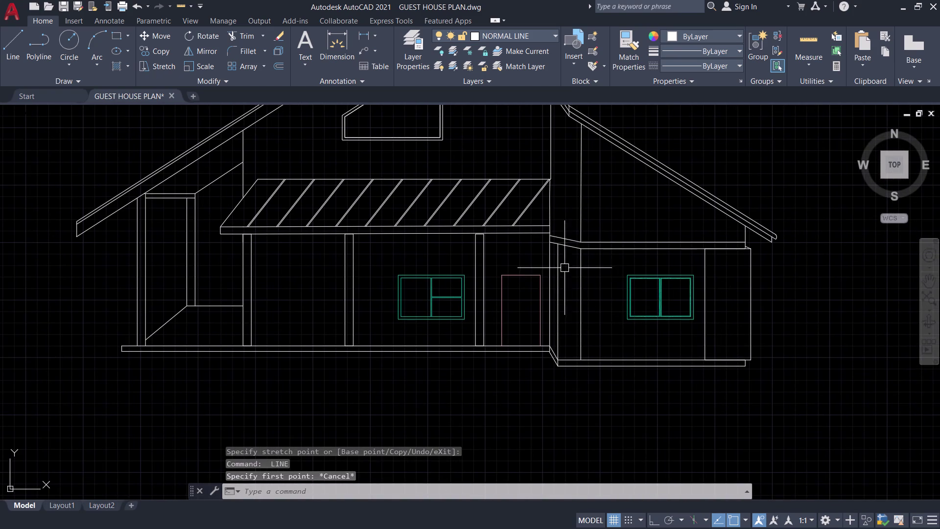
scroll(up, 3)
Select the lower slanted line at the panel top, then abandon the first break attempt.
scroll(up, 3)
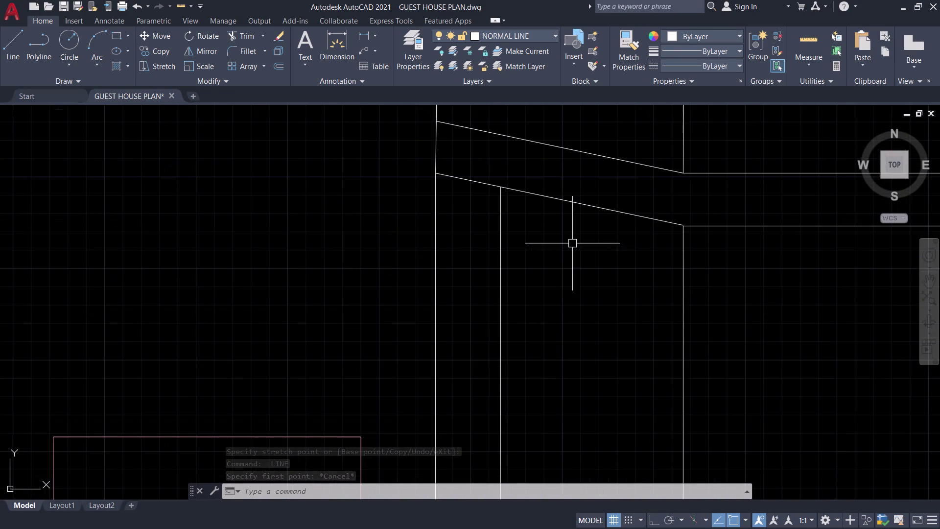
middle_drag(571, 243, 538, 278)
click(558, 237)
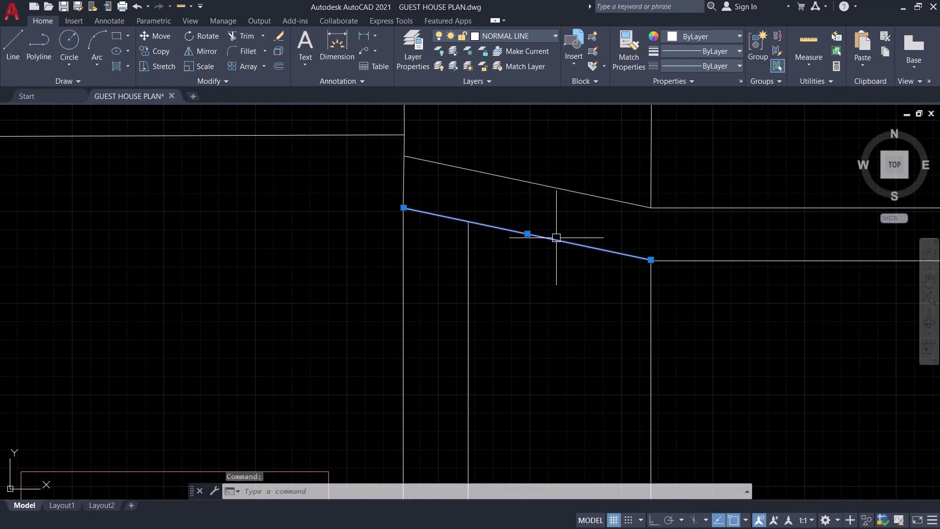
key(Escape)
key(b)
text(R)
key(space)
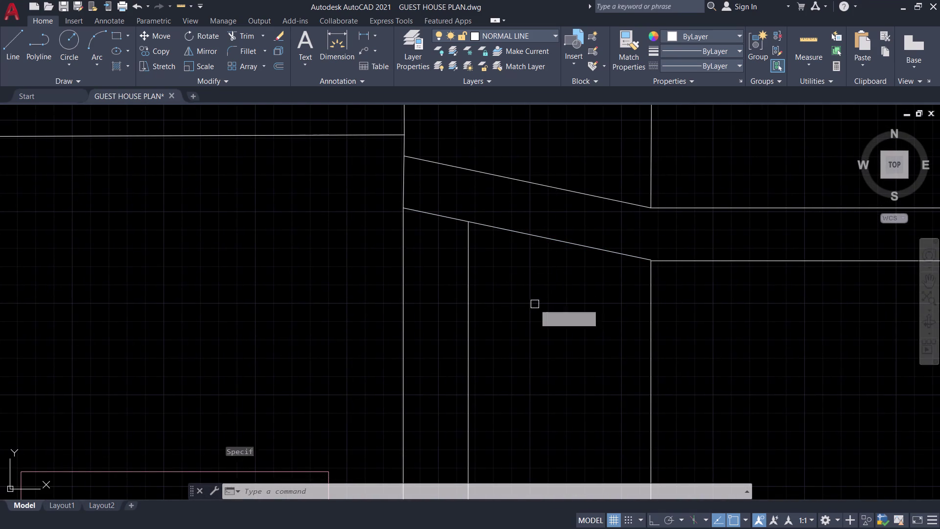
key(Escape)
Break the lower sloped line where the inner vertical meets it, then offset its short piece.
text(BR)
key(e)
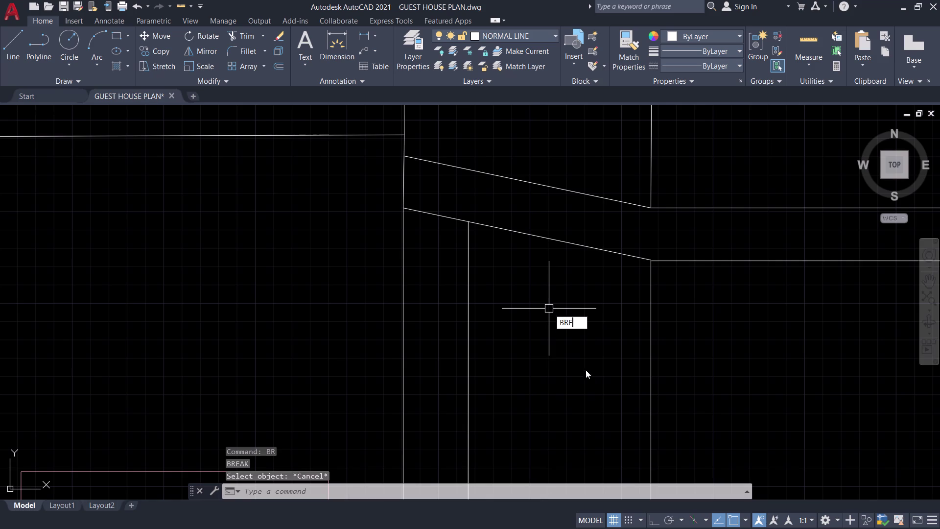
click(597, 348)
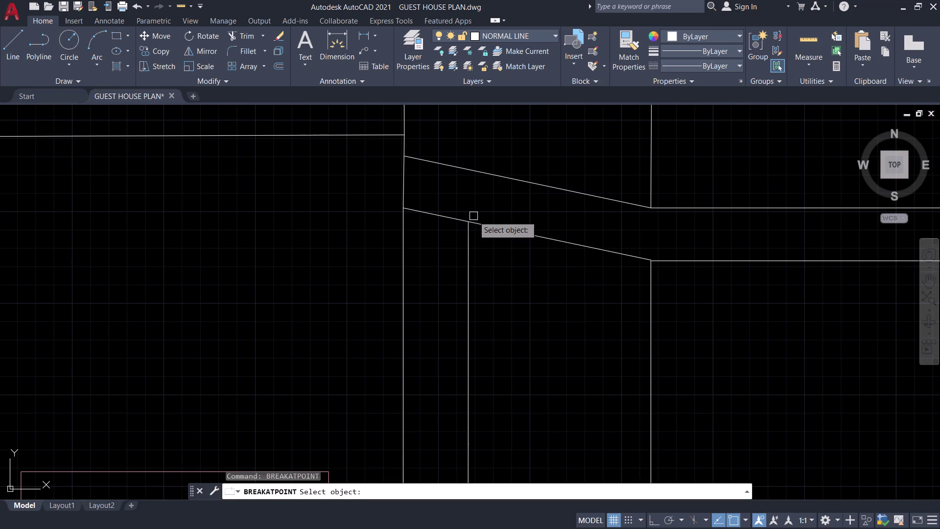
click(489, 229)
click(469, 222)
key(space)
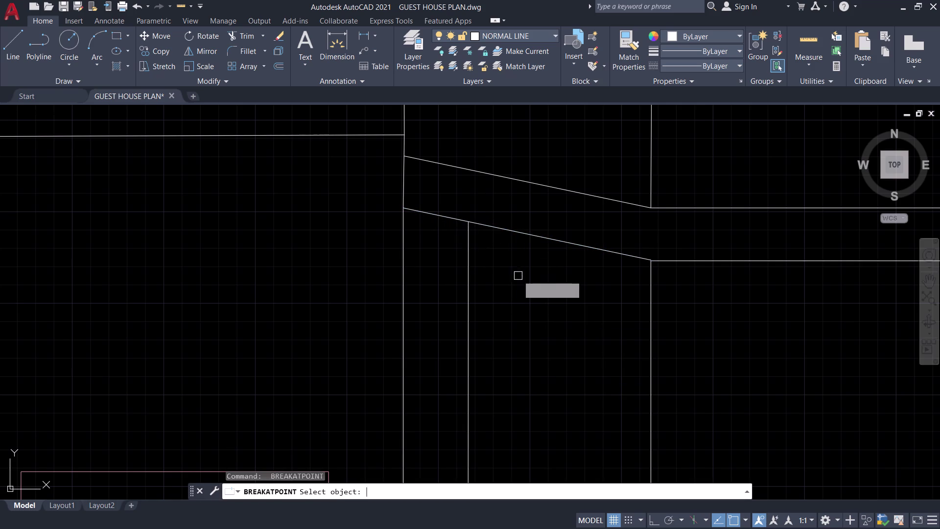
key(Escape)
click(539, 237)
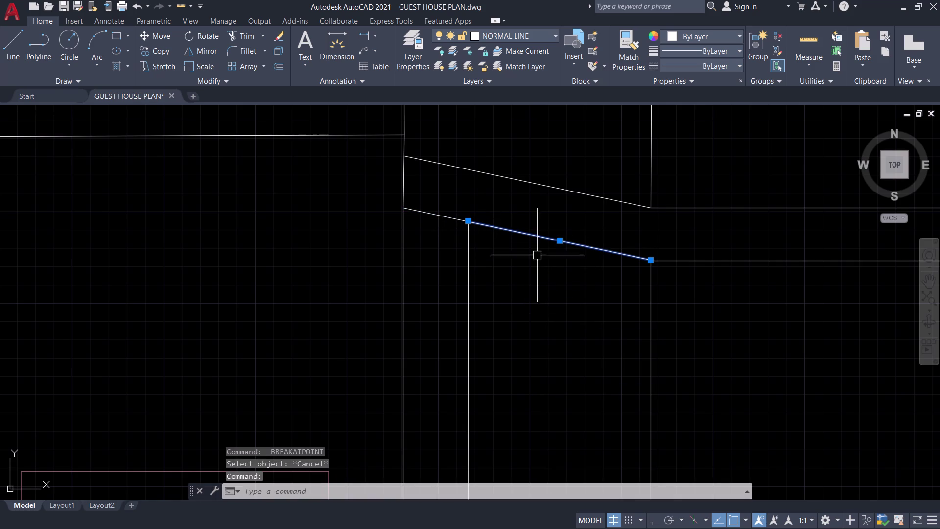
text(O)
key(space)
Offset the short sloped edge through a point just below it.
key(t)
key(space)
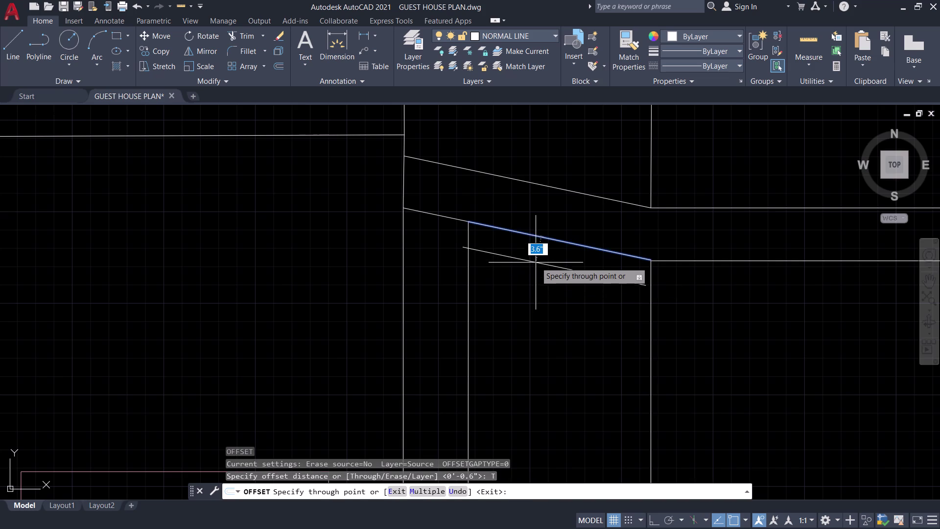
scroll(up, 3)
scroll(up, 3)
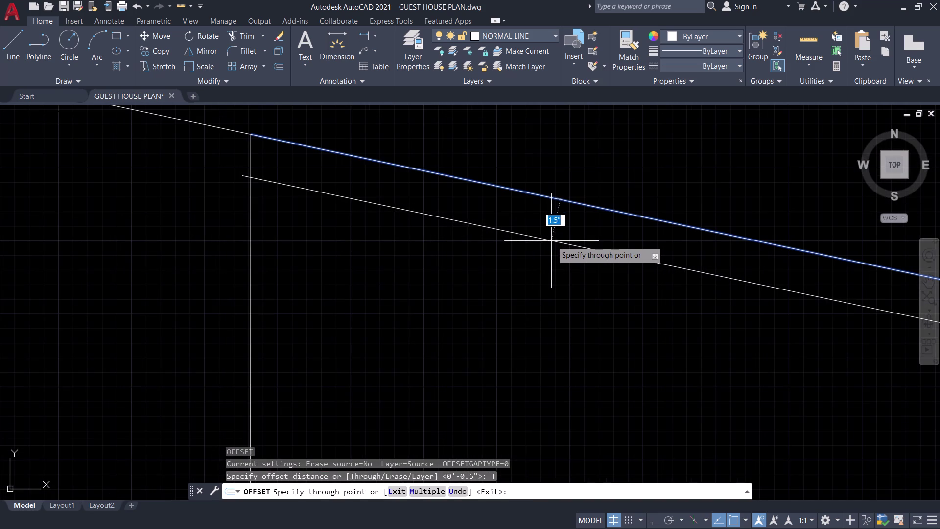
scroll(down, 3)
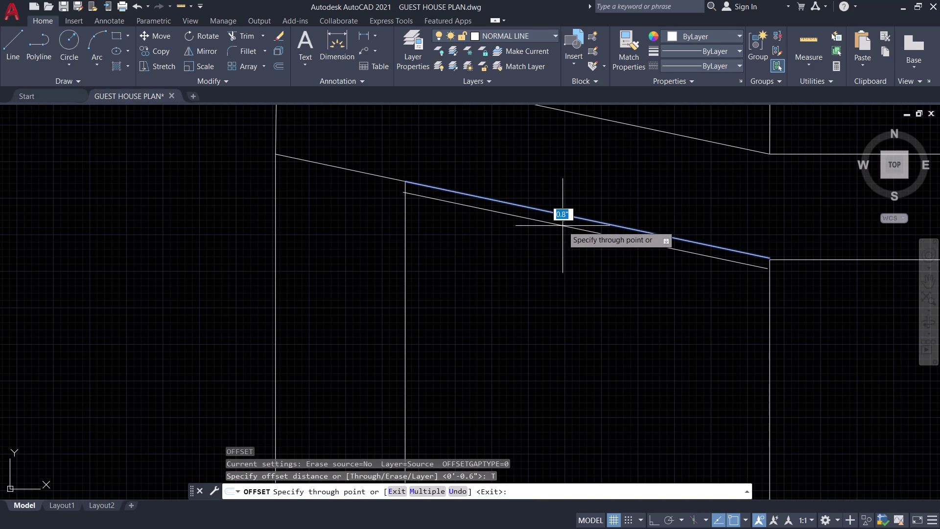
click(563, 226)
scroll(down, 3)
middle_drag(556, 273, 370, 274)
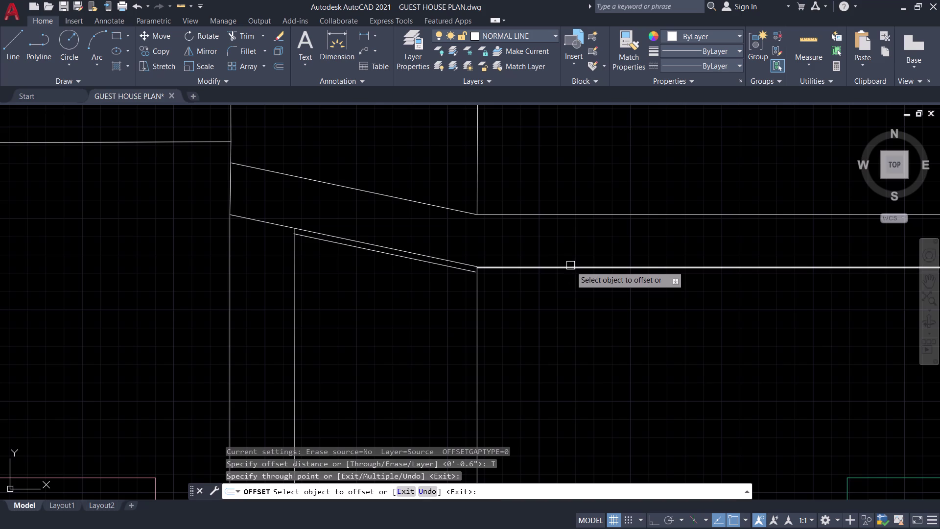
scroll(down, 3)
middle_drag(561, 316, 647, 233)
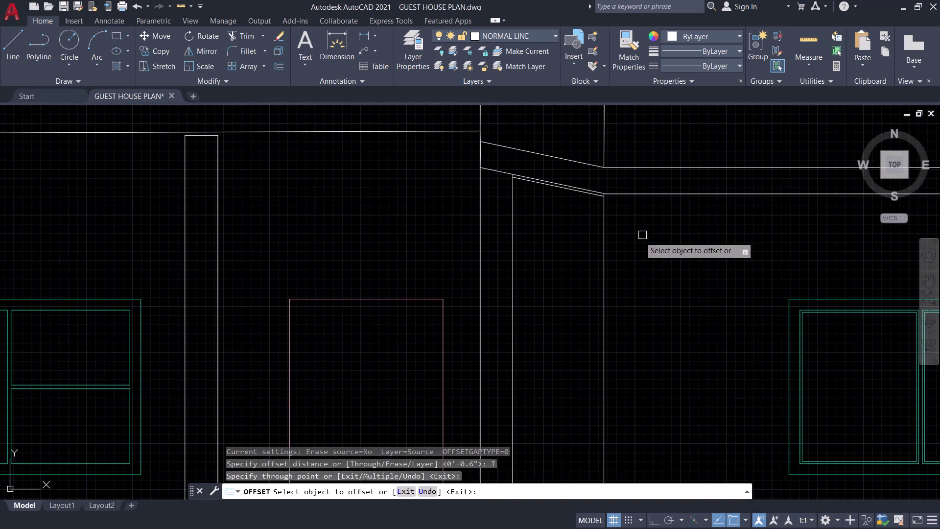
scroll(down, 3)
middle_drag(633, 240, 649, 280)
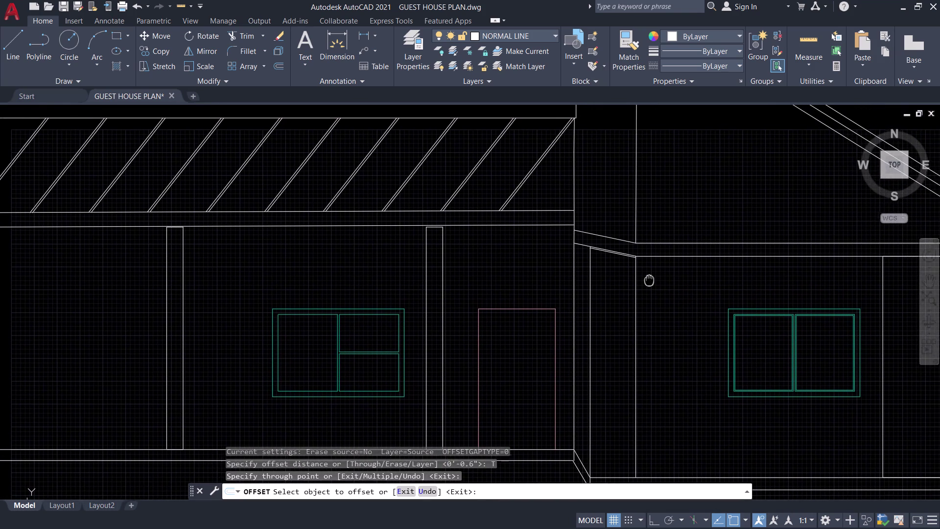
middle_drag(649, 280, 628, 249)
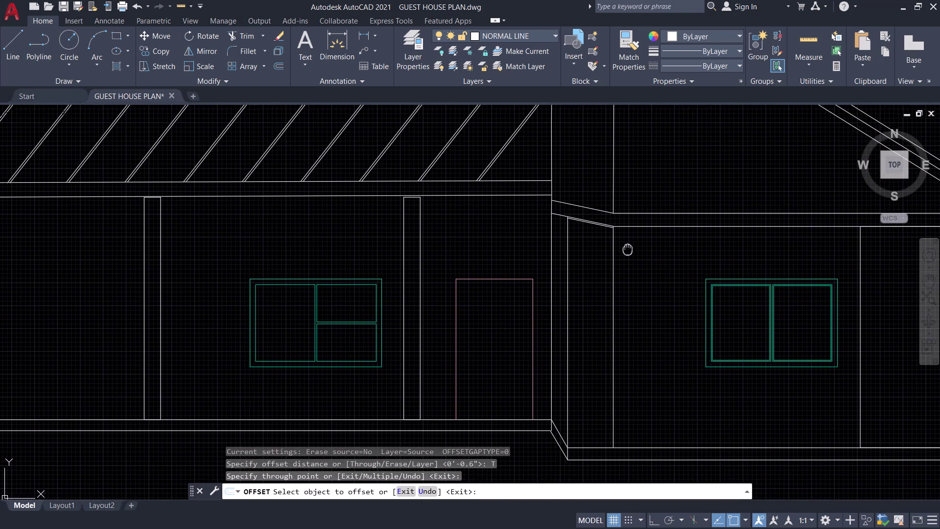
middle_drag(627, 249, 627, 249)
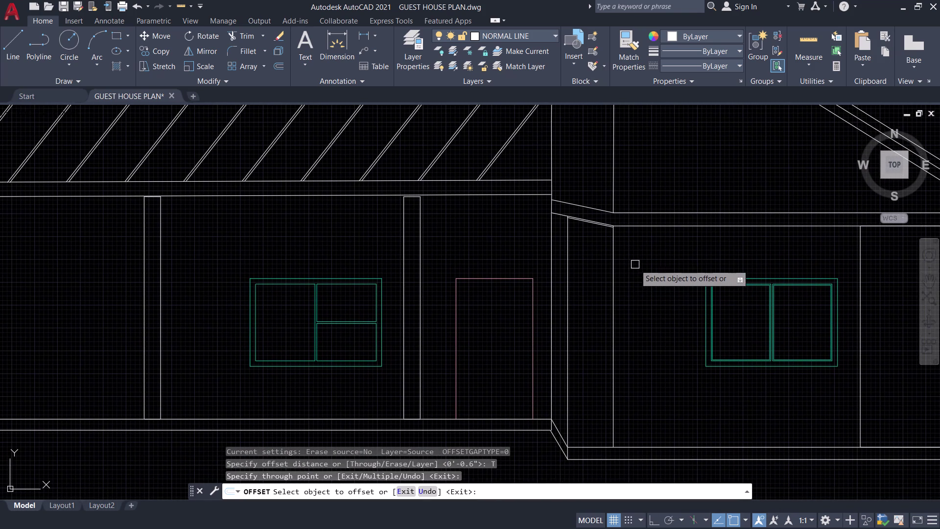
key(space)
Extend the new offset line to the right and left vertical lines.
scroll(up, 3)
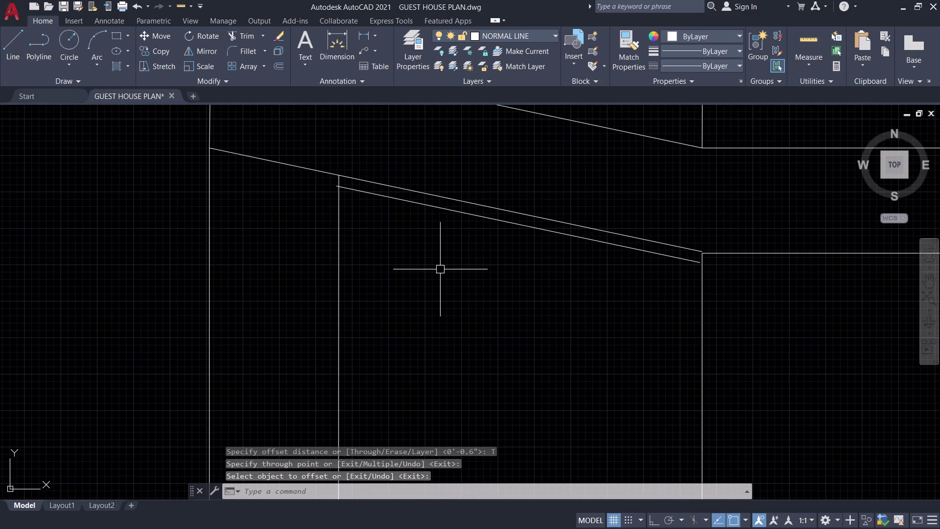
text(EX)
key(space)
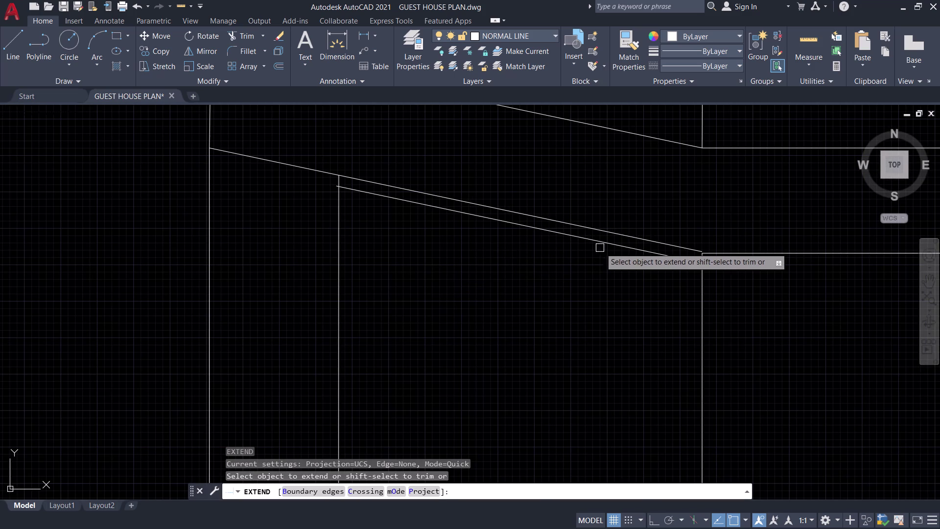
click(612, 247)
scroll(up, 3)
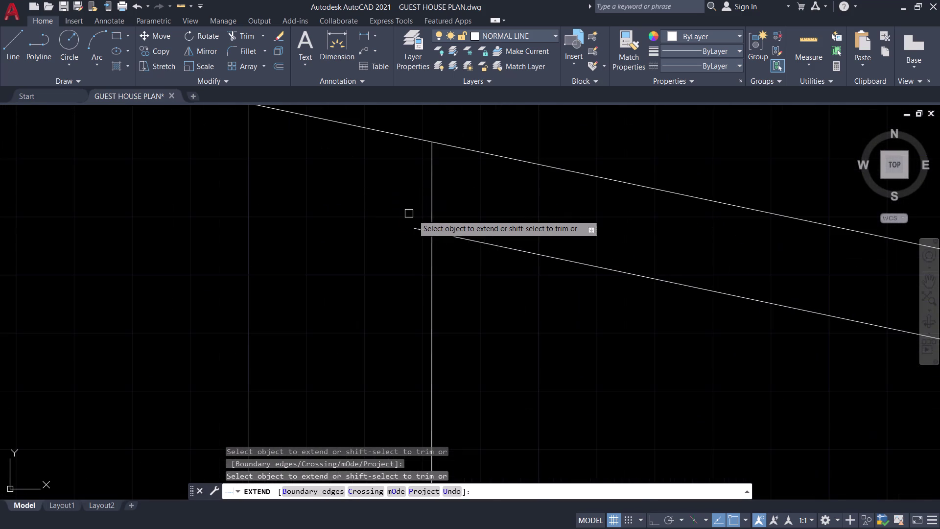
click(418, 231)
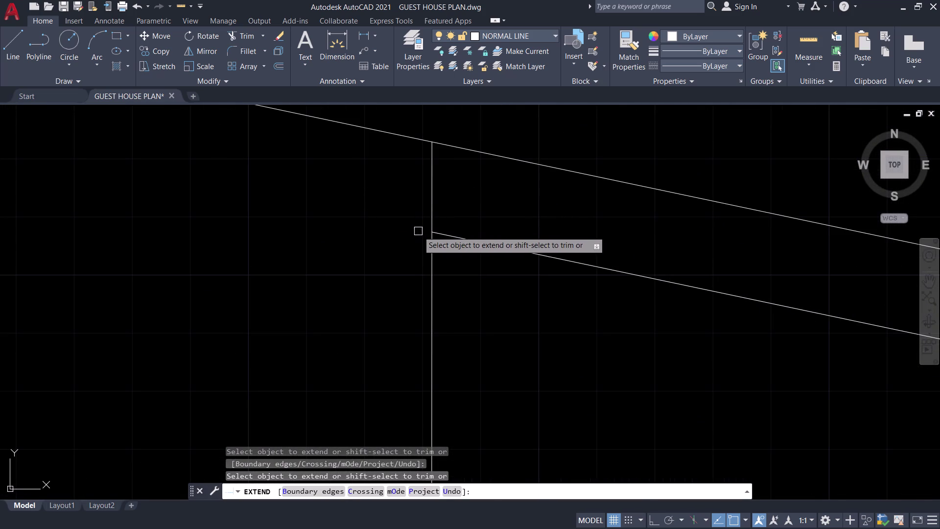
scroll(down, 3)
key(grave)
scroll(down, 3)
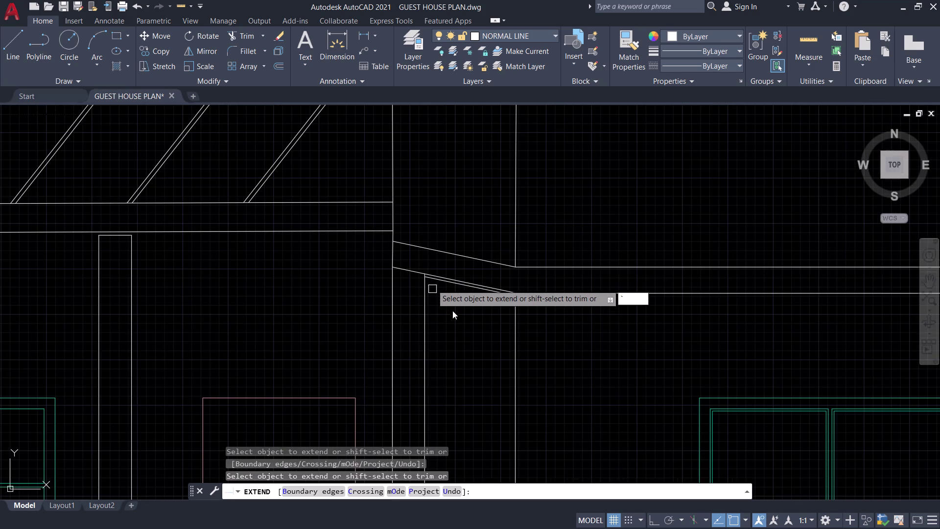
key(Escape)
Save the drawing with the whole house elevation in view.
scroll(down, 3)
middle_drag(454, 322, 547, 260)
key(ctrl+s)
scroll(down, 3)
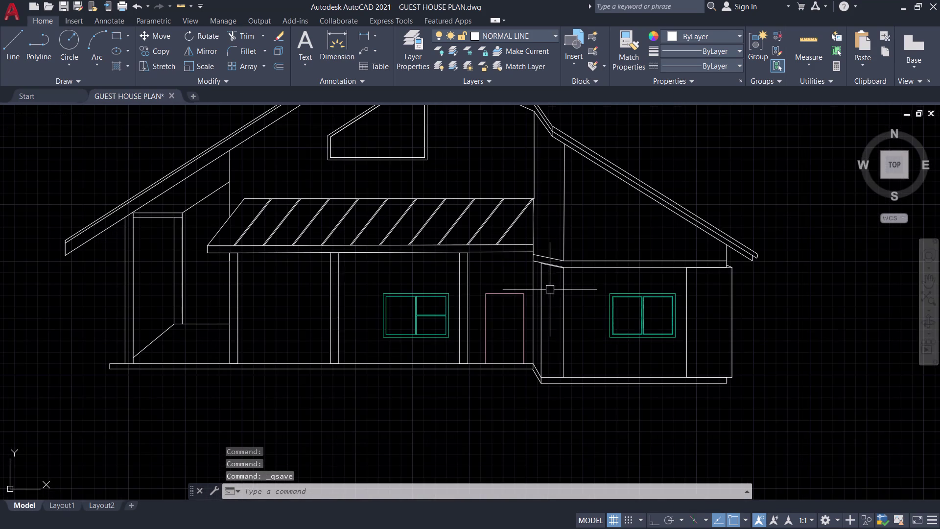
middle_drag(490, 323, 526, 299)
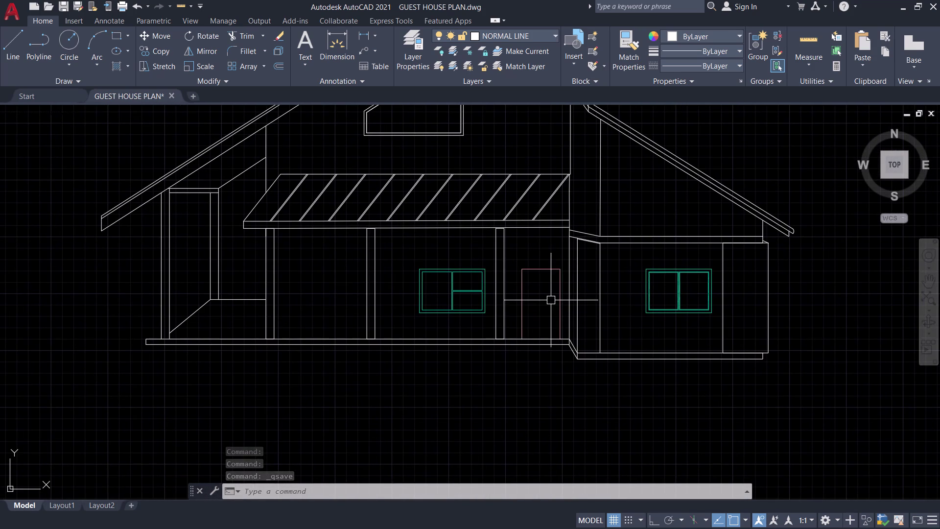
Select the door rectangle and start an offset using the Through option.
scroll(up, 3)
click(465, 311)
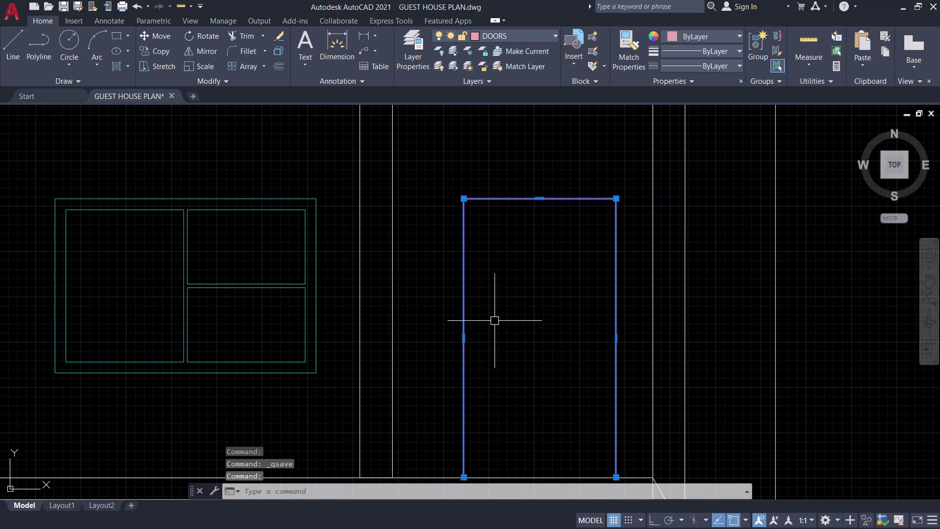
scroll(down, 3)
middle_drag(495, 318, 518, 275)
scroll(up, 3)
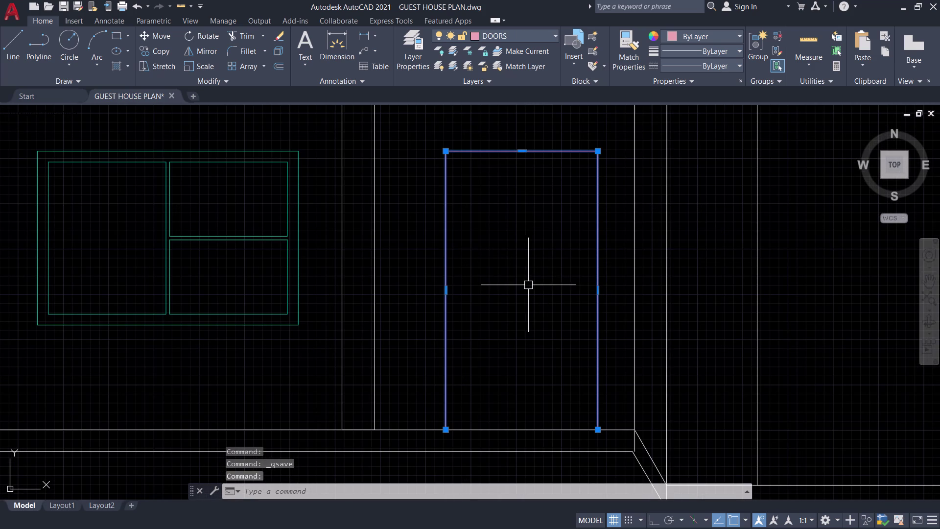
text(O T)
key(space)
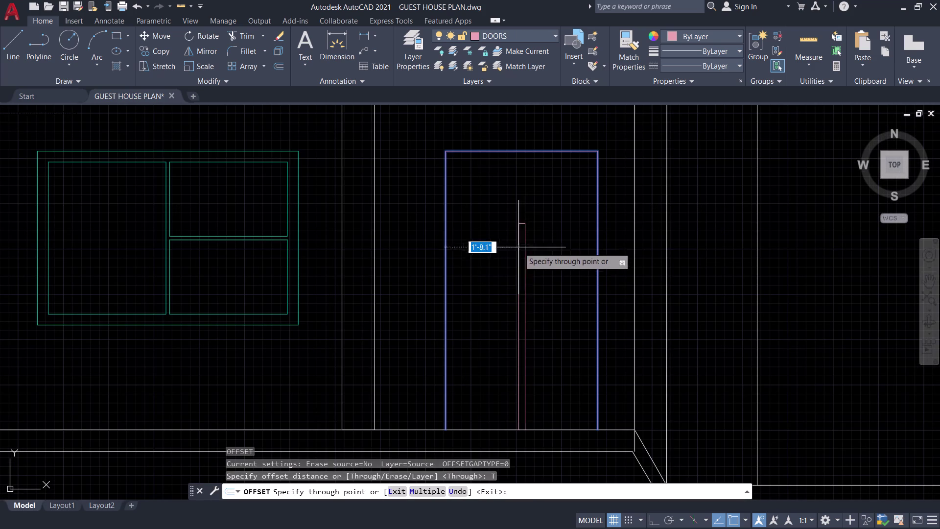
scroll(up, 3)
middle_drag(585, 410, 585, 409)
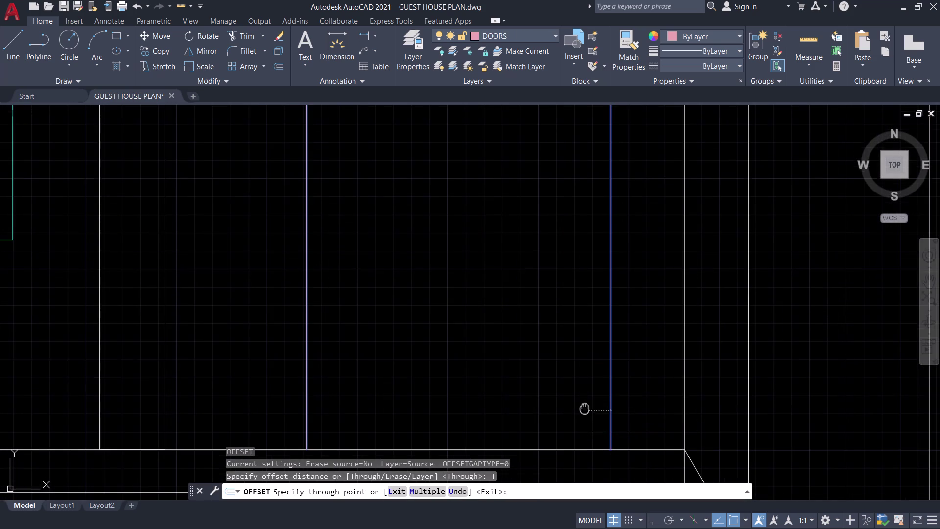
middle_drag(585, 409, 581, 343)
scroll(up, 3)
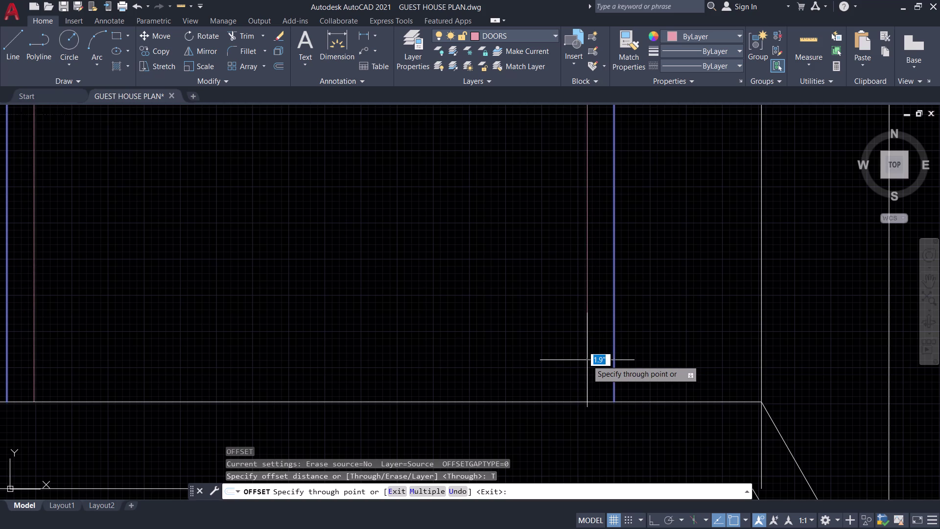
scroll(down, 3)
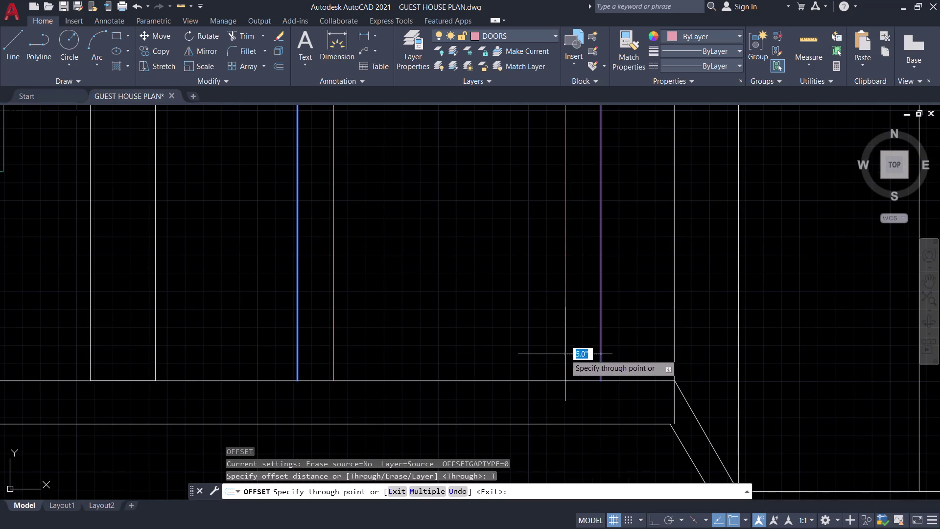
scroll(up, 3)
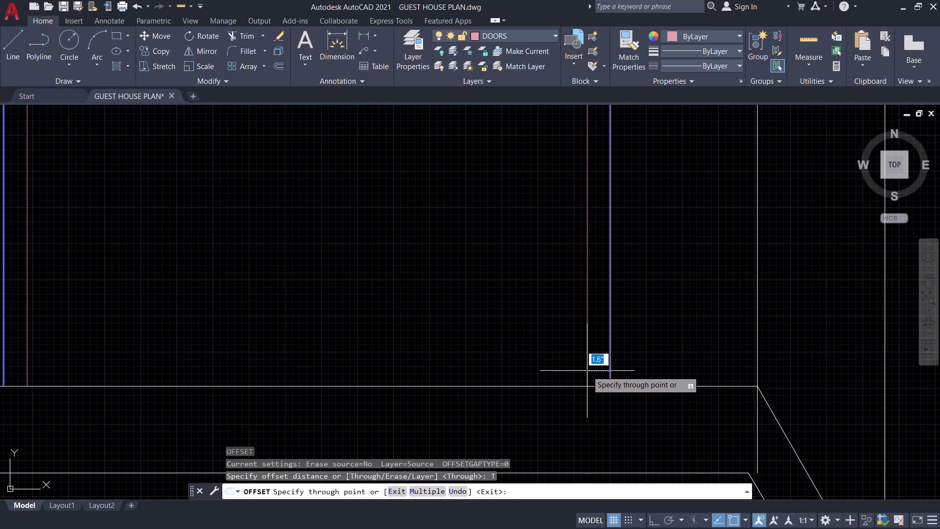
scroll(up, 3)
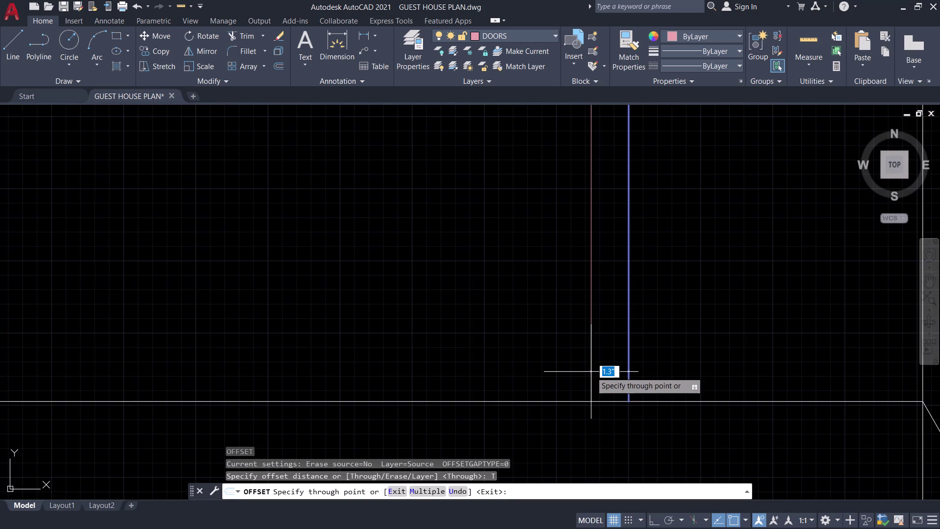
scroll(down, 3)
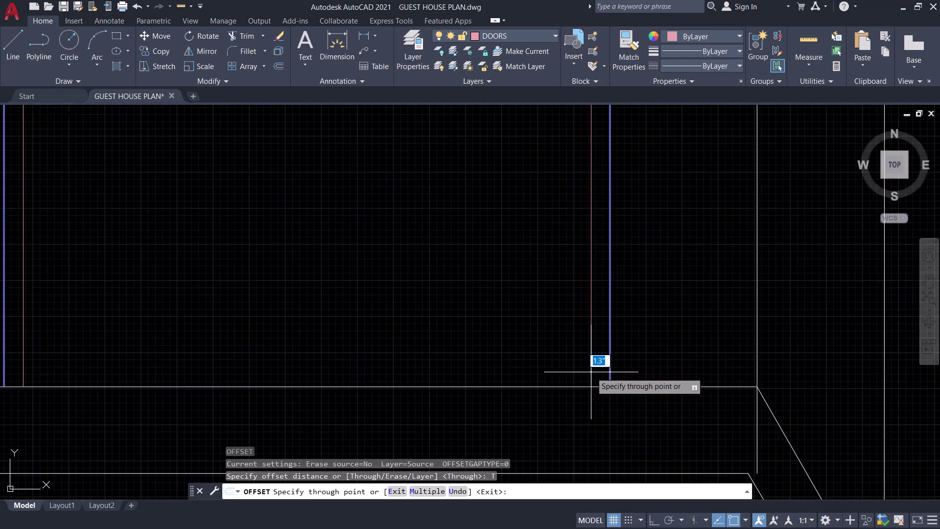
scroll(down, 3)
scroll(up, 3)
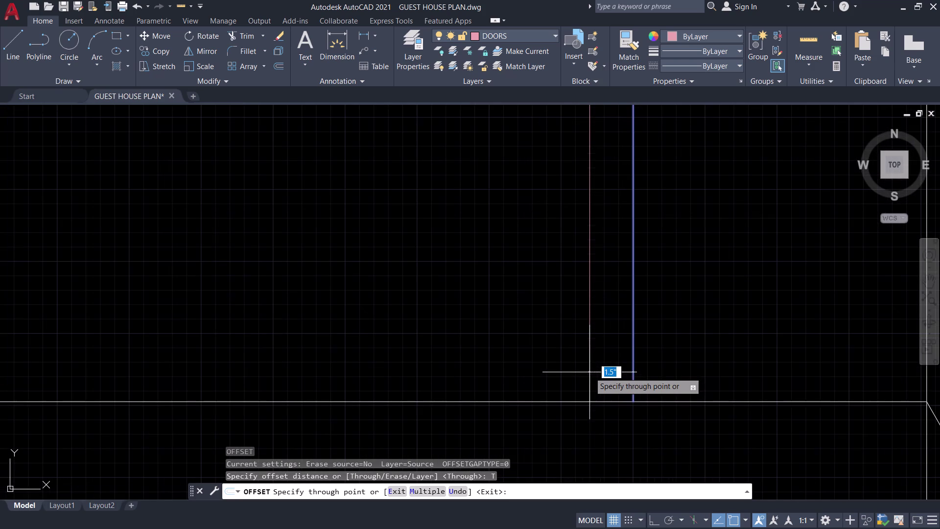
Inset the door outline by 2 inside its frame.
key(2)
key(Return)
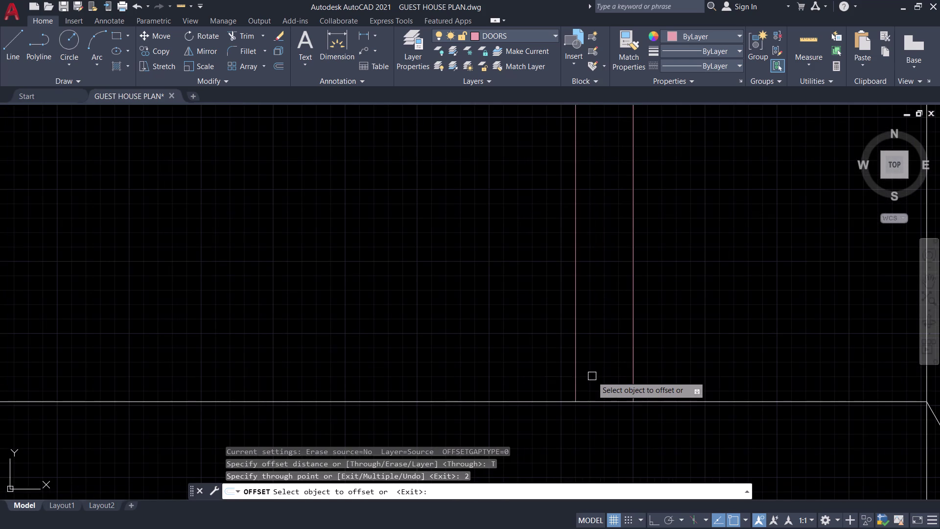
scroll(down, 3)
scroll(down, 3)
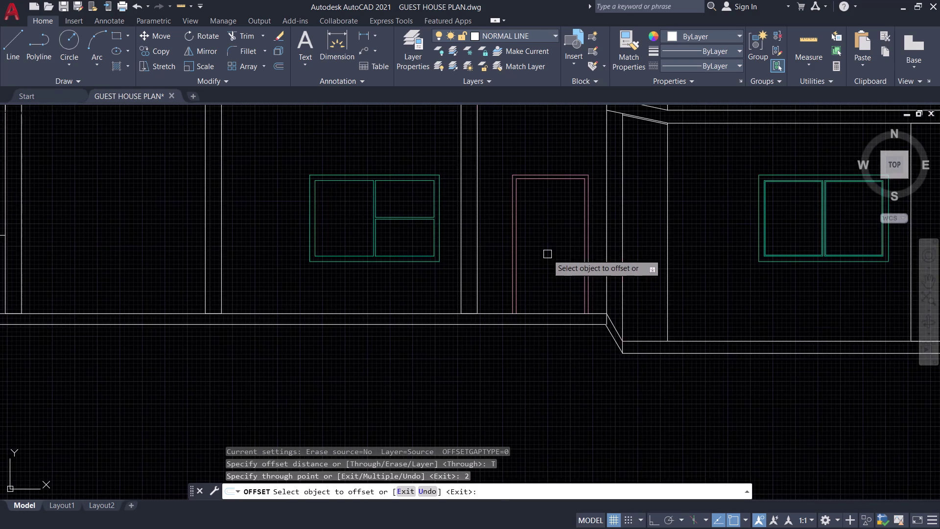
middle_drag(547, 255, 563, 310)
middle_drag(570, 309, 558, 271)
scroll(up, 3)
scroll(down, 3)
middle_drag(551, 227, 551, 249)
scroll(up, 3)
scroll(down, 3)
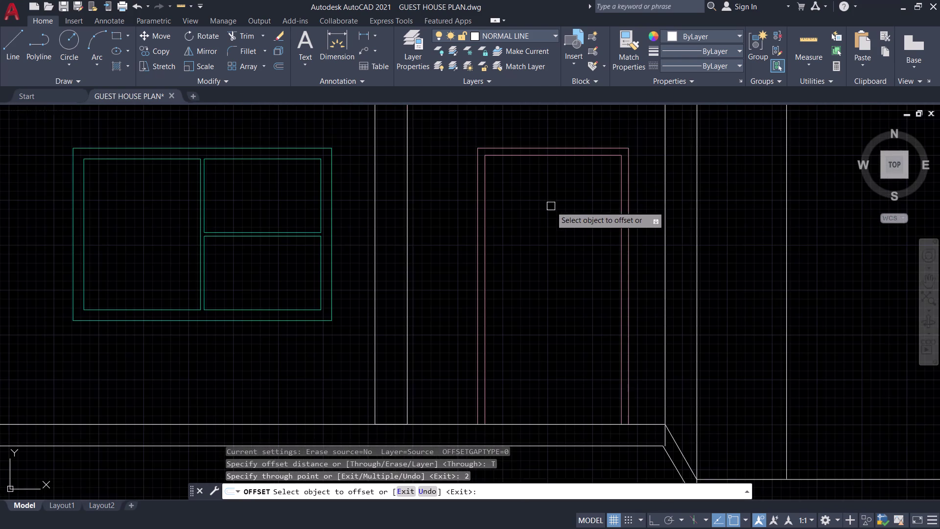
middle_drag(551, 208, 539, 224)
key(Escape)
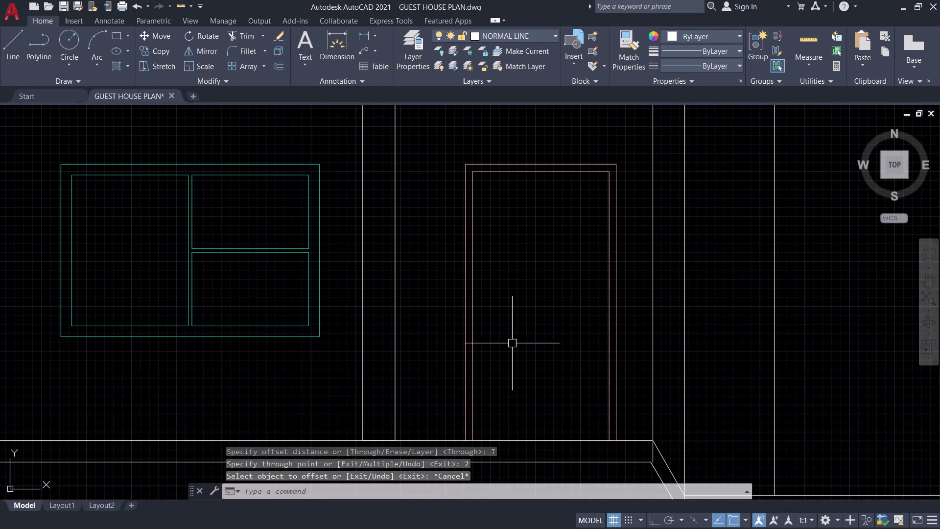
Start a multiline at the door's top middle.
text(ML)
key(space)
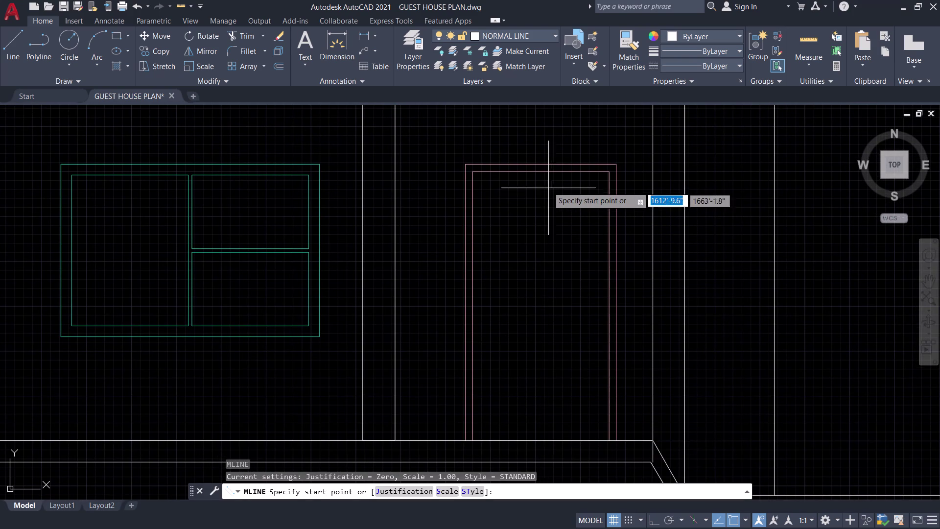
click(544, 169)
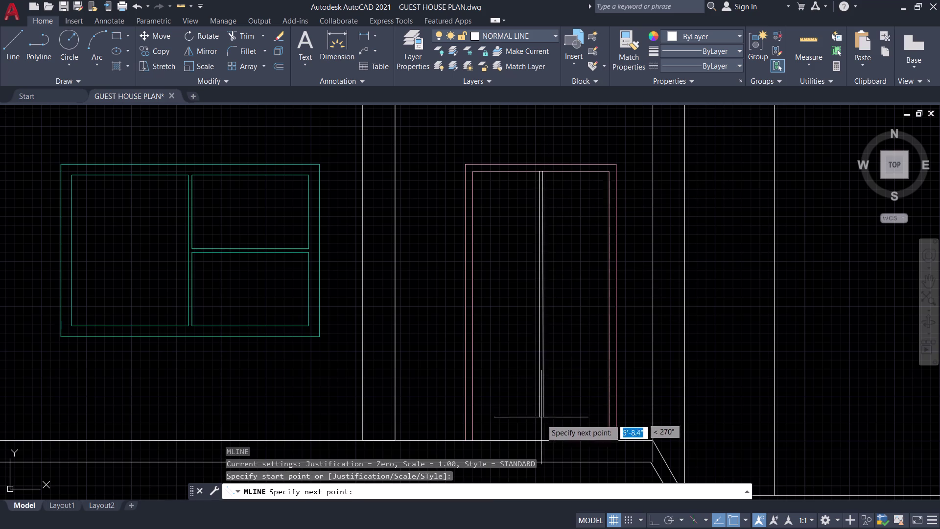
key(space)
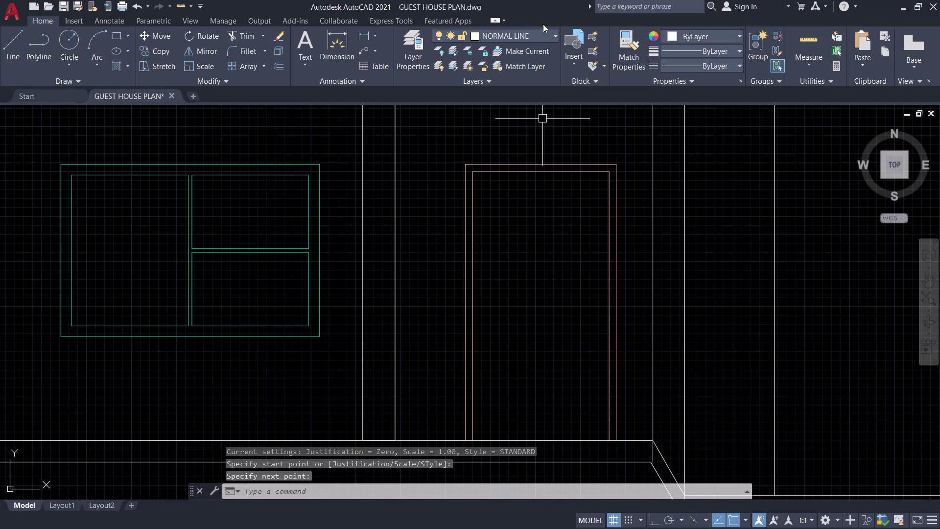
click(537, 33)
Make DOORS the current layer and cancel the door's center line.
click(517, 95)
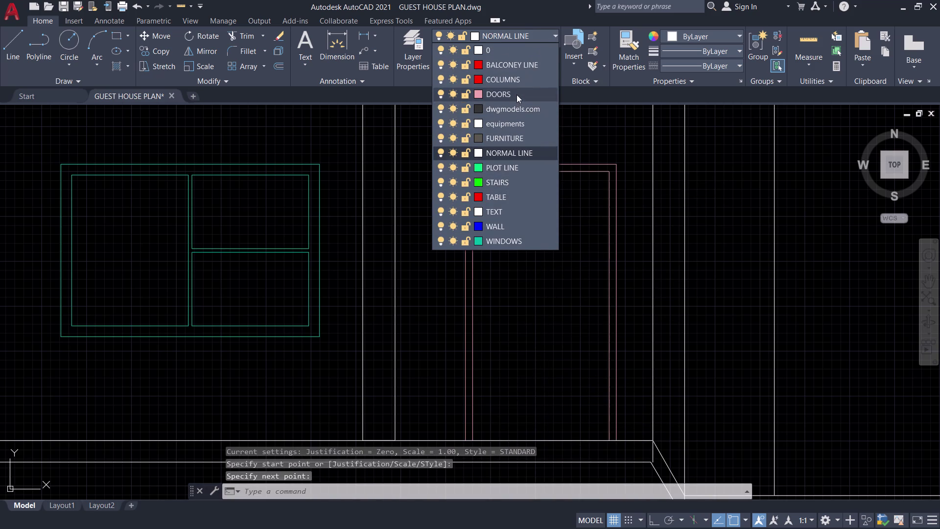
key(space)
click(541, 173)
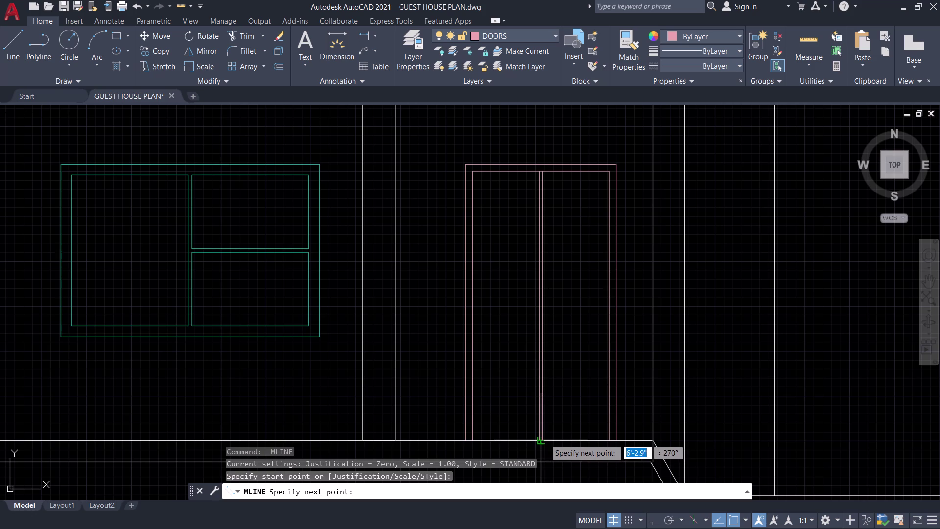
key(space)
scroll(down, 3)
middle_drag(549, 281, 547, 259)
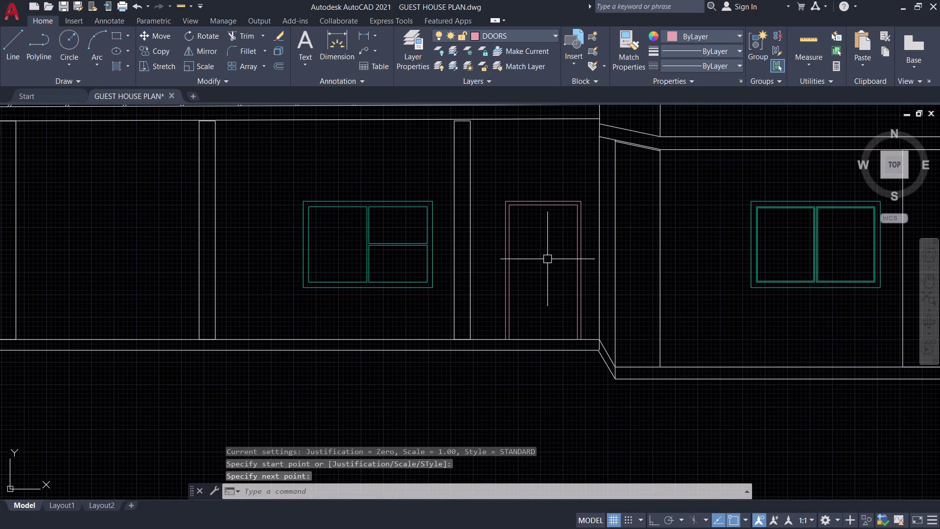
scroll(up, 3)
middle_drag(548, 259, 550, 303)
scroll(up, 3)
middle_drag(530, 229, 502, 200)
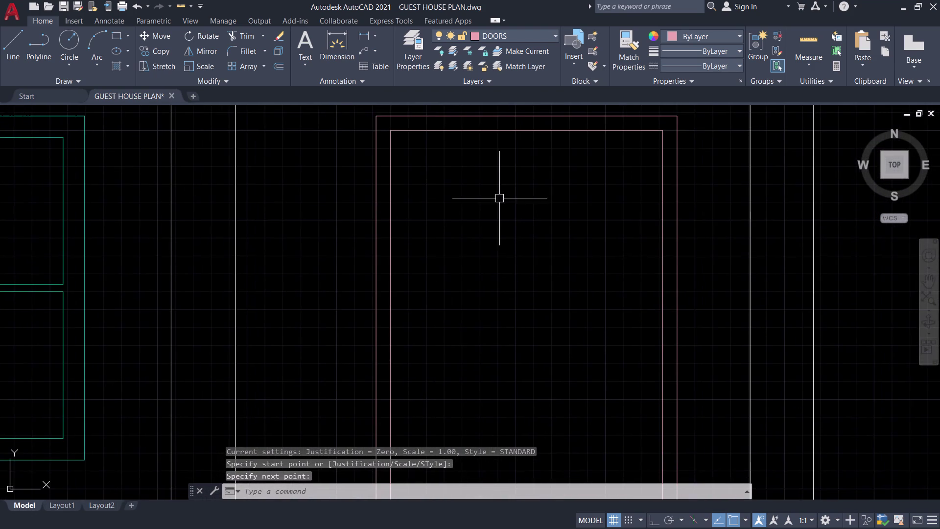
scroll(down, 3)
middle_drag(499, 209, 491, 204)
Draw the top rectangular panel inside the door.
text(RE)
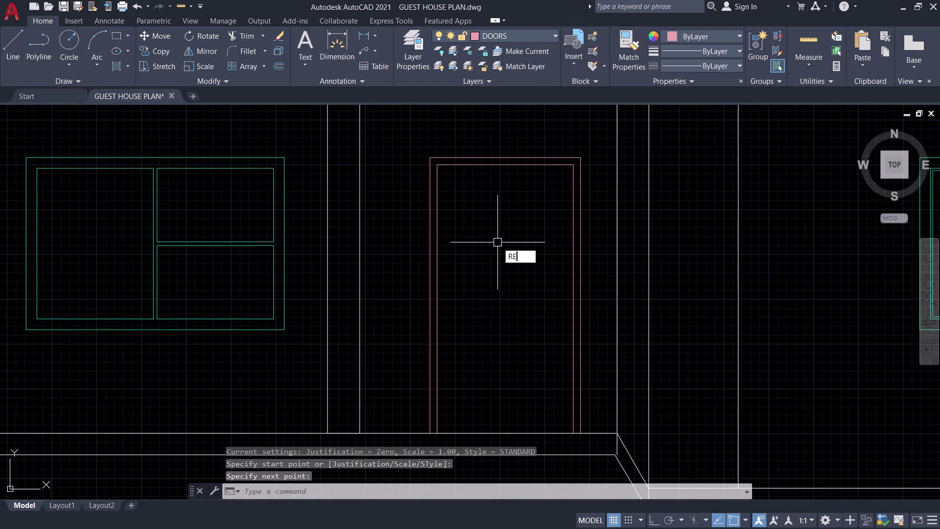
text(C)
key(space)
click(467, 192)
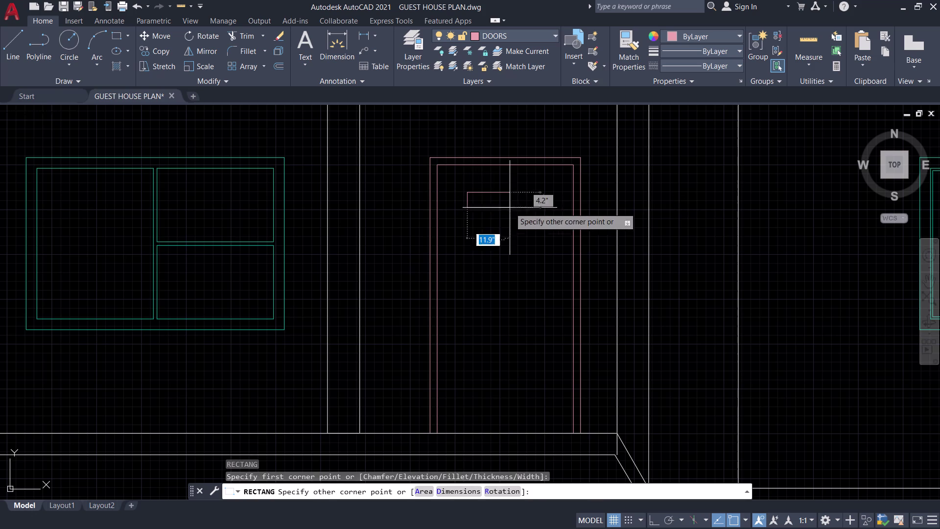
click(546, 234)
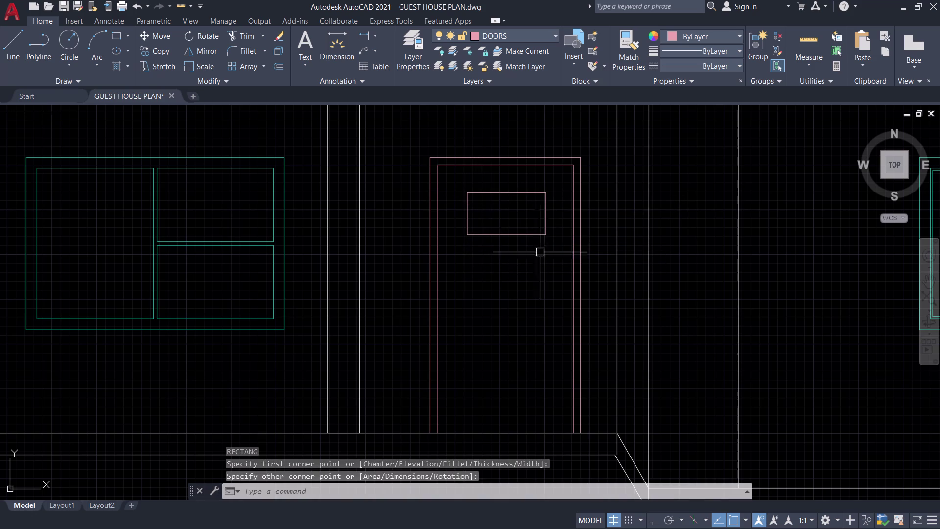
Copy the panel twice below it to form three stacked panels.
click(523, 230)
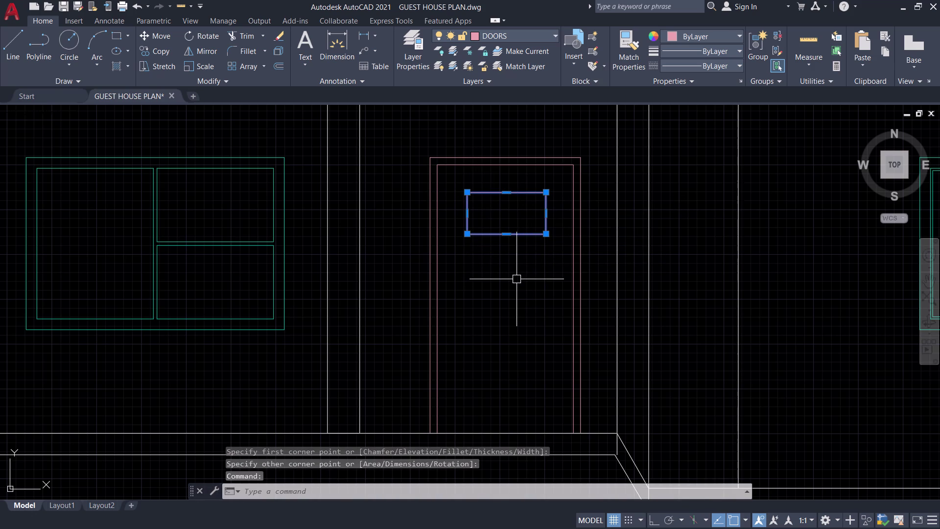
key(c)
key(o)
key(space)
click(543, 236)
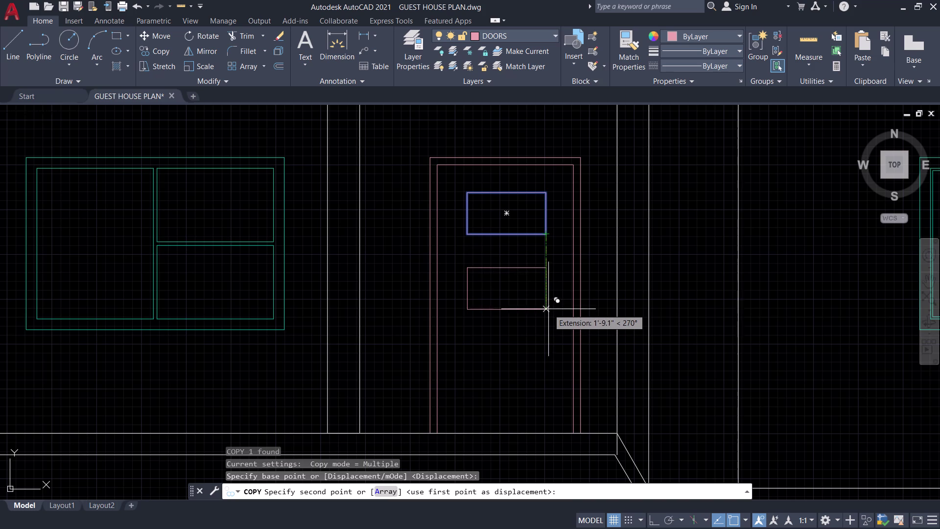
click(549, 300)
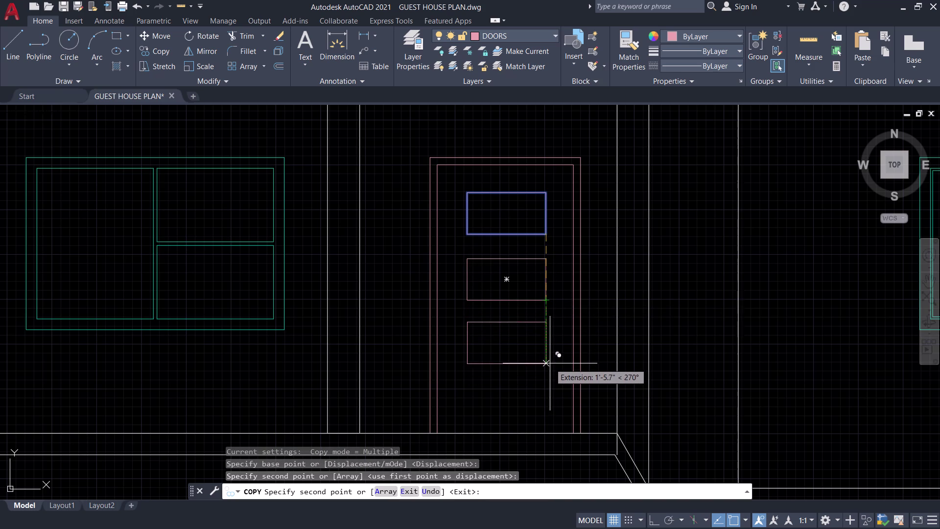
click(551, 364)
key(space)
middle_drag(517, 395, 502, 309)
scroll(up, 3)
text(L)
key(space)
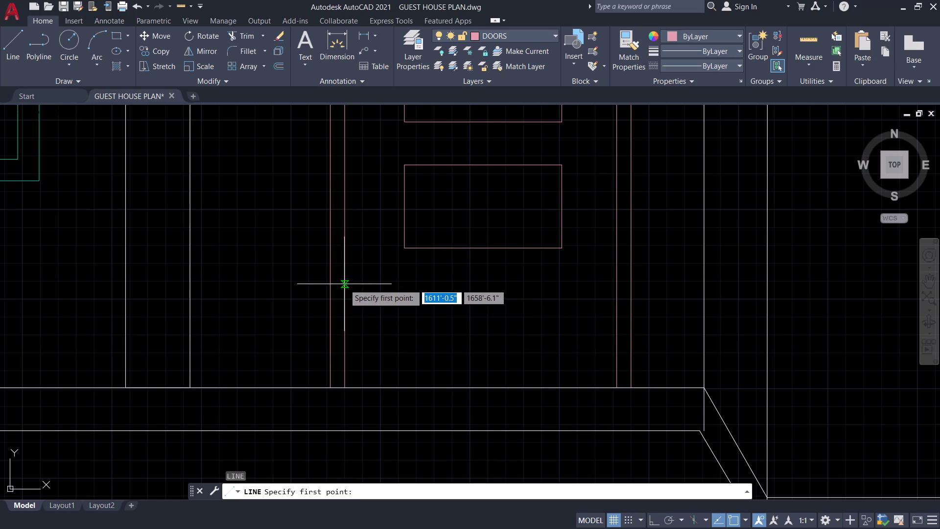
Draw a horizontal rail line across the door below the panels.
click(346, 290)
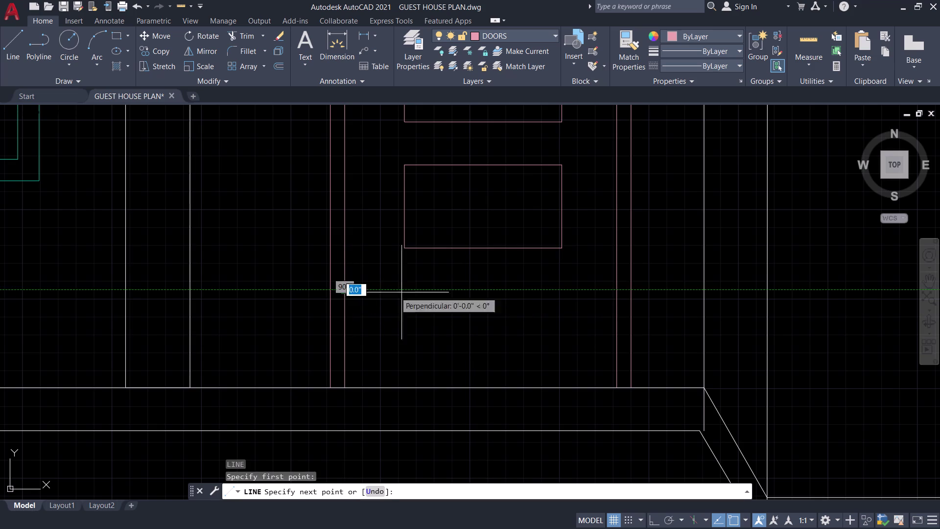
click(617, 289)
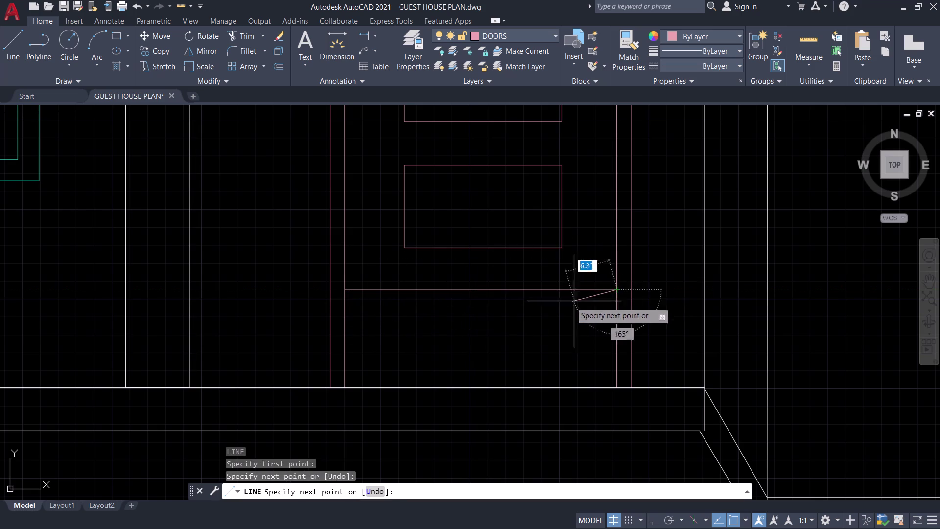
key(space)
scroll(down, 3)
middle_drag(481, 315, 516, 297)
scroll(up, 3)
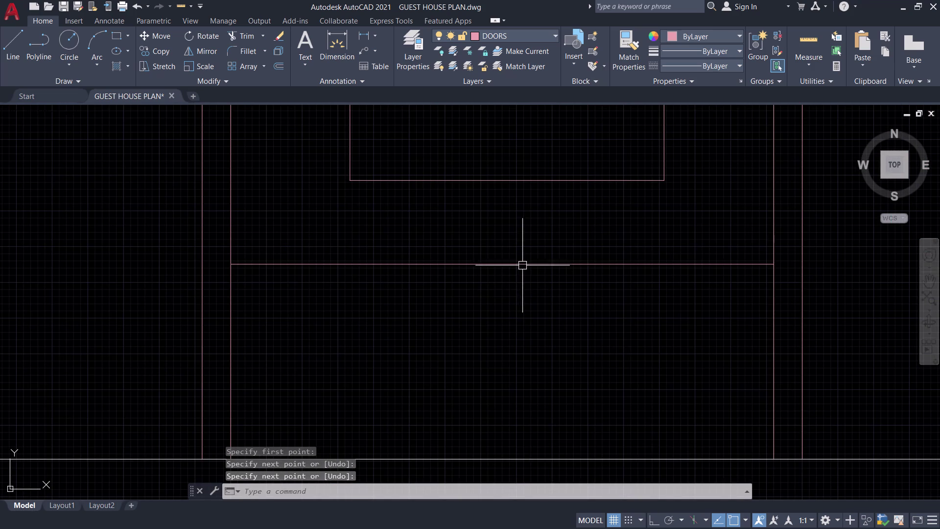
Offset the rail line through a point just below it.
click(523, 265)
text(O)
key(space)
text(T)
key(space)
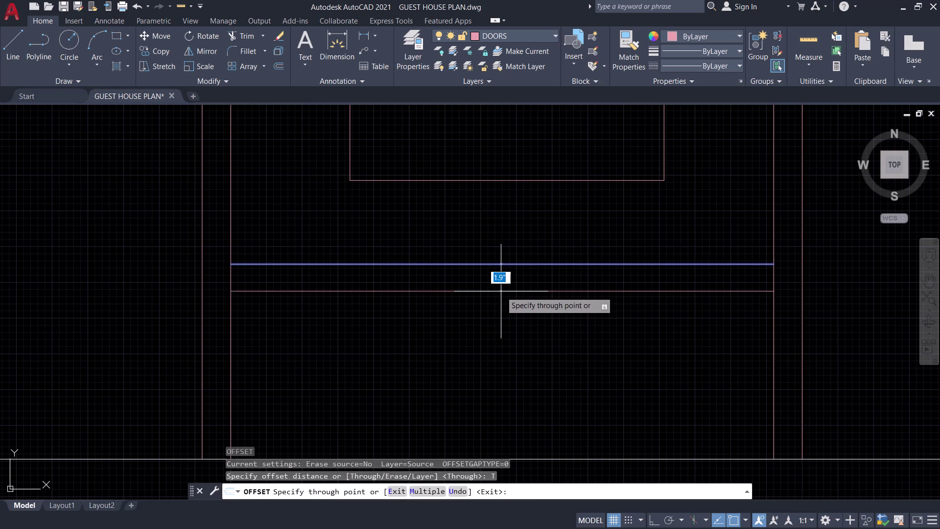
scroll(up, 3)
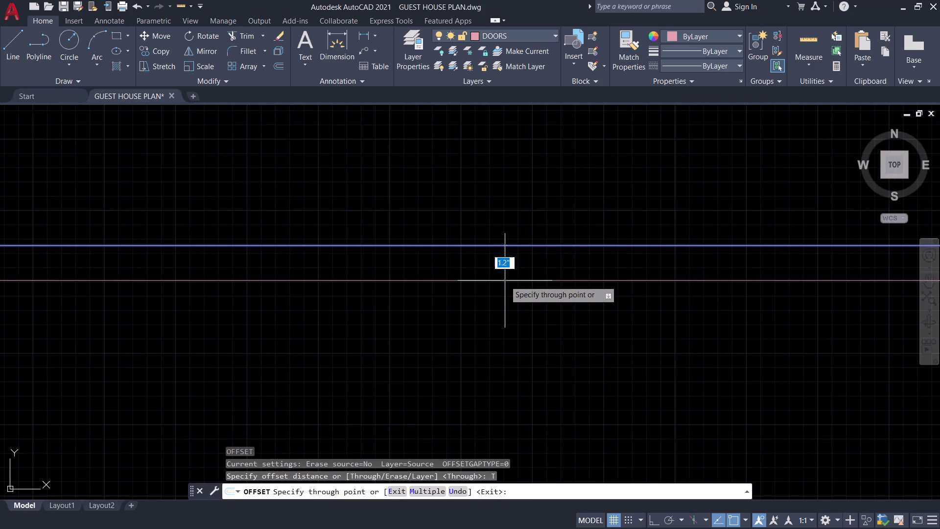
scroll(down, 3)
click(505, 279)
scroll(down, 3)
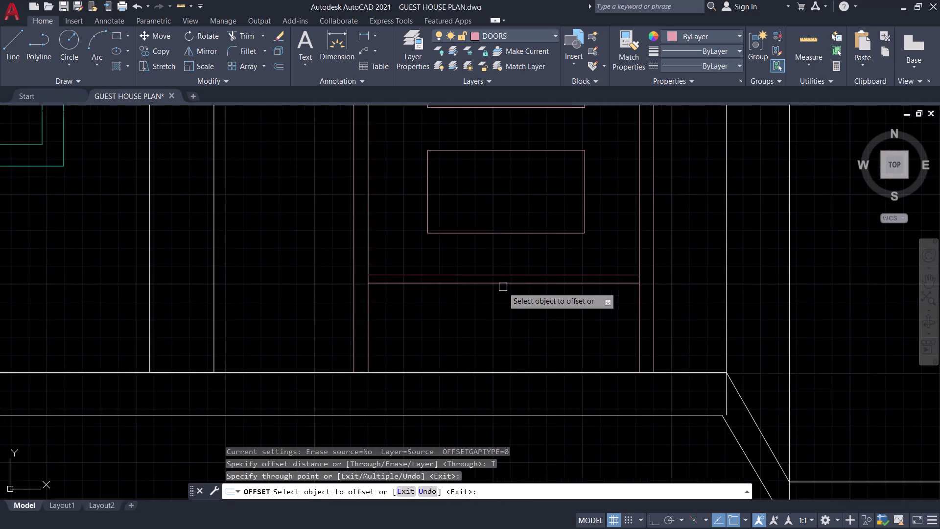
scroll(down, 3)
middle_drag(492, 306, 538, 296)
key(Escape)
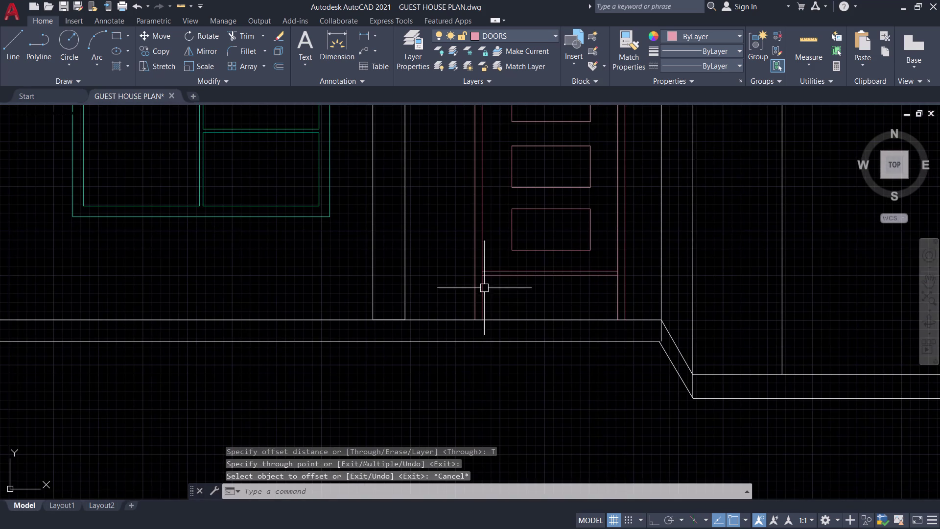
Trim both rail ends that overhang the door frame.
scroll(up, 3)
text(TR)
key(space)
scroll(up, 3)
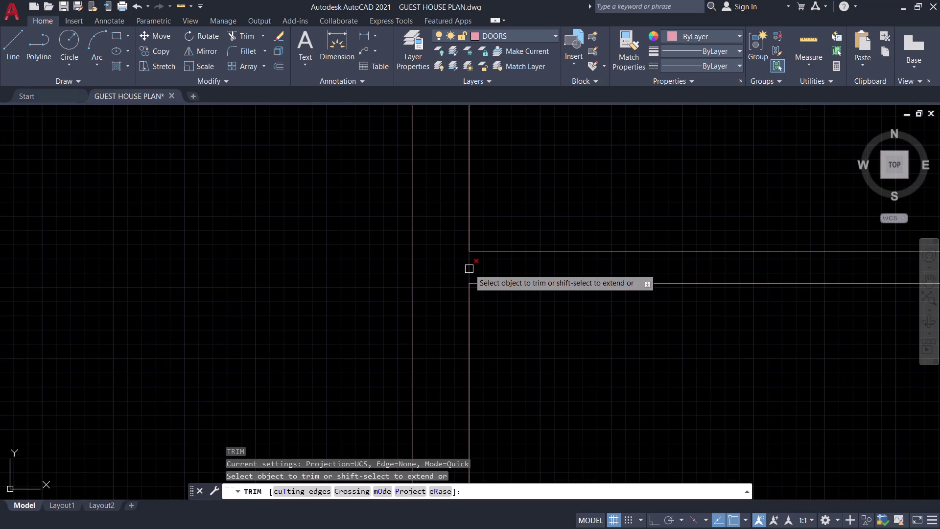
click(469, 270)
scroll(down, 3)
middle_drag(541, 304, 439, 326)
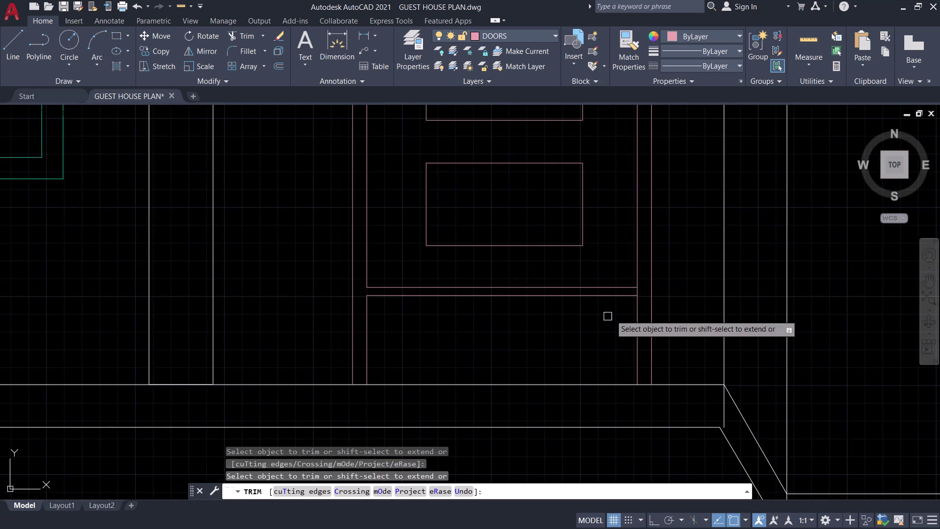
scroll(up, 3)
click(628, 297)
scroll(down, 3)
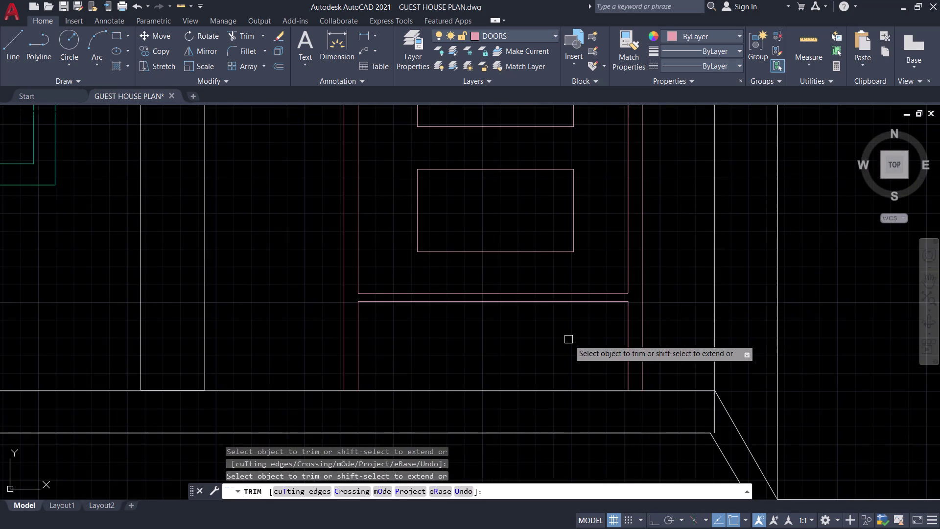
middle_drag(567, 339, 509, 330)
key(Escape)
scroll(down, 3)
middle_drag(503, 330, 546, 359)
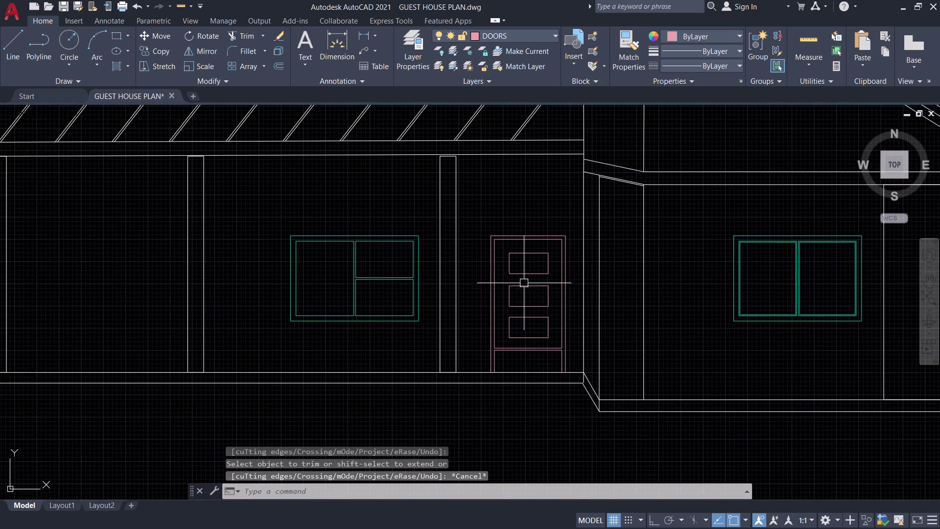
scroll(up, 3)
click(522, 249)
Offset the first two door panel outlines 0.6 inward.
scroll(up, 3)
scroll(down, 3)
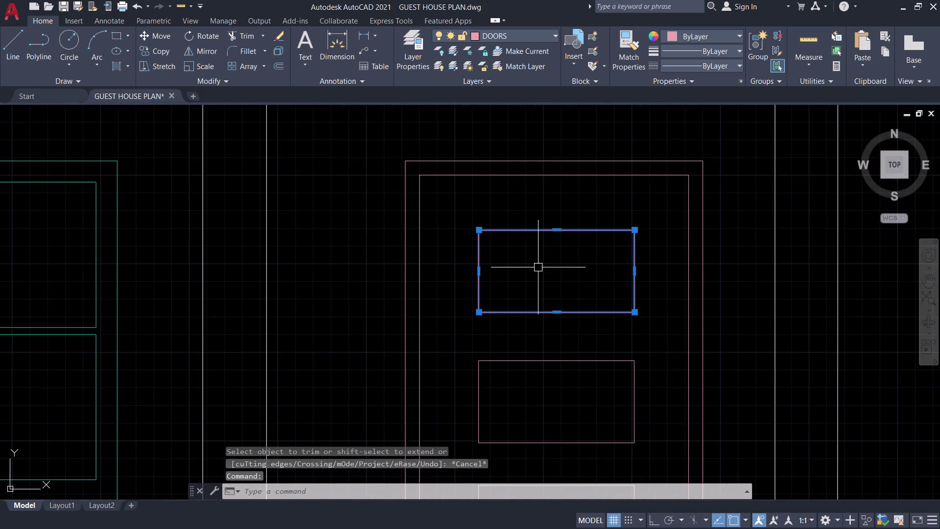
middle_drag(538, 268, 496, 264)
text(O)
key(space)
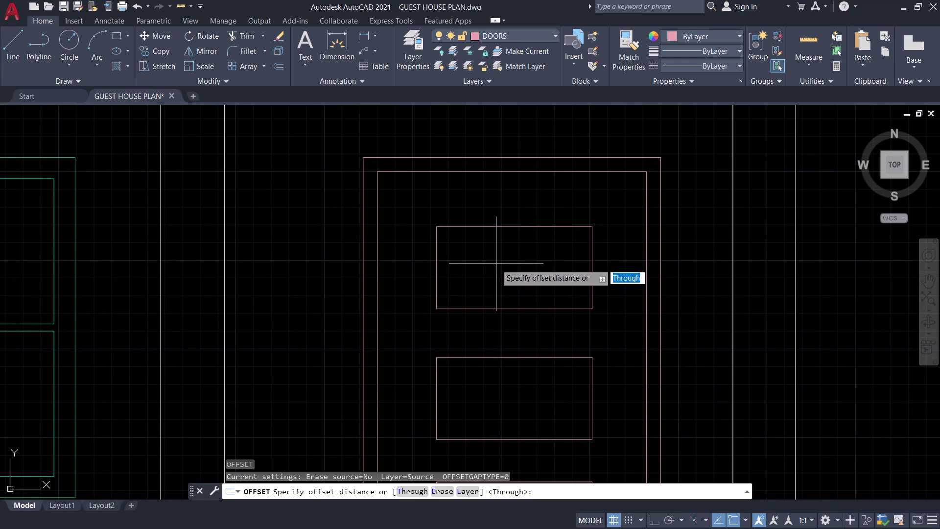
text(T)
key(space)
scroll(up, 3)
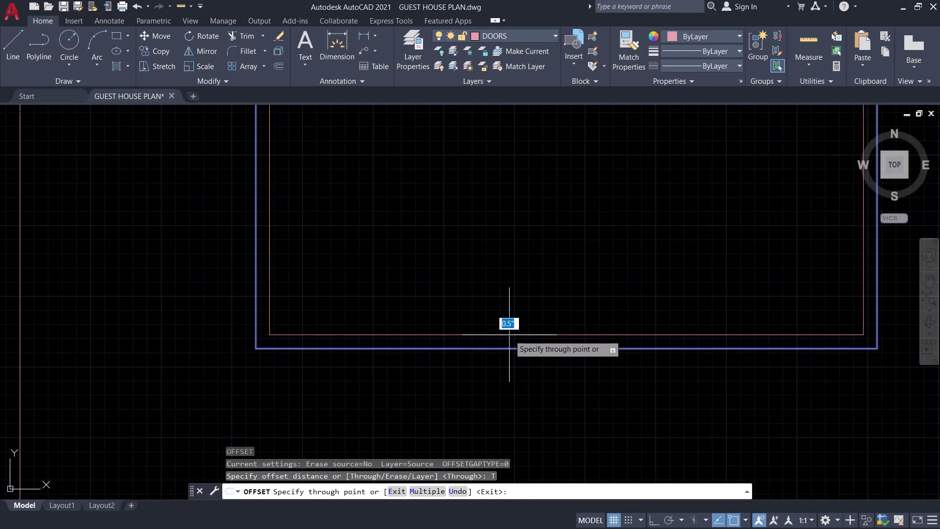
scroll(up, 3)
text(0.)
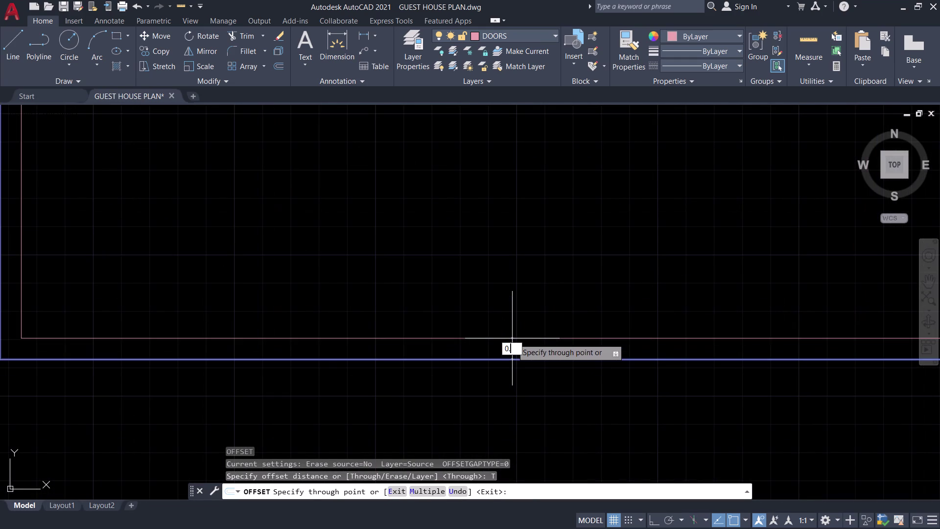
text(6)
key(Return)
scroll(down, 3)
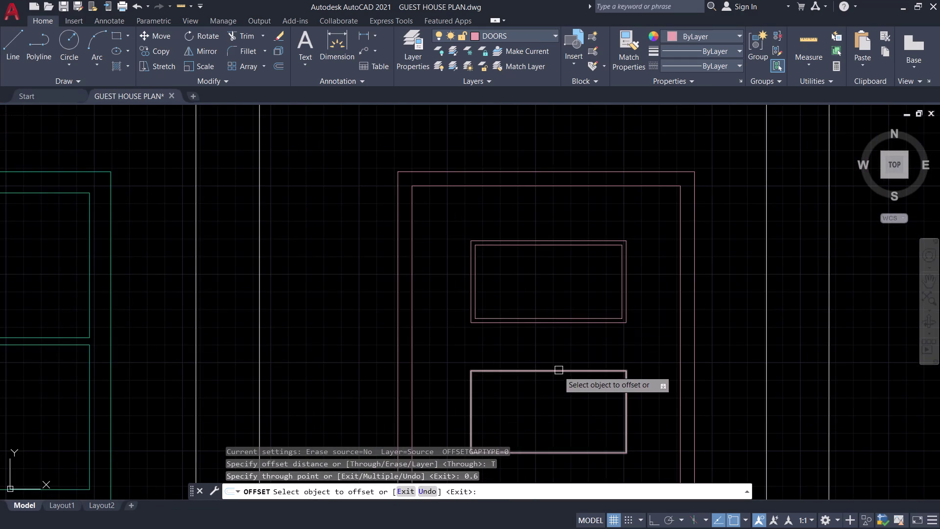
click(546, 373)
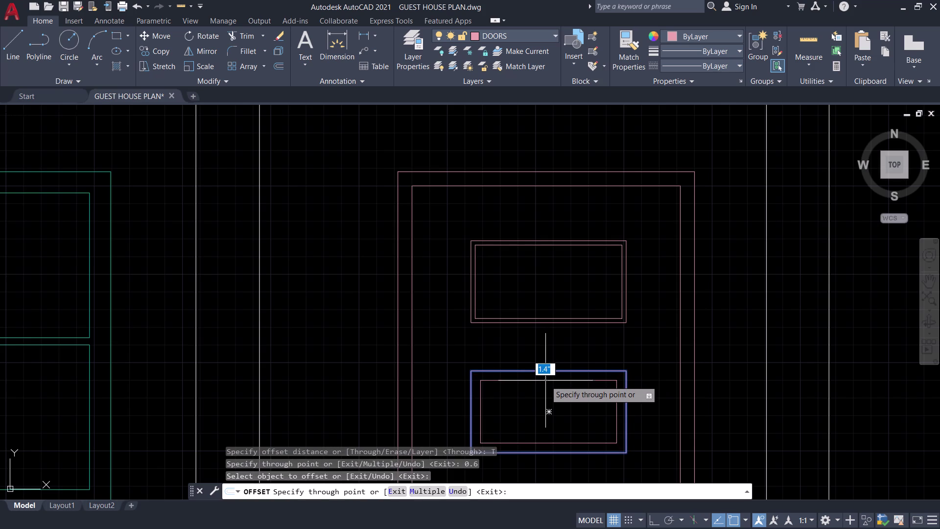
text(0.6)
key(Return)
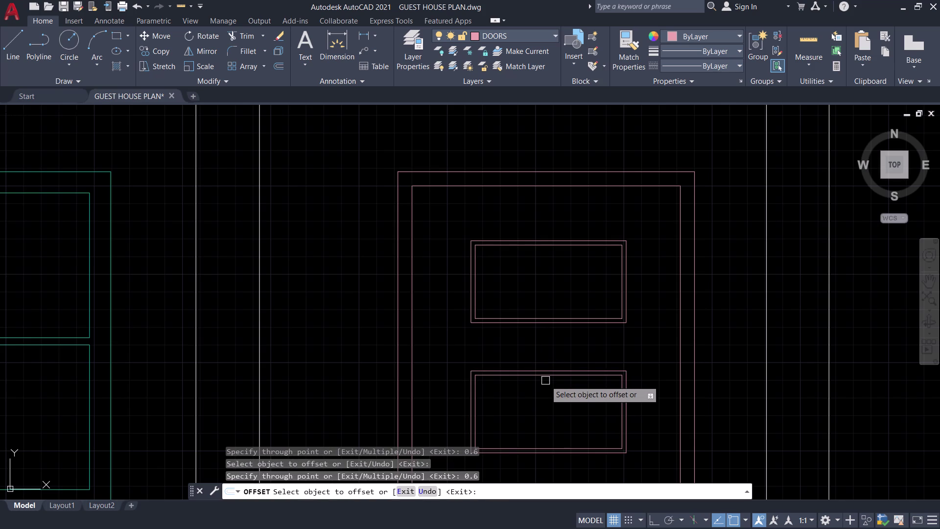
Offset the third panel 0.6 inward, then save the drawing.
scroll(down, 3)
middle_drag(561, 438, 567, 376)
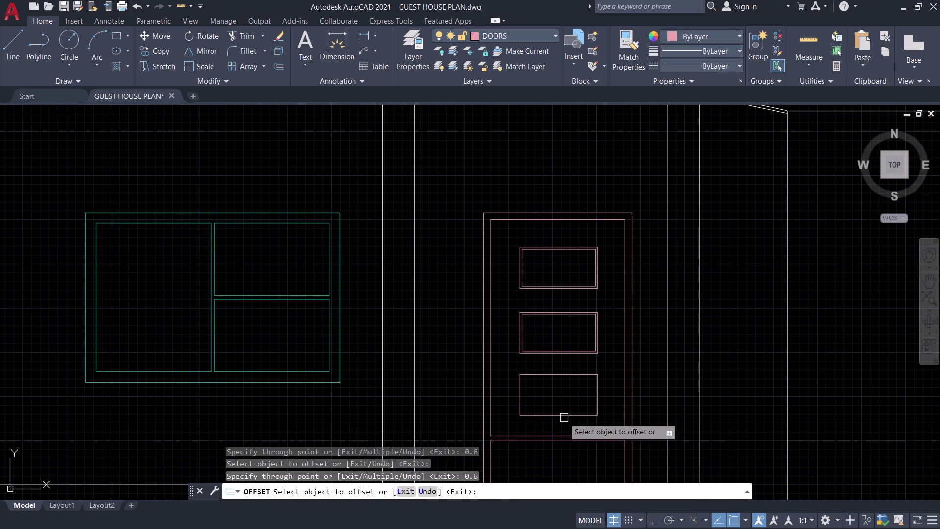
click(564, 417)
scroll(up, 3)
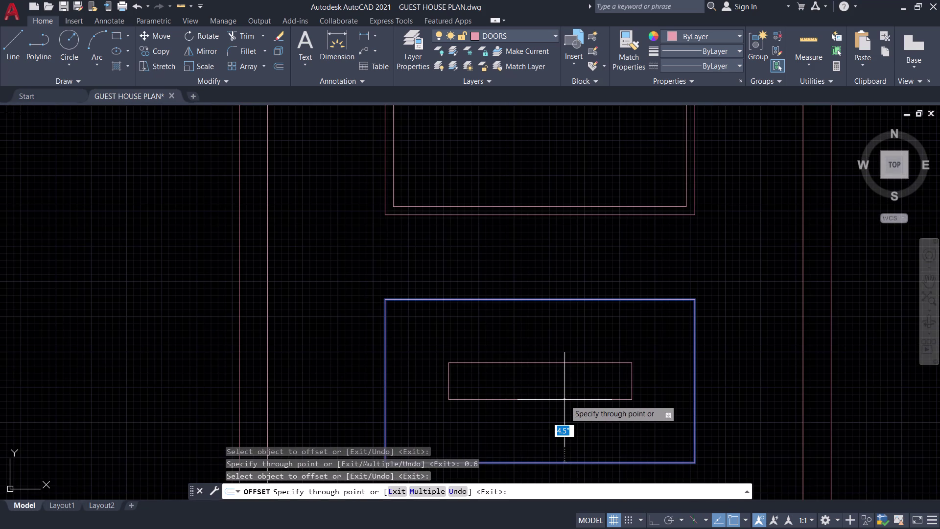
text(0.6)
key(Return)
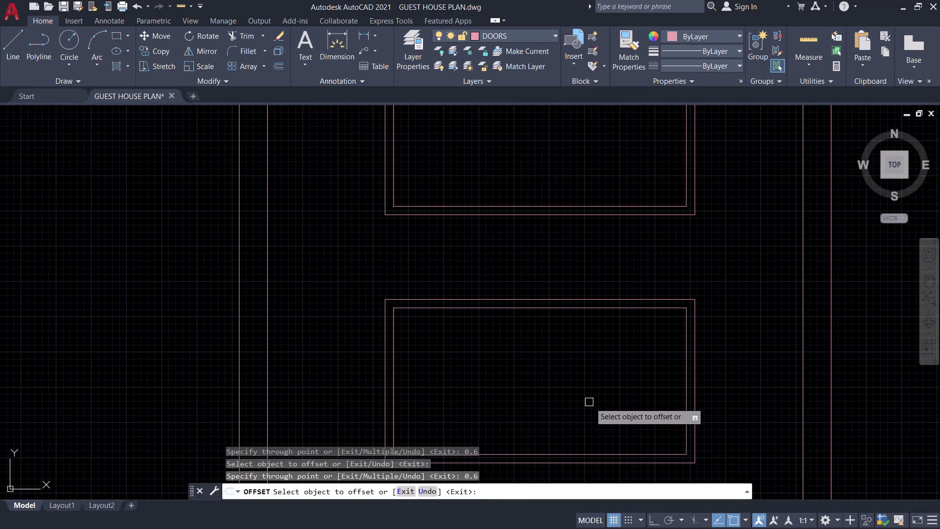
key(Escape)
scroll(down, 3)
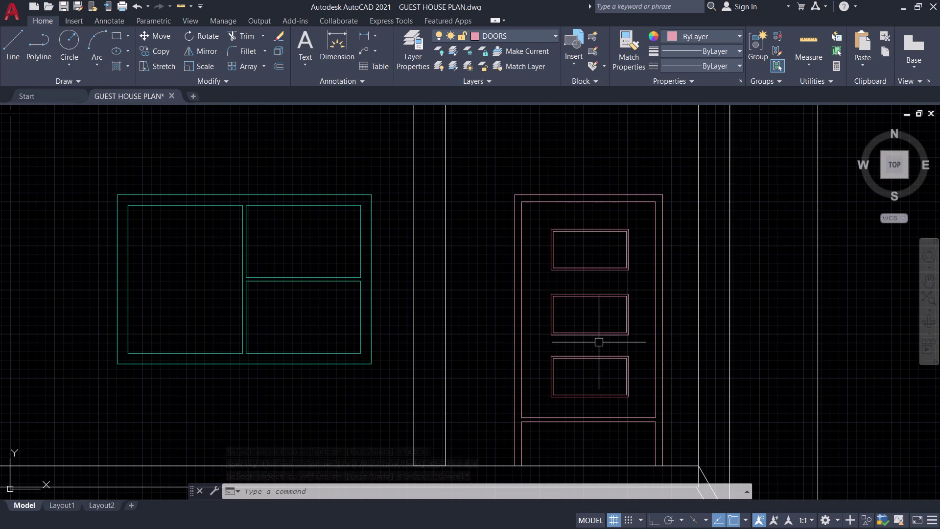
key(ctrl+s)
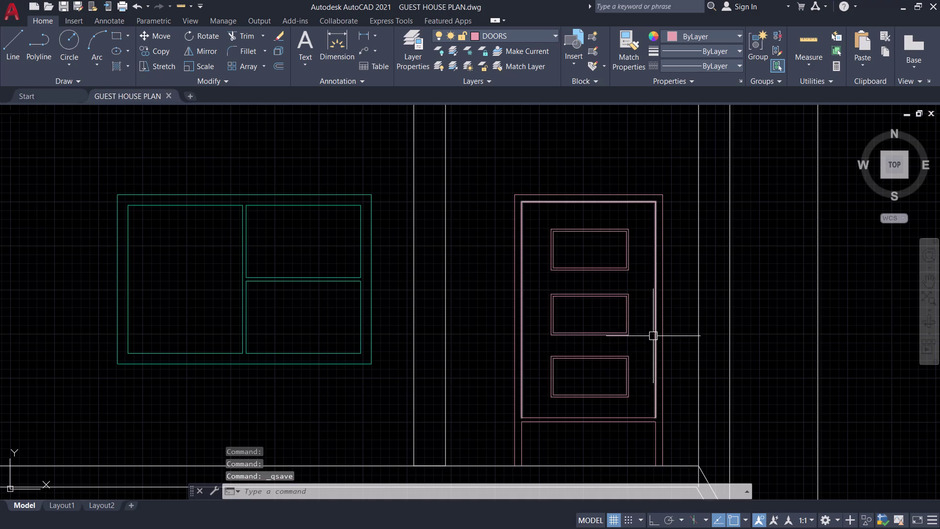
Draw the tall narrow handle backplate rectangle beside the door panels.
scroll(up, 3)
middle_drag(649, 335, 642, 333)
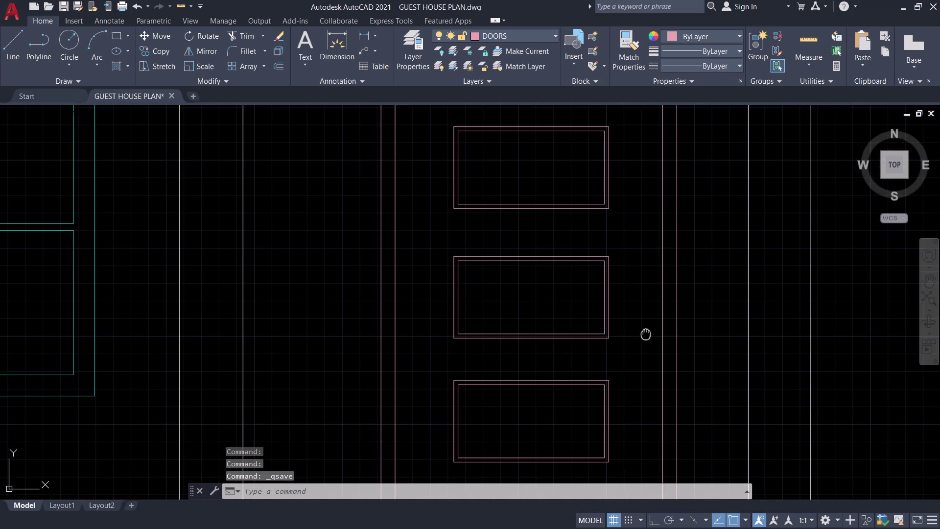
middle_drag(642, 333, 619, 320)
key(r)
text(EC)
key(space)
scroll(up, 3)
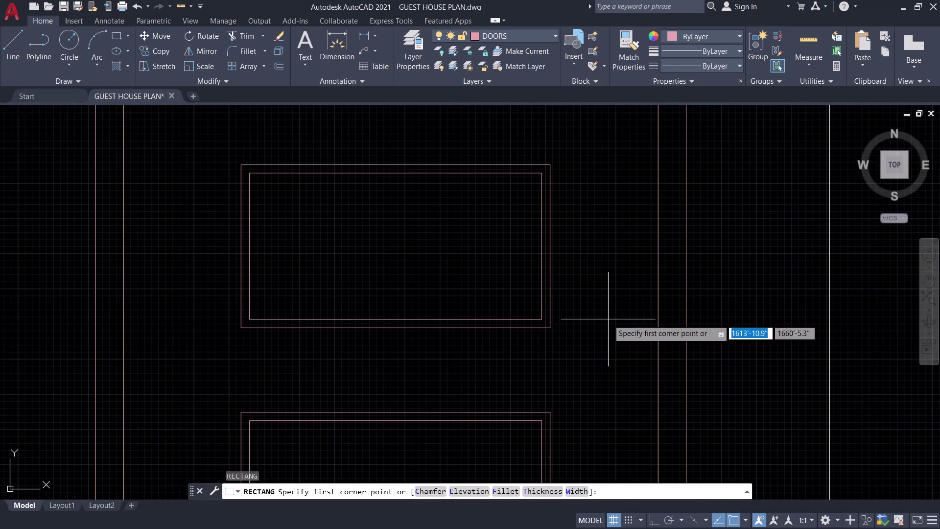
scroll(down, 3)
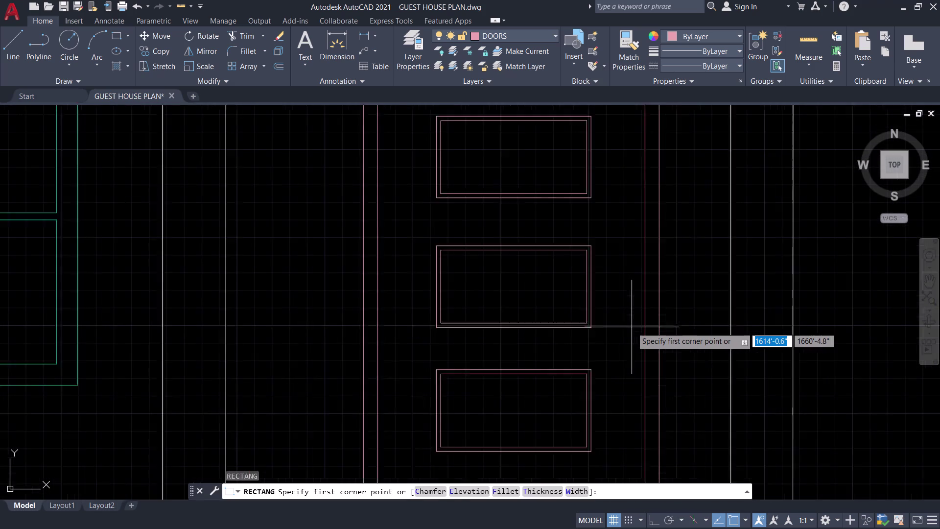
scroll(down, 3)
scroll(up, 3)
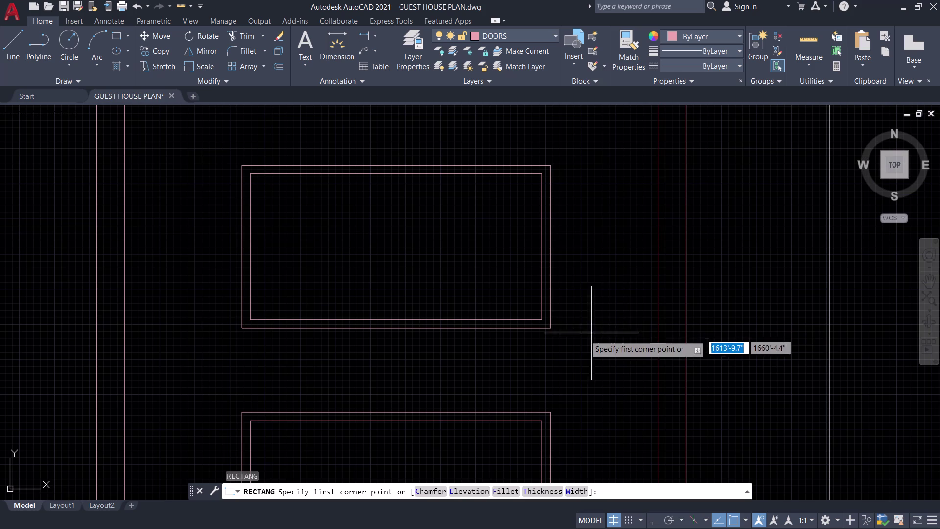
click(632, 326)
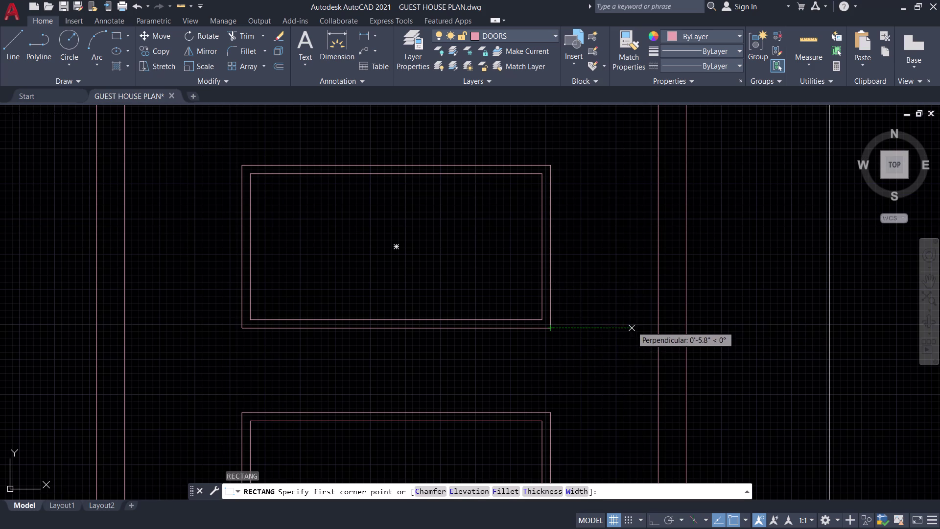
scroll(up, 3)
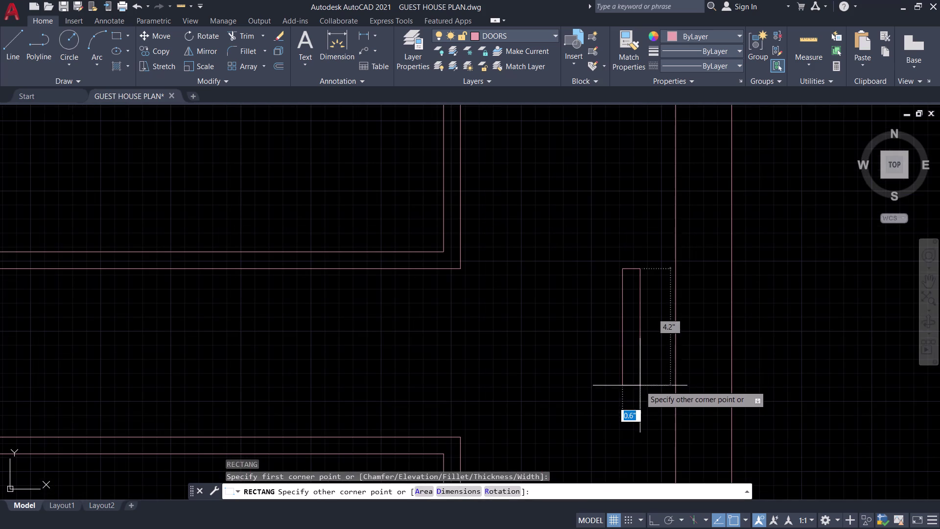
click(634, 376)
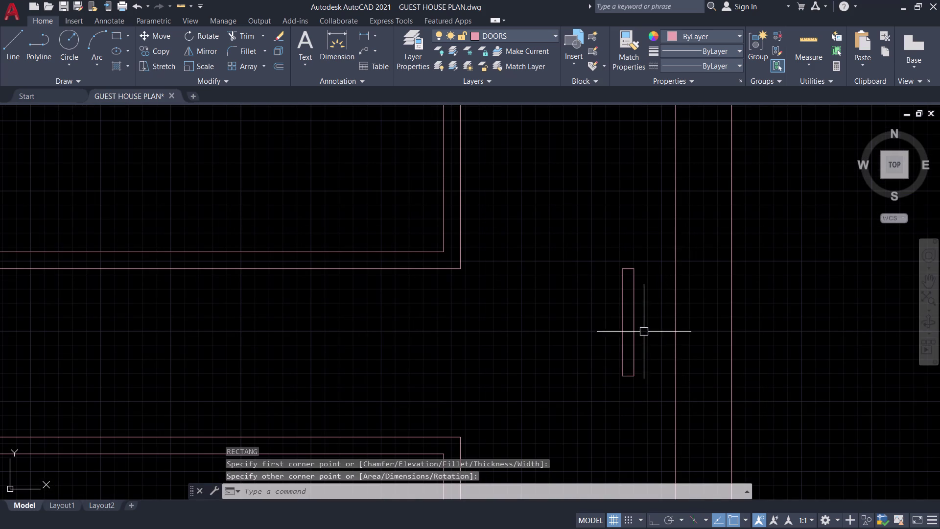
scroll(up, 3)
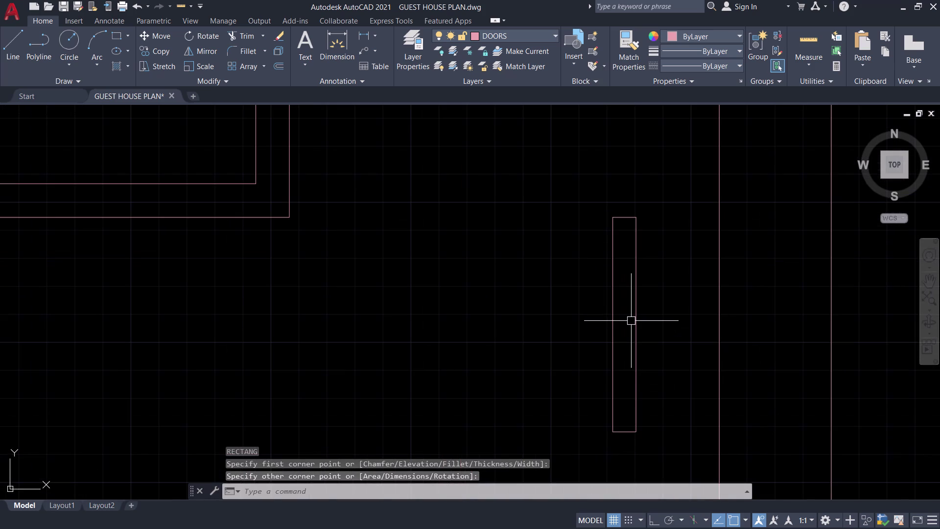
Draw the horizontal lever bar rectangle across the backplate.
key(space)
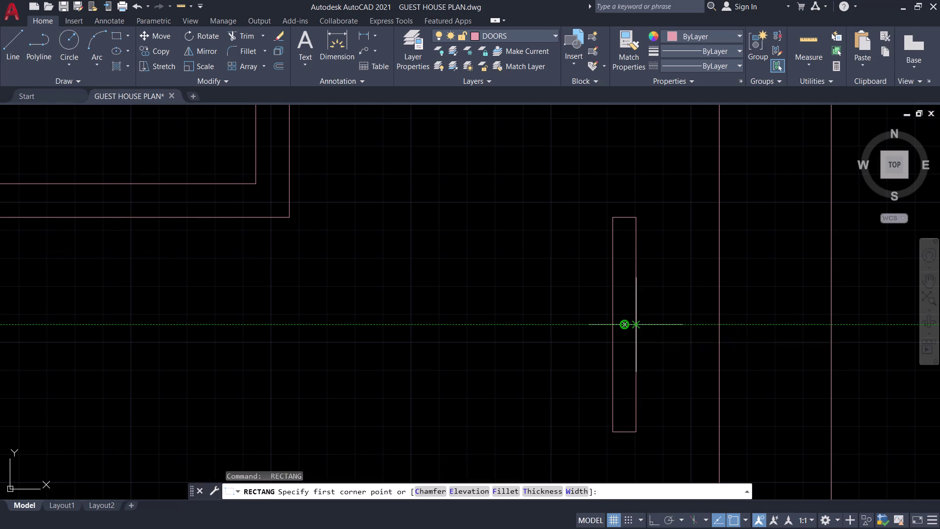
click(653, 325)
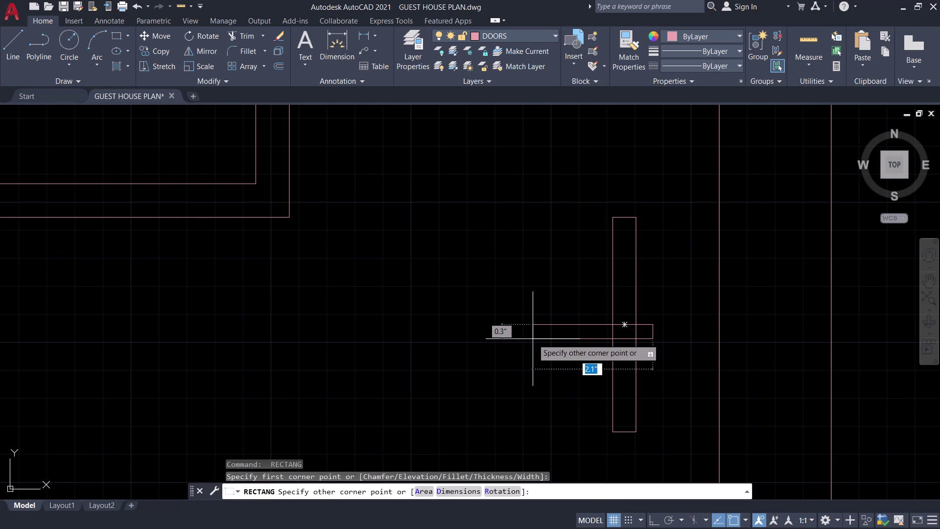
click(536, 338)
key(space)
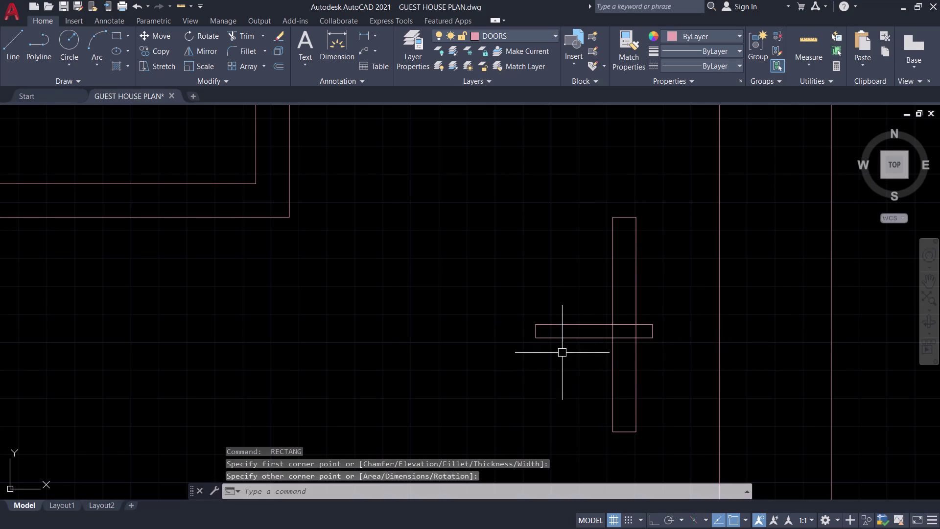
key(Escape)
scroll(up, 3)
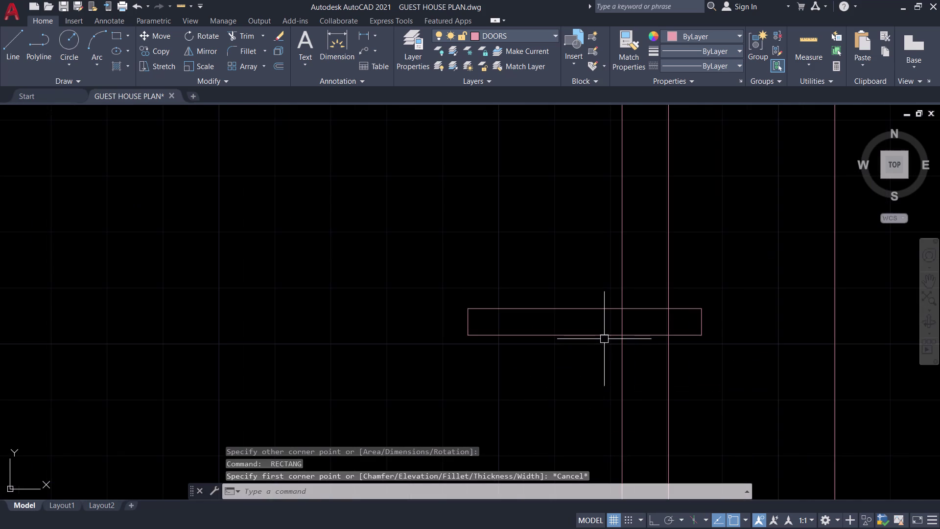
Trim the backplate edges that fall inside the lever bar.
key(t)
key(r)
key(space)
click(619, 322)
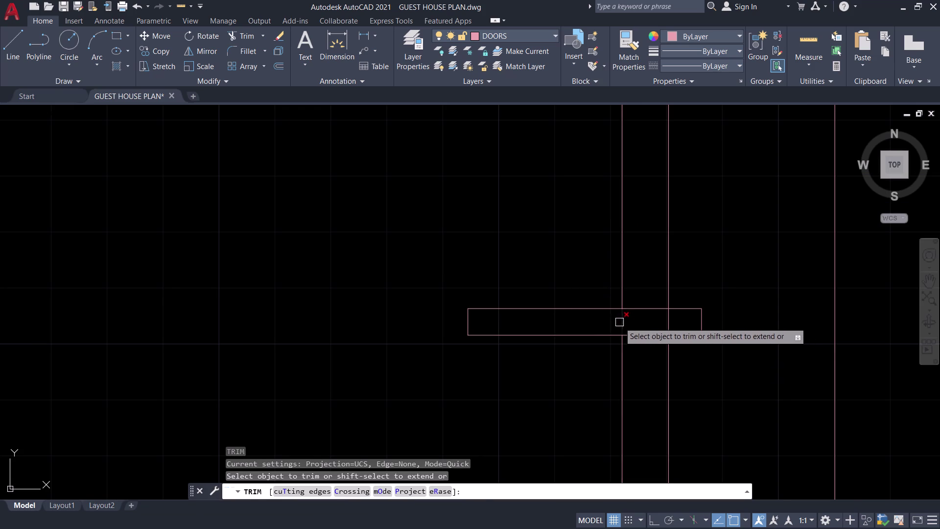
click(669, 324)
scroll(down, 3)
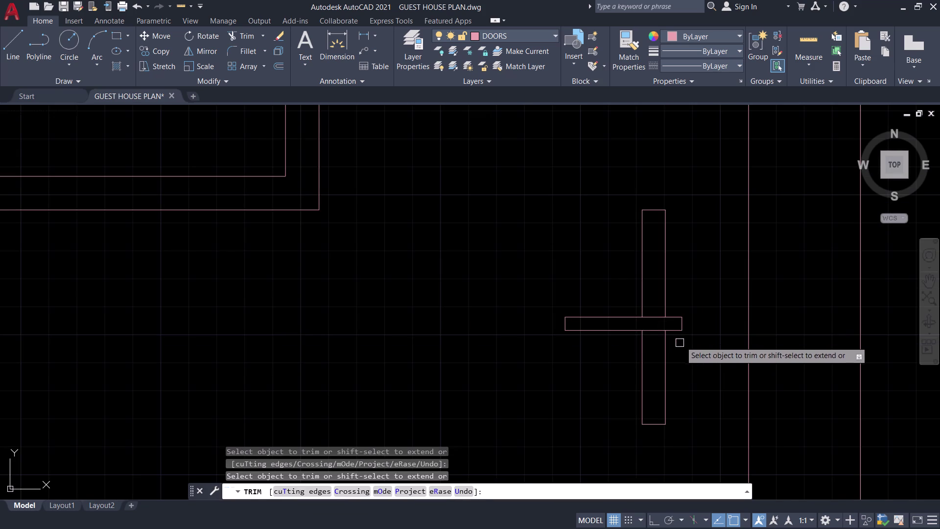
middle_drag(683, 340, 667, 354)
key(Escape)
Explode the lever bar and backplate rectangles into separate lines.
click(660, 341)
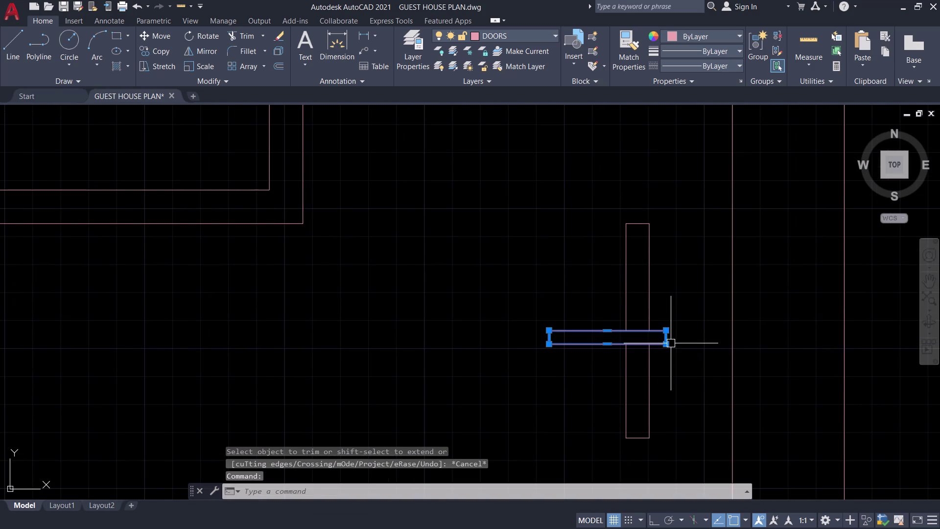
text(X)
key(space)
scroll(up, 3)
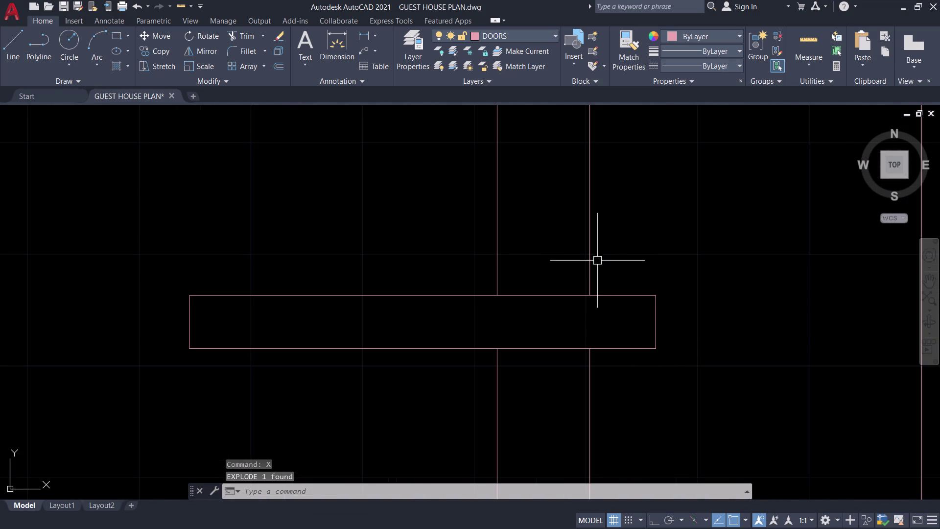
click(589, 251)
text(X)
key(space)
scroll(down, 3)
click(614, 335)
key(x)
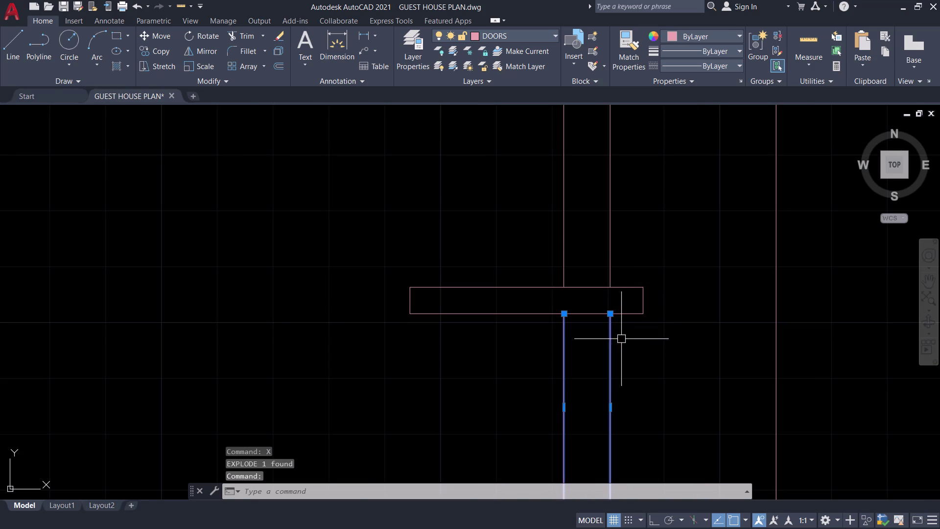
key(space)
scroll(up, 3)
Fillet the lever bar's top and bottom edges into a rounded outer end.
text(F)
key(space)
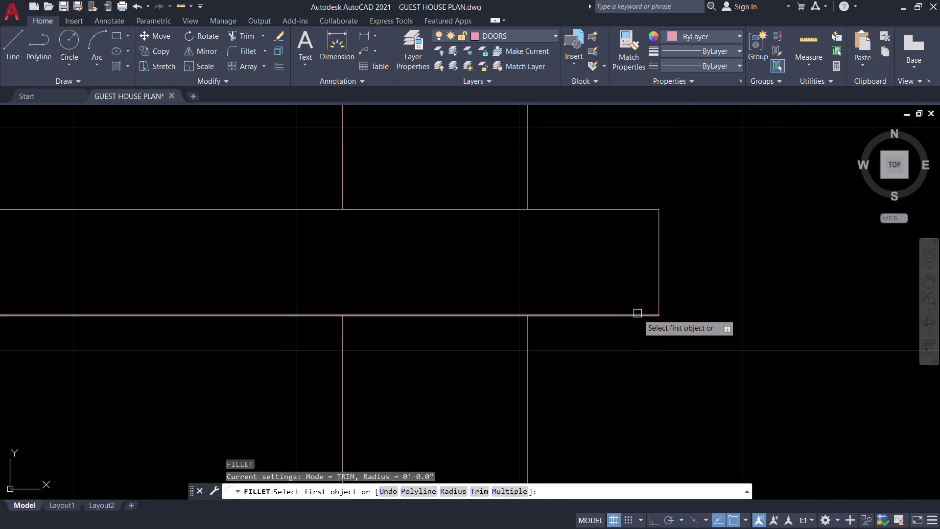
click(637, 316)
click(644, 213)
scroll(down, 3)
key(space)
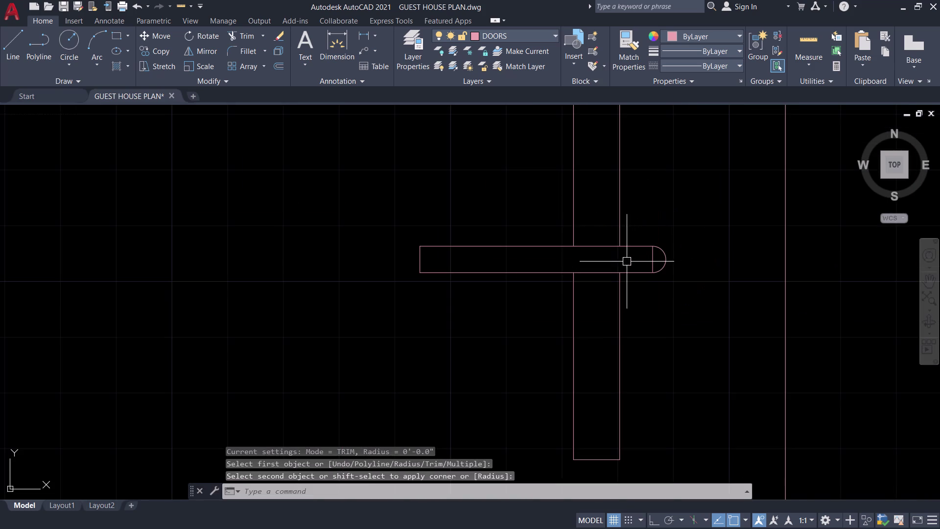
key(Escape)
middle_drag(539, 312, 523, 328)
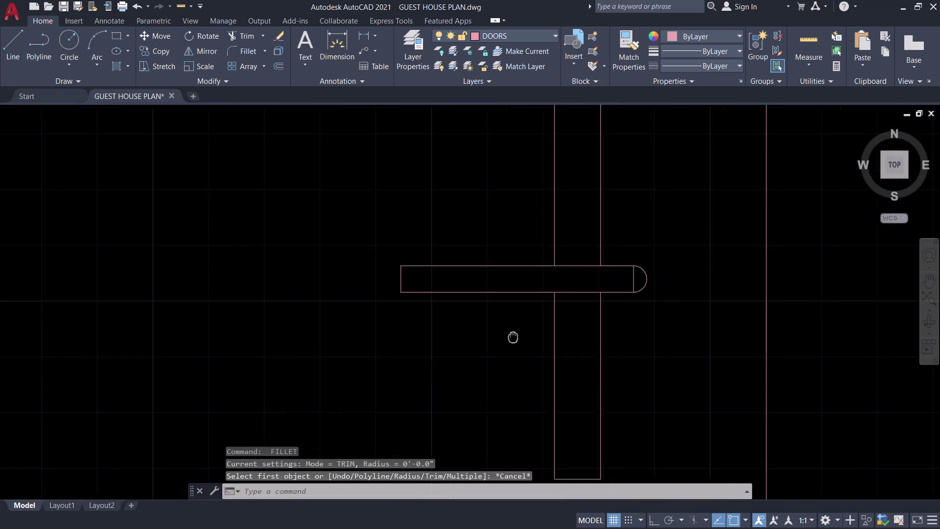
middle_drag(523, 328, 469, 366)
scroll(down, 3)
Fillet the backplate's top and lower edges, then undo those fillets.
key(space)
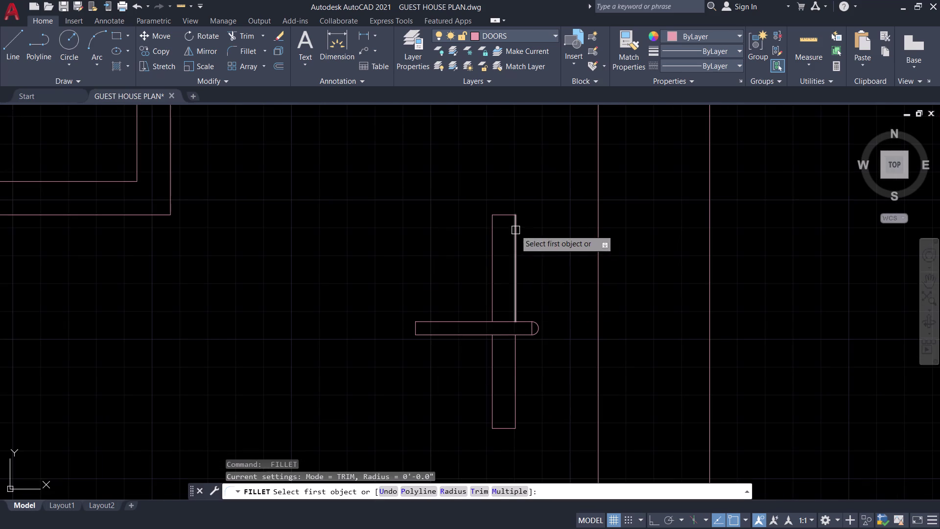
click(514, 229)
click(494, 227)
key(space)
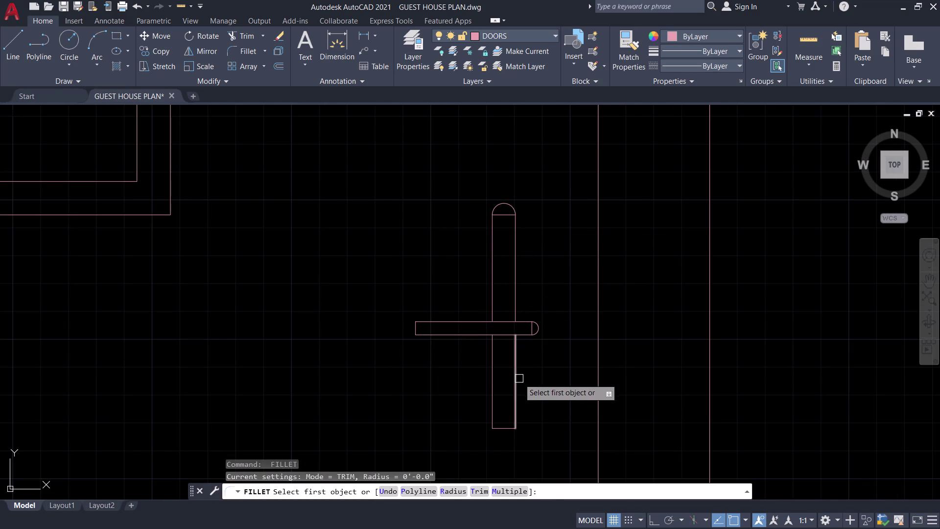
click(519, 379)
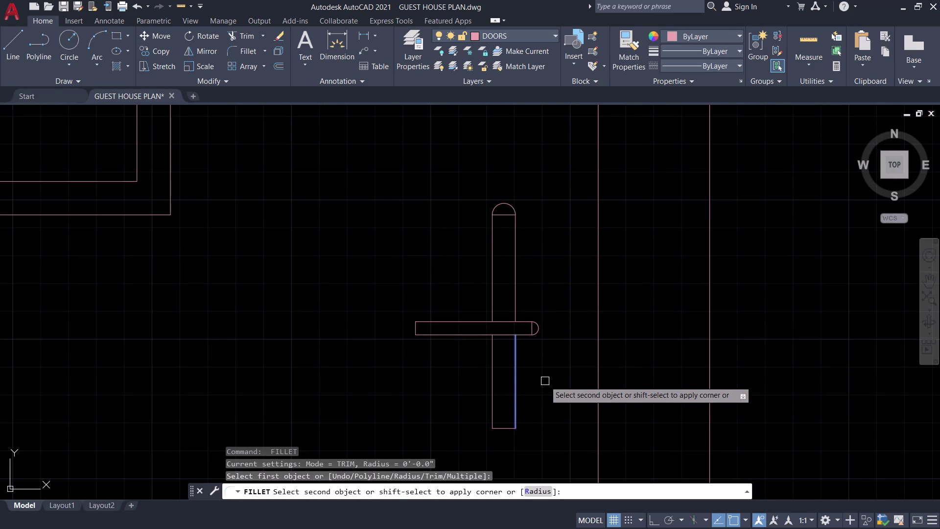
key(ctrl+z)
key(ctrl+z)
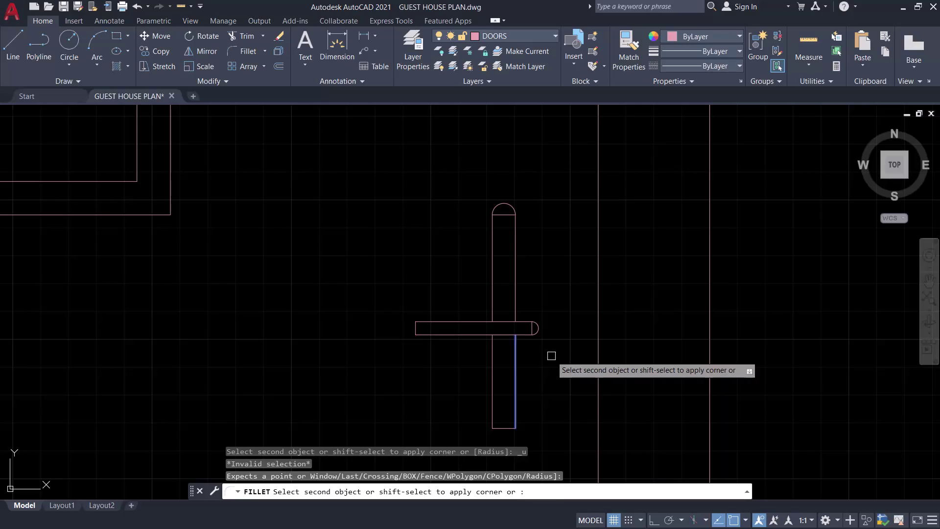
key(Escape)
key(ctrl+z)
key(ctrl+z)
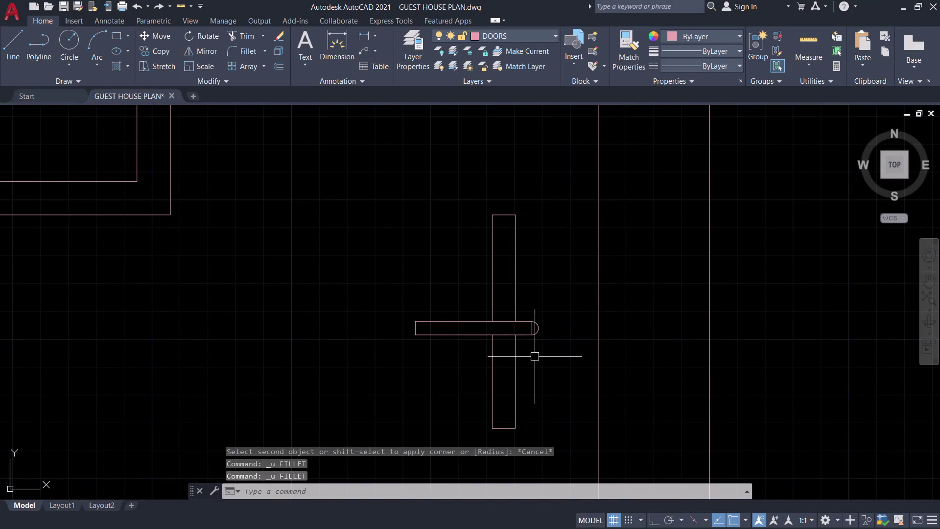
scroll(up, 3)
Trim the backplate line crossing the lever bar.
text(TR)
key(space)
click(519, 285)
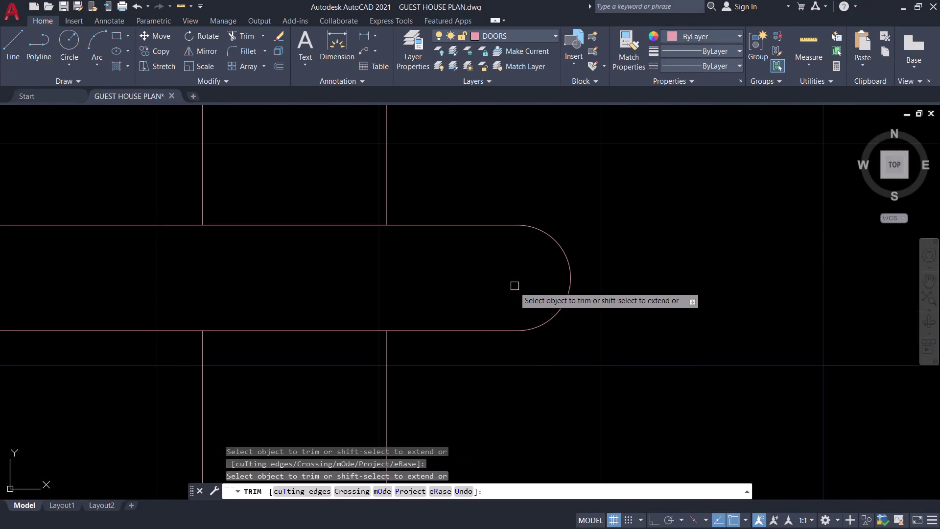
scroll(down, 3)
key(Escape)
scroll(up, 3)
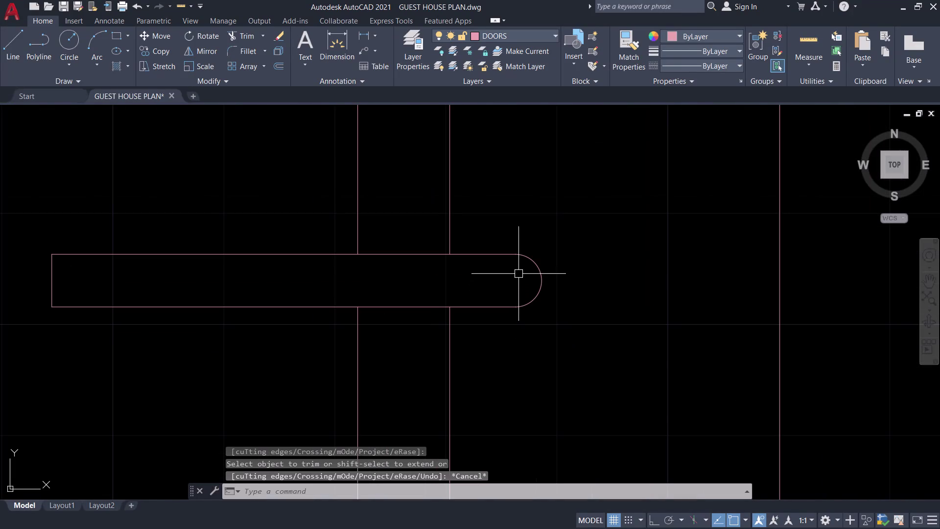
Draw the inner small circle at the lever bar's rounded tip.
key(c)
key(space)
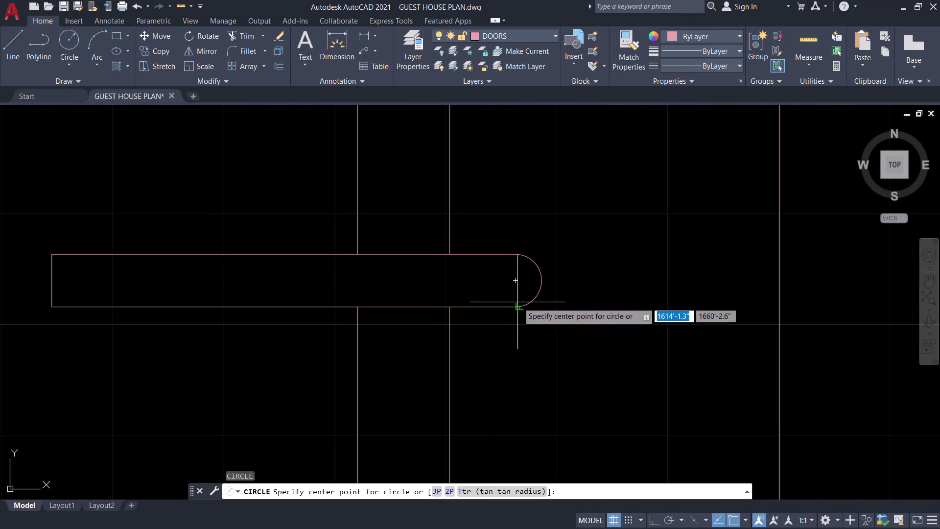
click(516, 280)
scroll(up, 3)
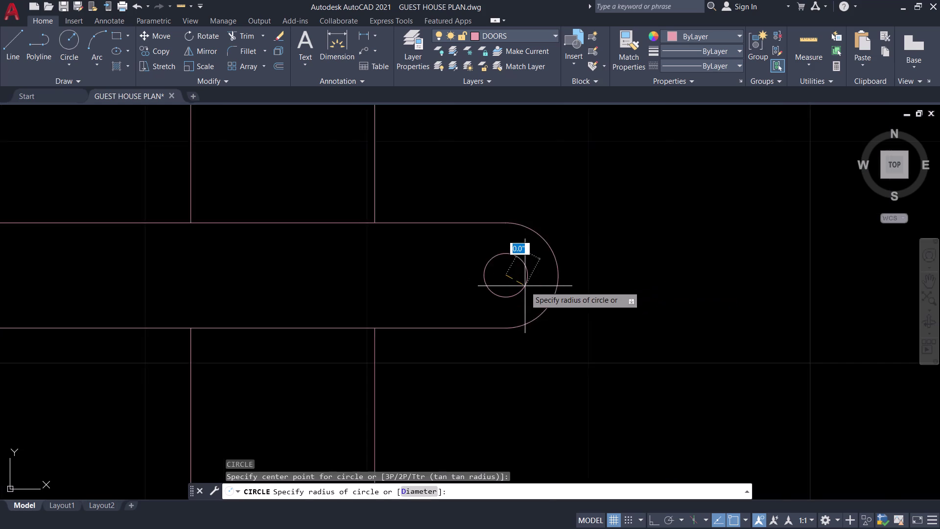
click(544, 313)
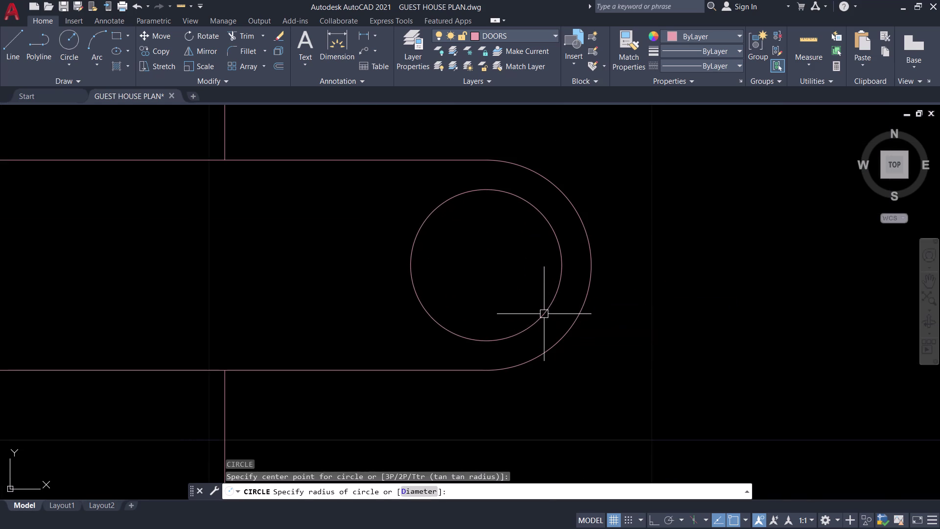
key(space)
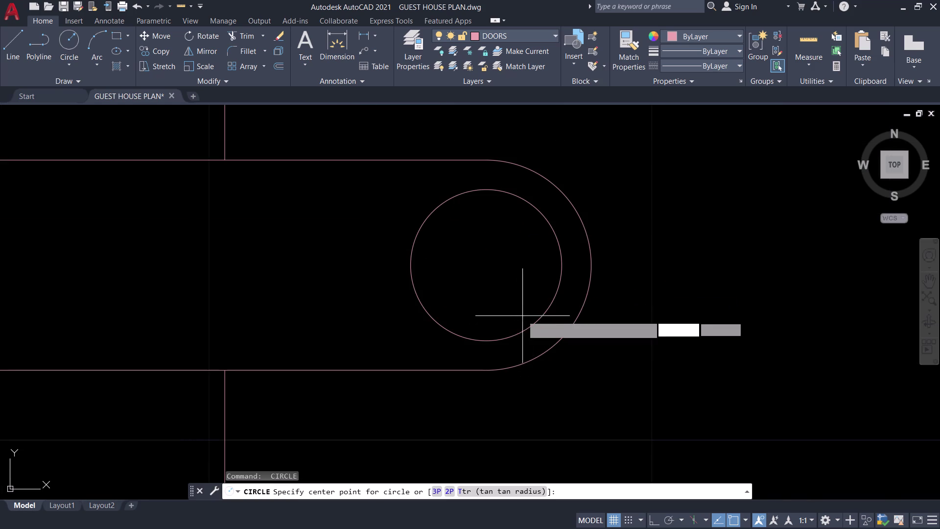
click(487, 263)
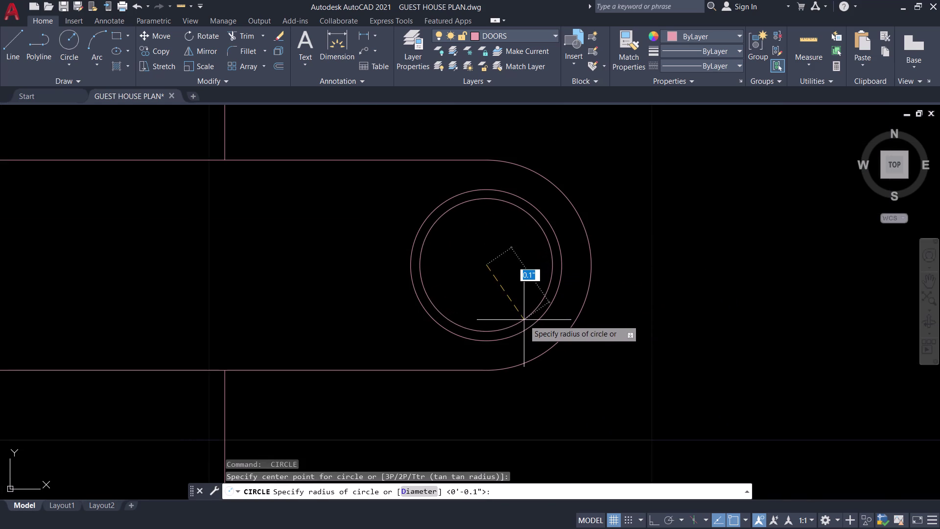
click(524, 320)
click(524, 327)
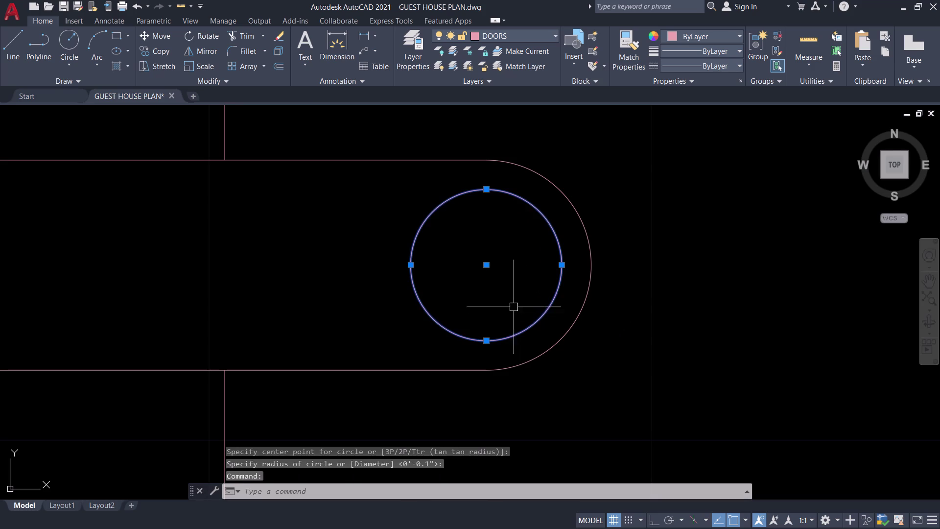
Add a second circle concentric with the first, forming the double ring.
key(space)
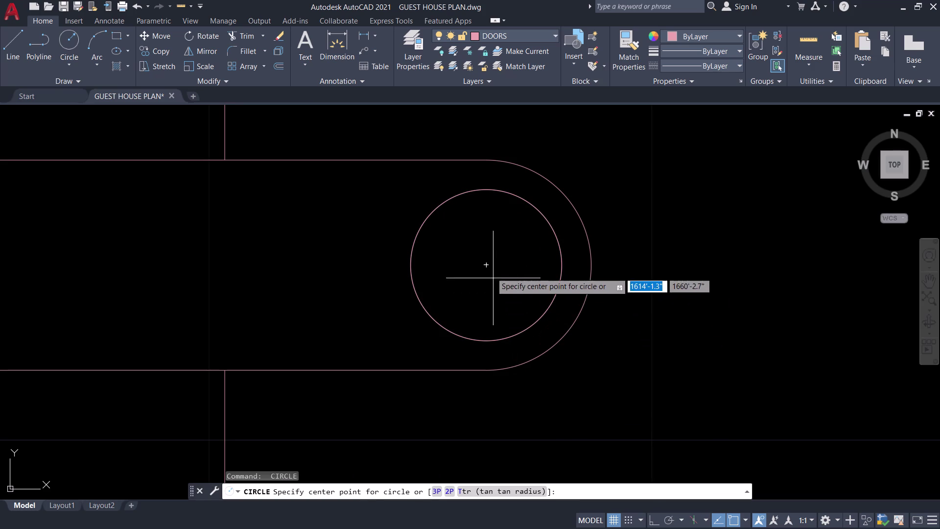
click(487, 267)
scroll(up, 3)
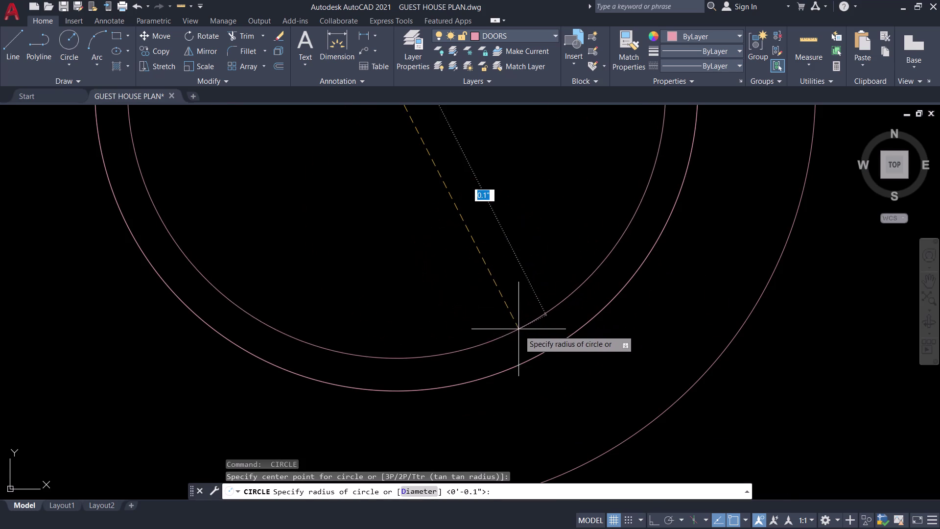
click(521, 341)
scroll(down, 3)
key(Escape)
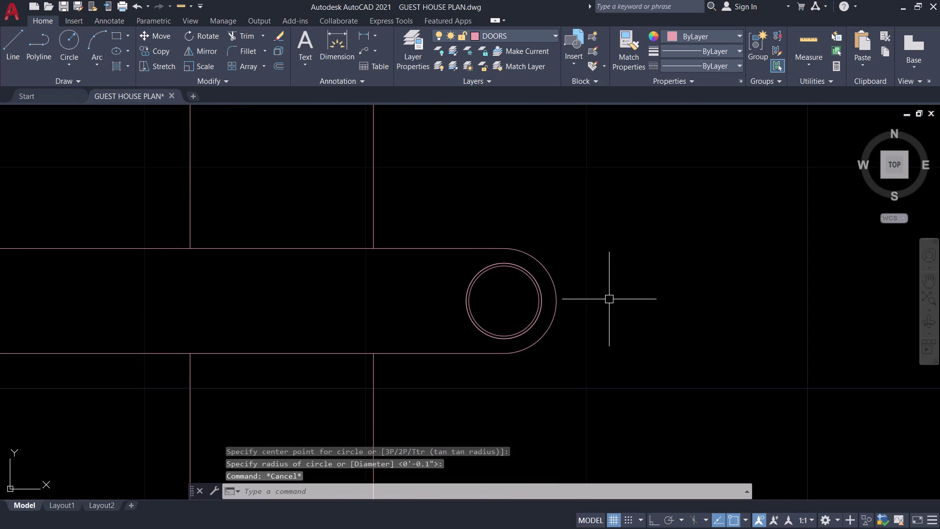
Save the drawing and pan back over to the door panels.
key(ctrl+s)
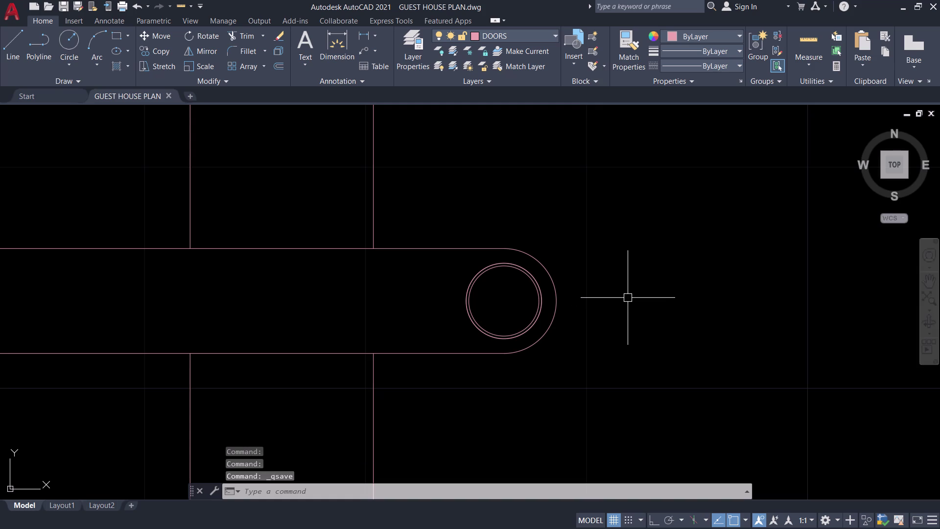
scroll(down, 3)
middle_drag(628, 302, 642, 352)
scroll(down, 3)
scroll(down, 3)
middle_drag(603, 378, 569, 336)
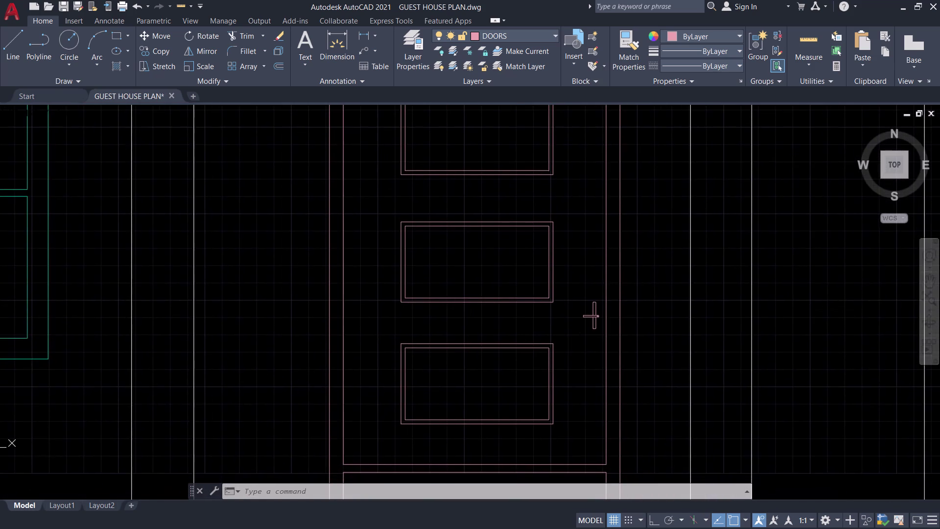
Join the upper handle plate's three lines into one closed polyline.
scroll(up, 3)
click(552, 316)
click(553, 327)
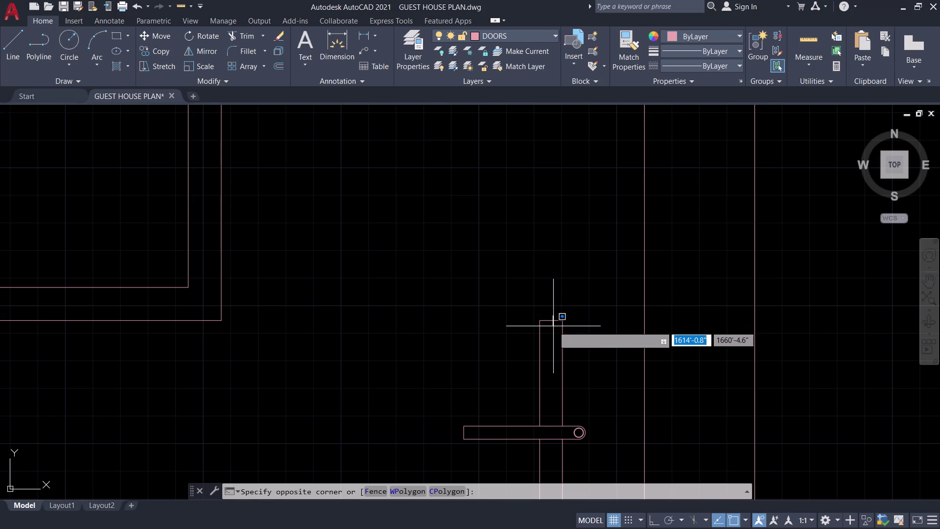
scroll(up, 3)
drag(614, 357, 603, 357)
click(405, 323)
scroll(down, 3)
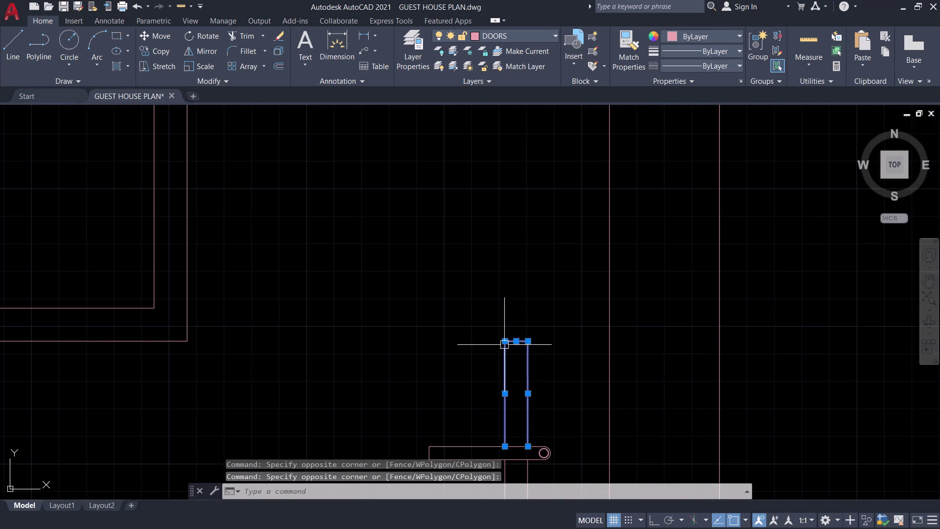
text(J)
key(space)
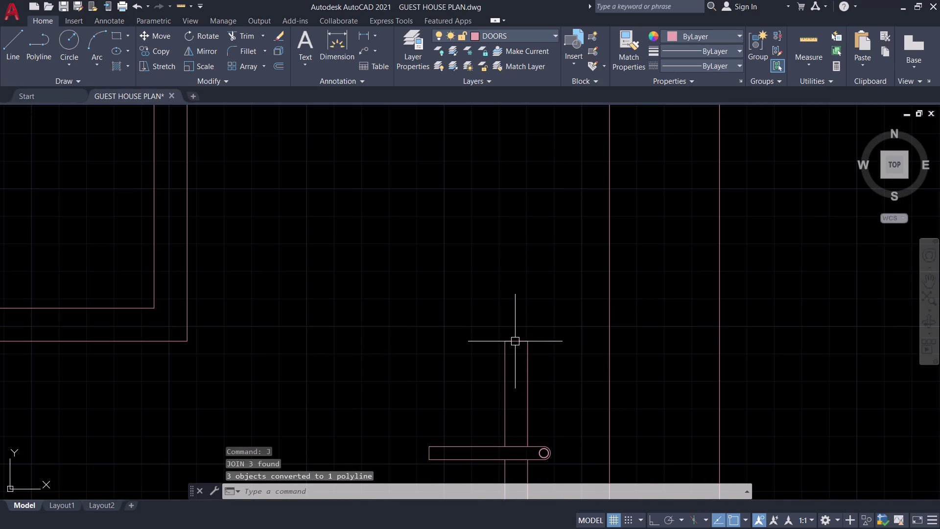
Grip-stretch the upper plate outline's top edge to a new position.
scroll(up, 3)
click(515, 340)
click(517, 343)
scroll(down, 3)
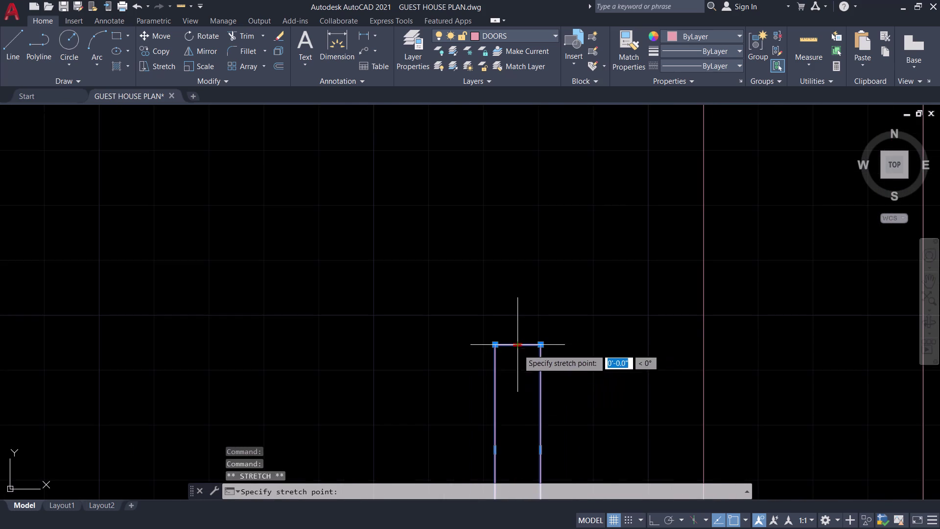
click(523, 386)
scroll(down, 3)
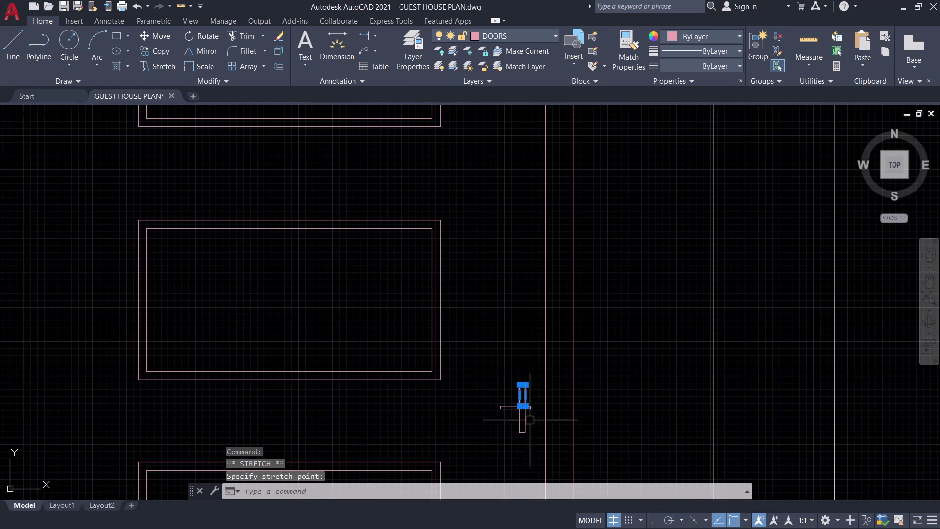
scroll(up, 3)
scroll(down, 3)
middle_drag(551, 387, 571, 356)
key(Escape)
Join the lower handle plate's lines into one closed polyline.
scroll(up, 3)
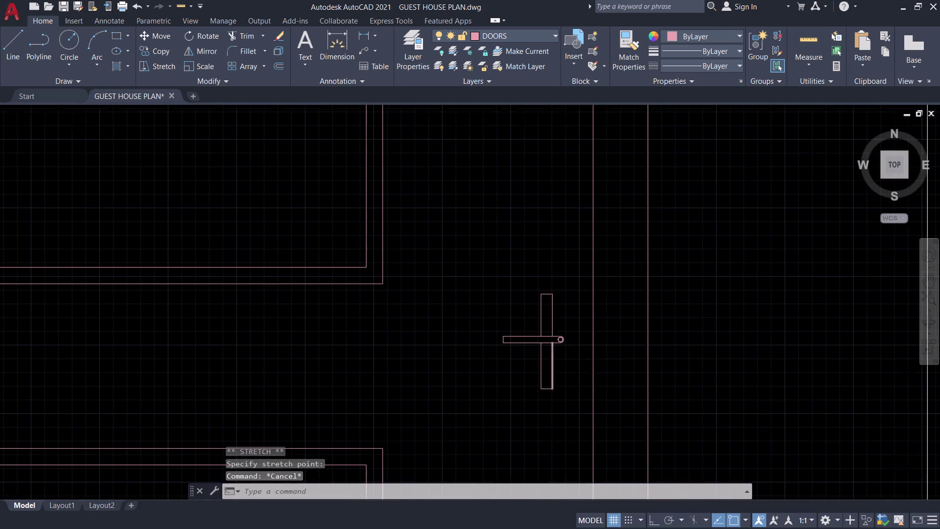
scroll(up, 3)
drag(574, 357, 569, 356)
click(487, 335)
drag(528, 459, 527, 452)
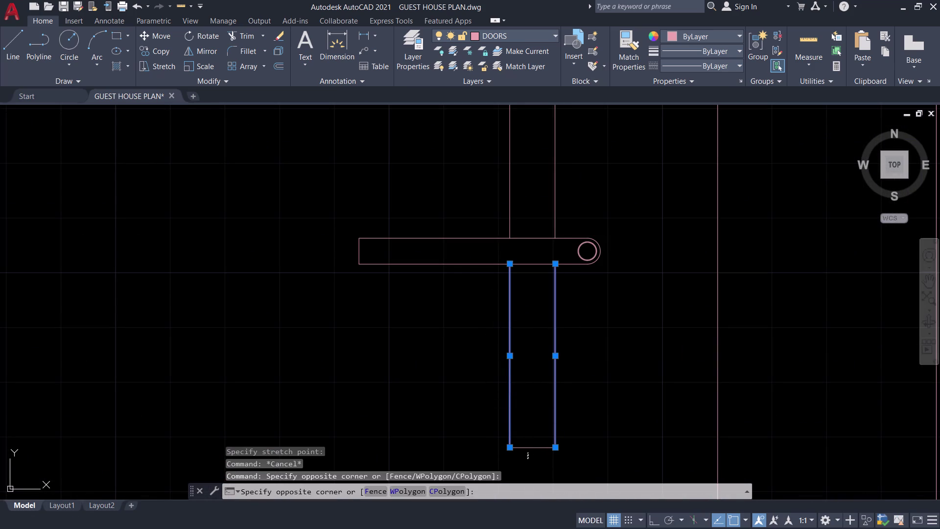
click(527, 431)
key(j)
key(space)
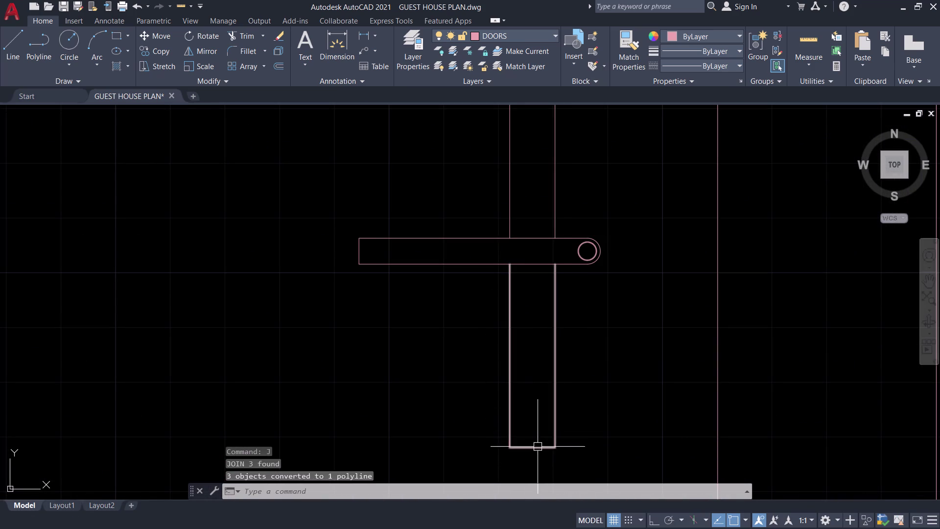
Raise the lower plate's bottom edge vertically with Ortho on, then review the door handle.
click(537, 447)
scroll(up, 3)
middle_drag(534, 435, 537, 412)
click(524, 435)
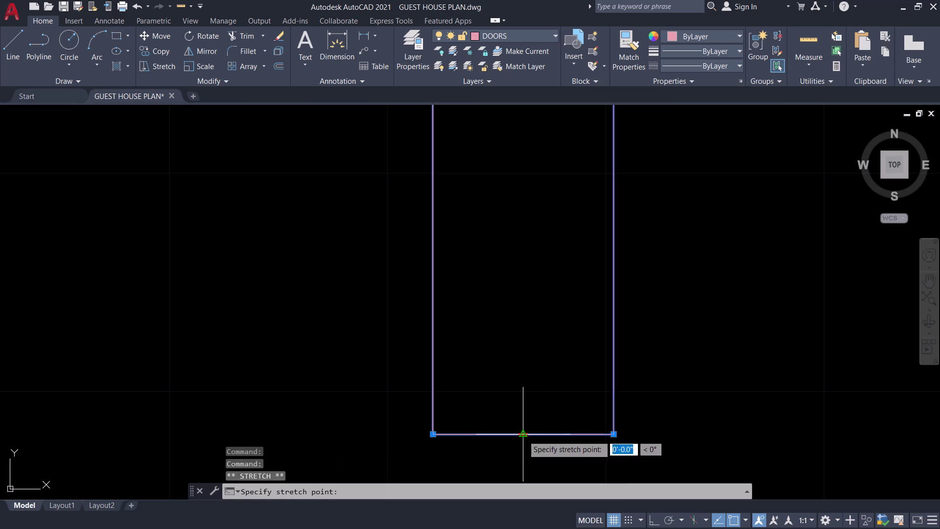
scroll(down, 3)
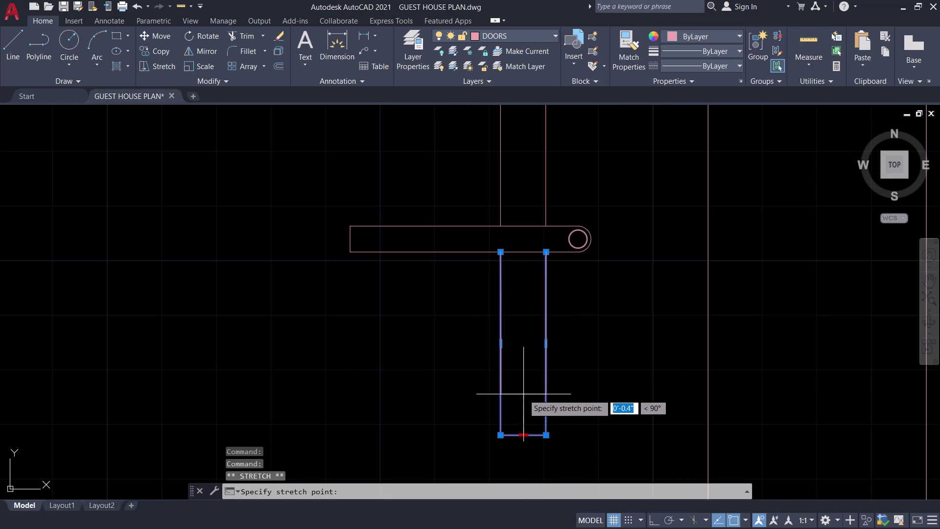
key(ctrl+l)
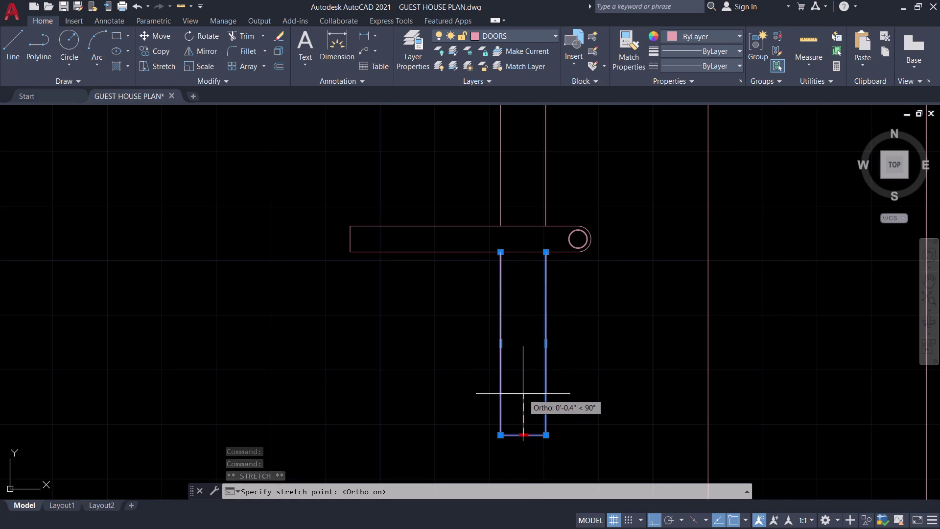
click(522, 381)
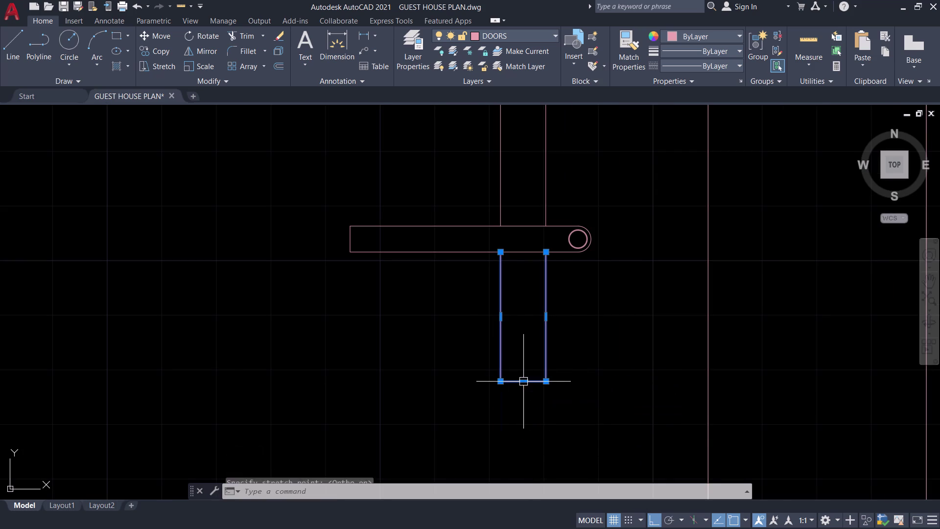
key(Escape)
scroll(down, 3)
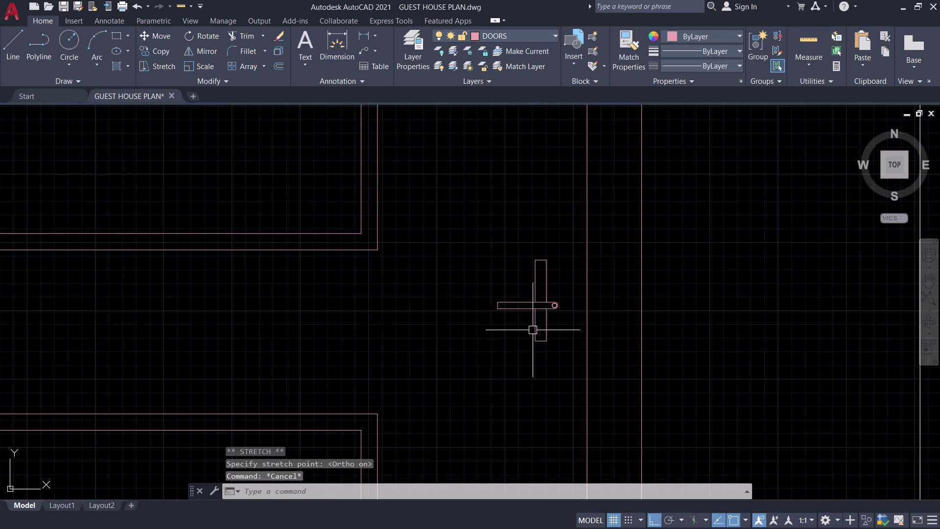
middle_drag(519, 330, 543, 324)
scroll(down, 3)
middle_drag(524, 332, 614, 295)
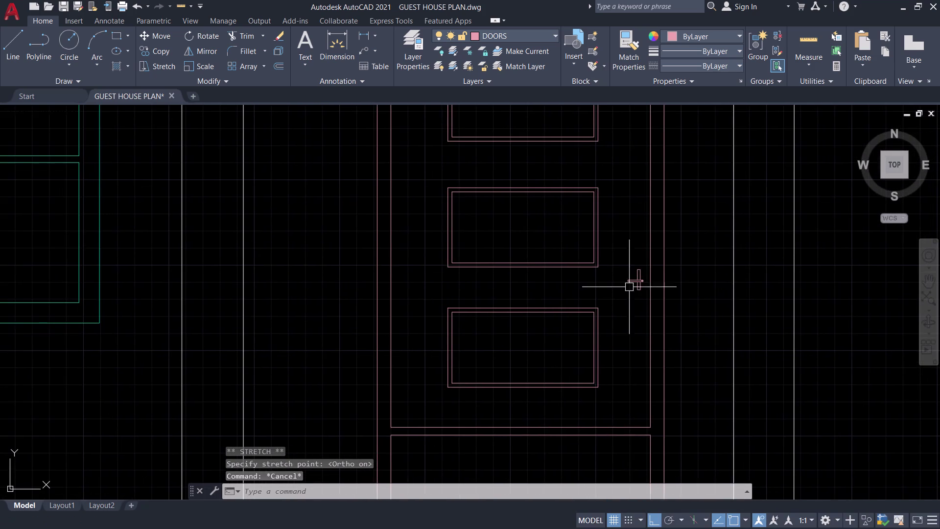
scroll(up, 3)
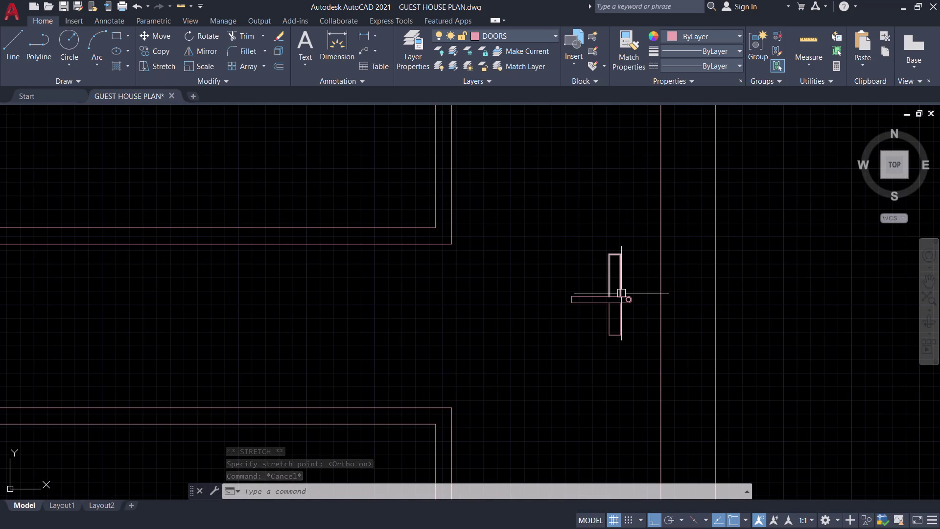
scroll(down, 3)
scroll(down, 3)
middle_drag(606, 295, 630, 355)
middle_drag(625, 387, 721, 326)
scroll(down, 3)
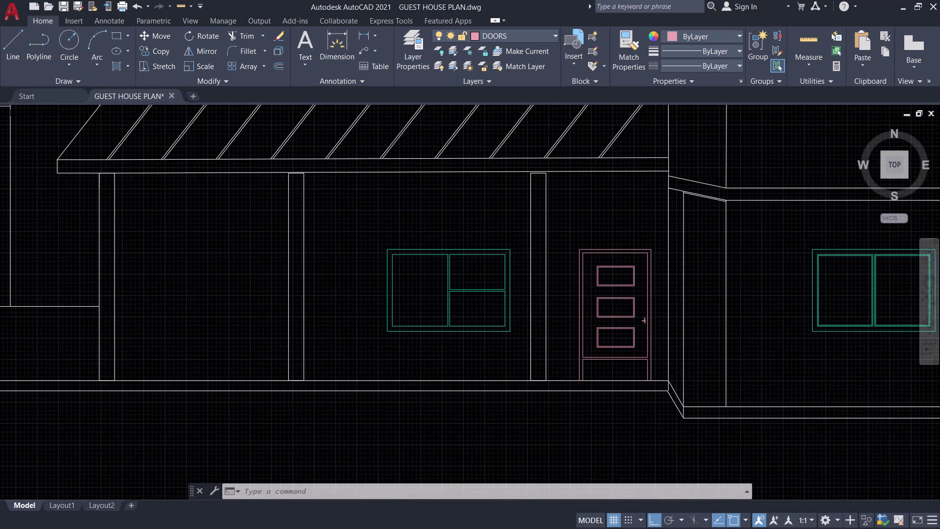
Save the drawing and bring the porch roof strips into view.
key(ctrl+s)
middle_drag(450, 388, 483, 399)
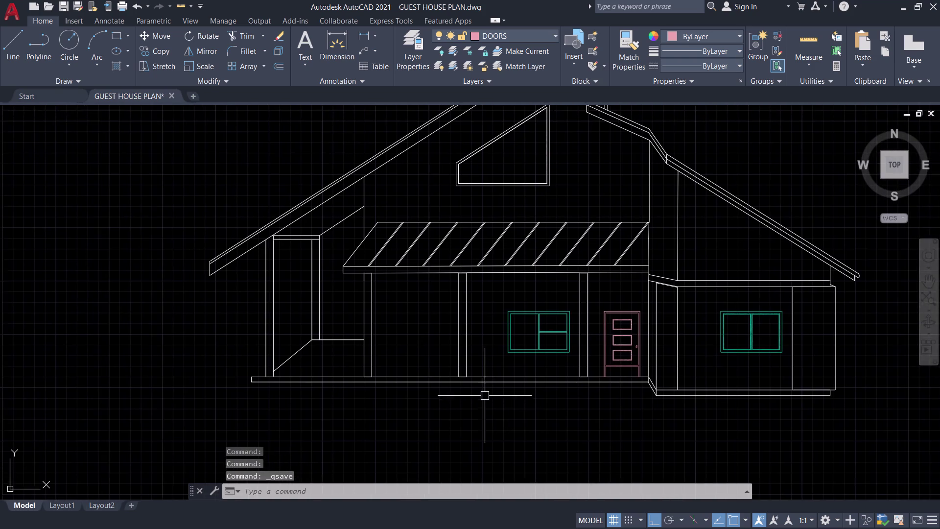
scroll(up, 3)
middle_drag(485, 393, 507, 417)
scroll(down, 3)
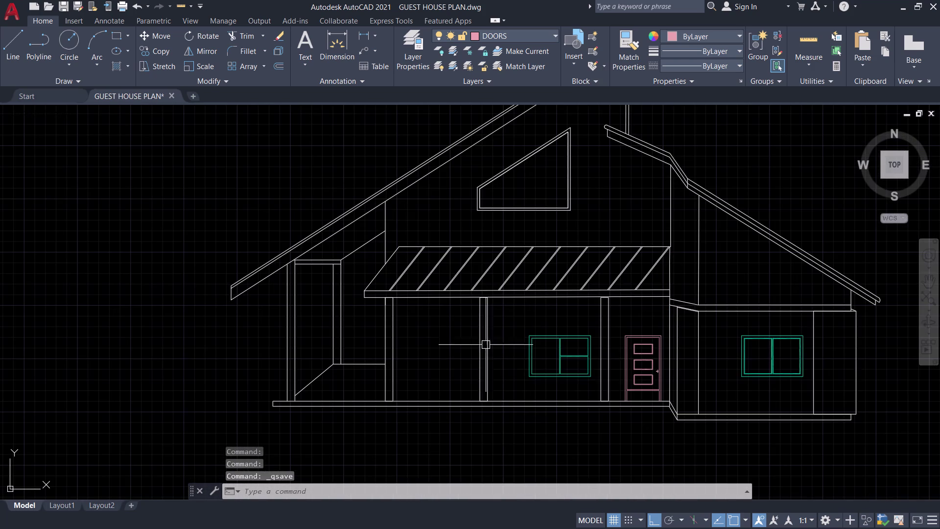
scroll(up, 3)
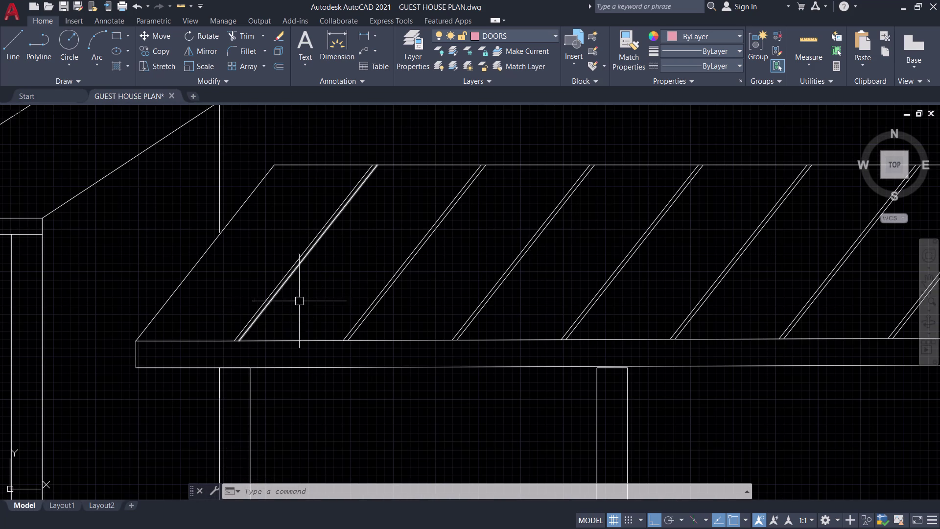
middle_drag(303, 300, 428, 293)
scroll(up, 3)
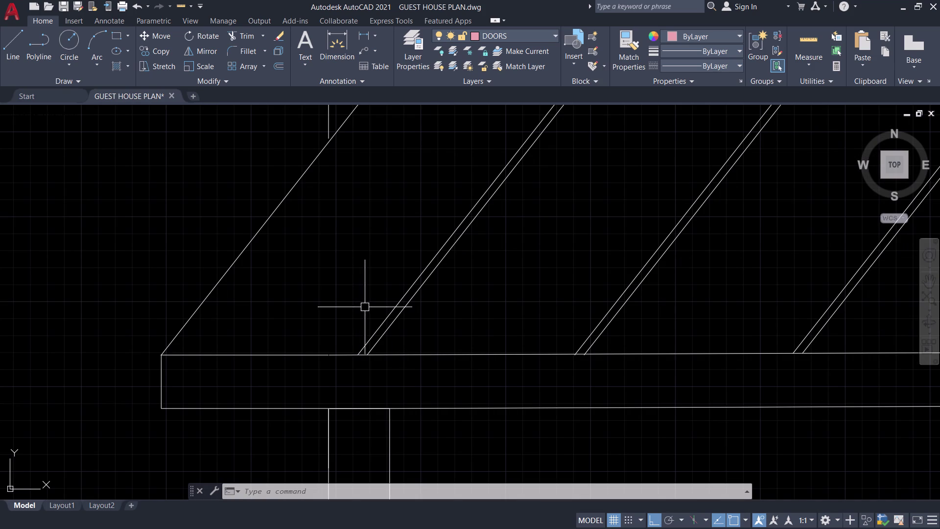
Fillet the first pair of roof-strip lines into a rounded lower end.
key(f)
key(space)
scroll(up, 3)
click(358, 338)
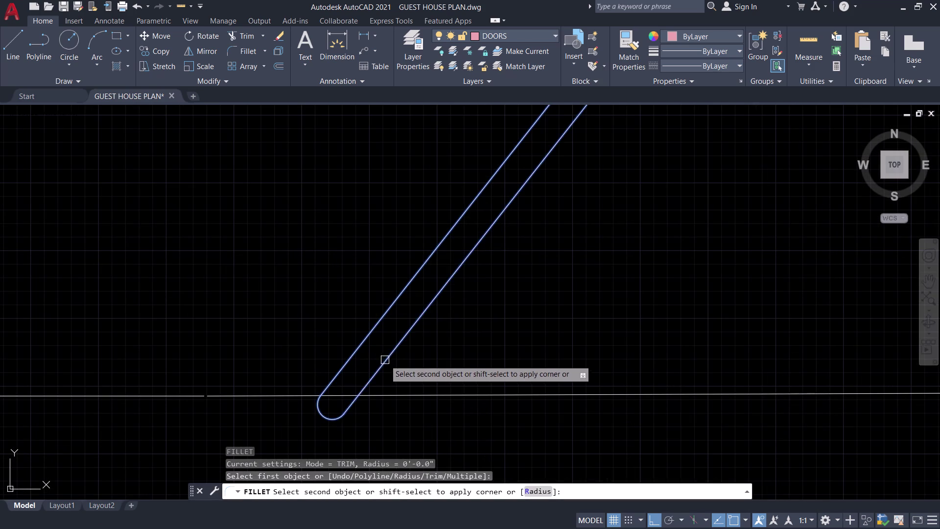
click(384, 360)
scroll(down, 3)
scroll(down, 3)
middle_drag(480, 338, 343, 338)
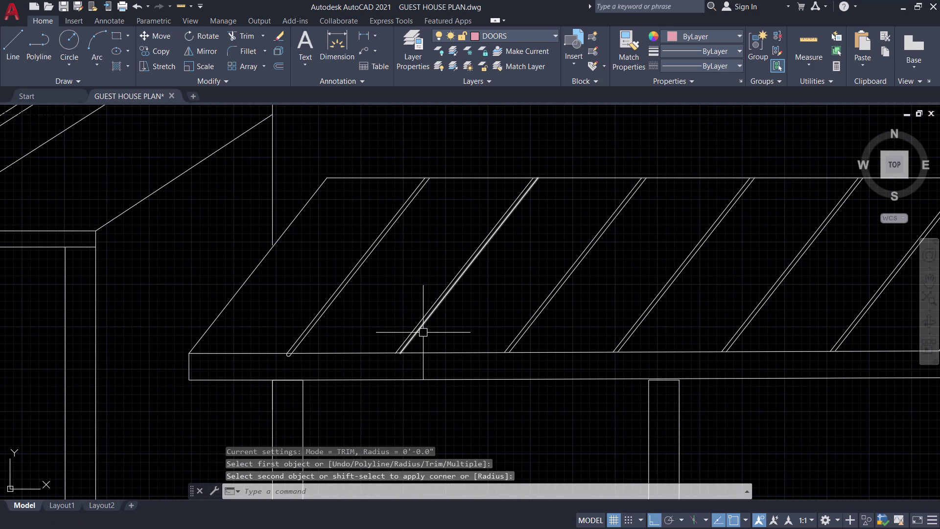
Using FILLET Multiple, round the lower ends of four more roof-strip pairs.
key(space)
scroll(up, 3)
text(M)
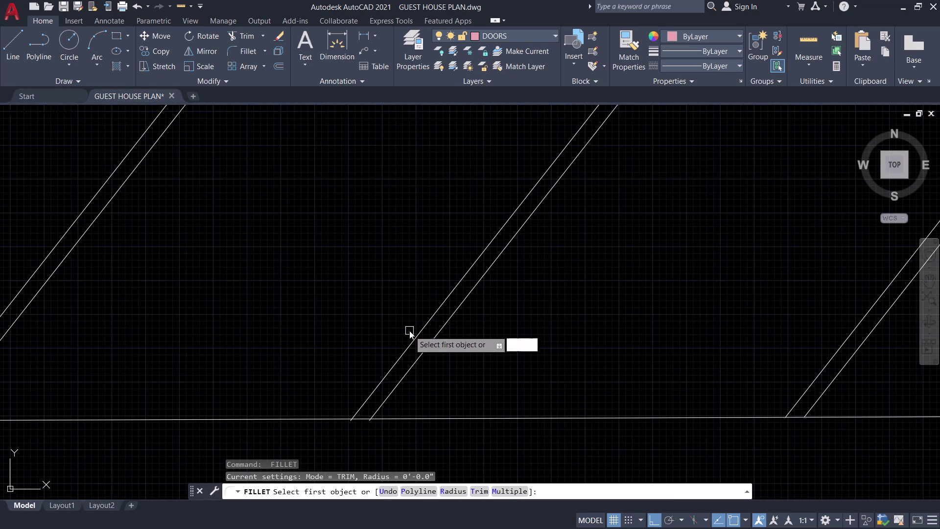
key(space)
click(406, 349)
click(420, 356)
scroll(down, 3)
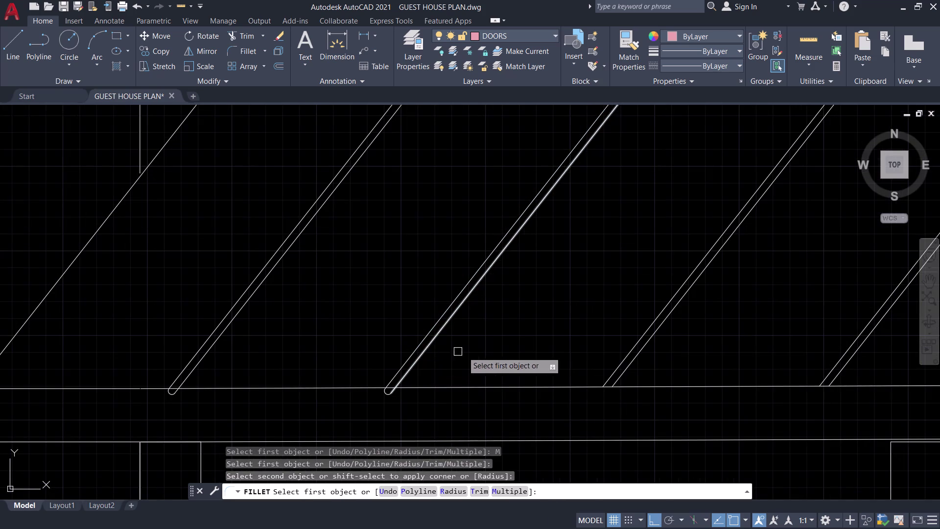
click(620, 360)
click(631, 364)
scroll(down, 3)
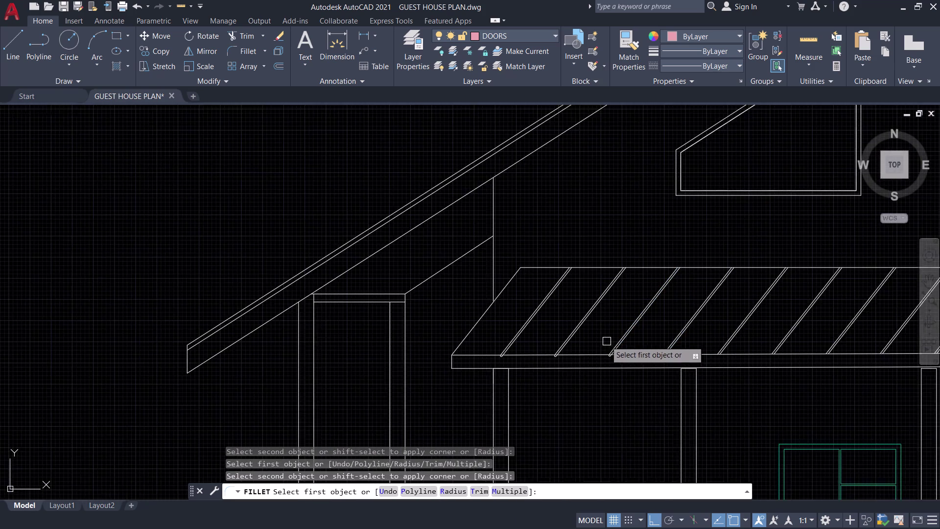
middle_drag(604, 340, 465, 333)
scroll(up, 3)
click(516, 338)
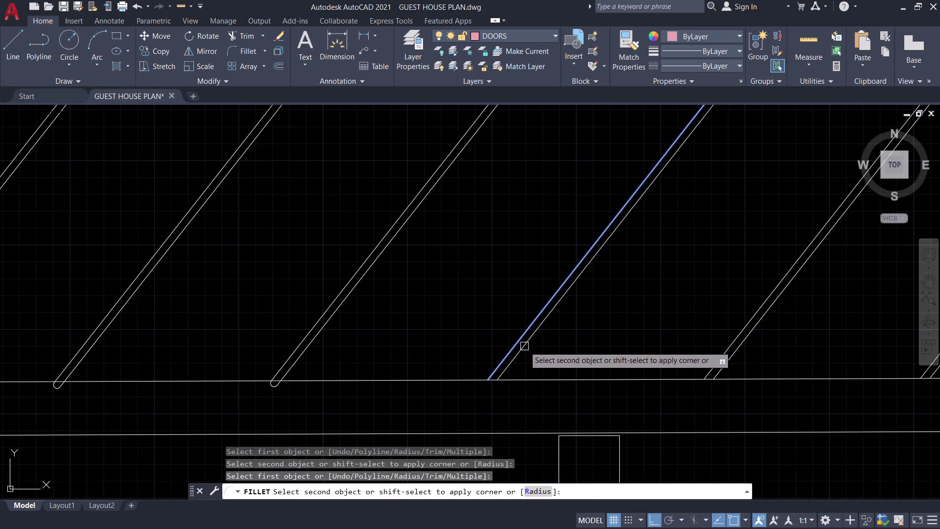
click(523, 344)
click(719, 352)
click(736, 359)
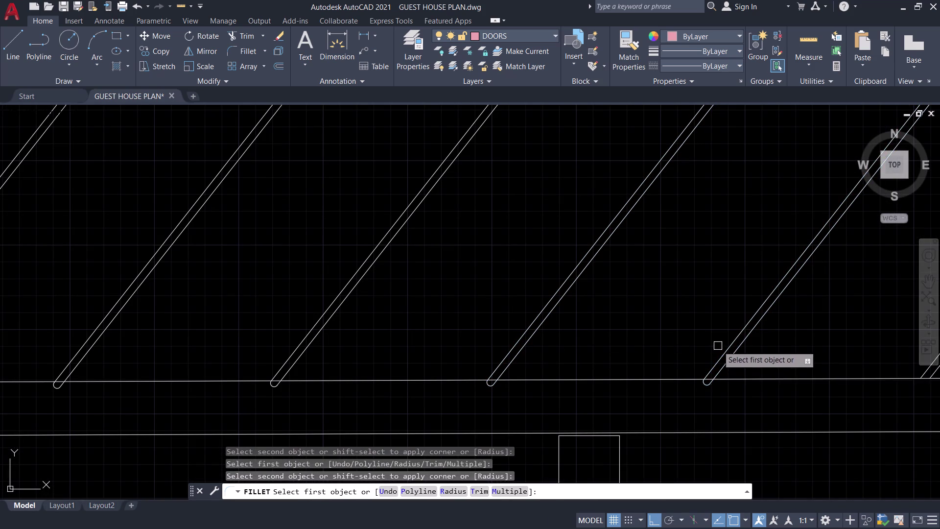
scroll(down, 3)
Round the lower ends of three further roof-strip pairs.
middle_drag(693, 331, 521, 332)
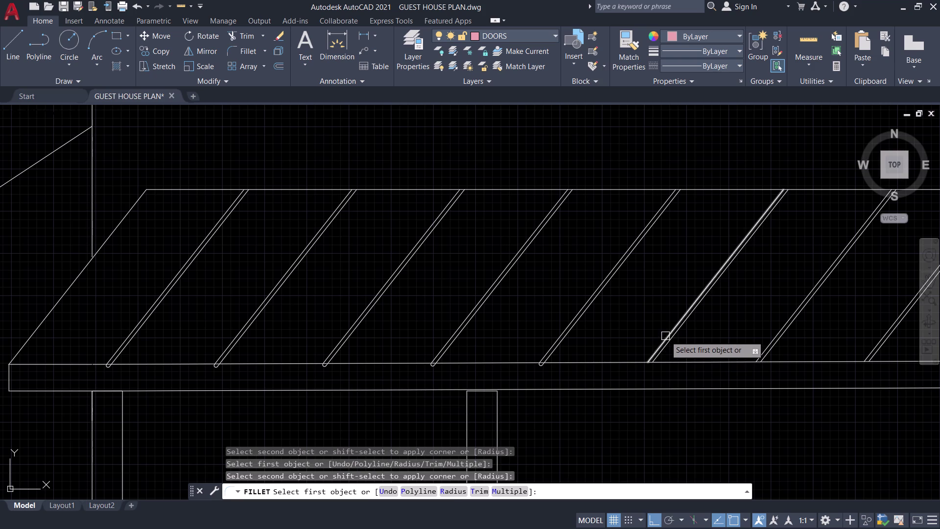
click(665, 336)
click(671, 342)
click(770, 339)
click(777, 346)
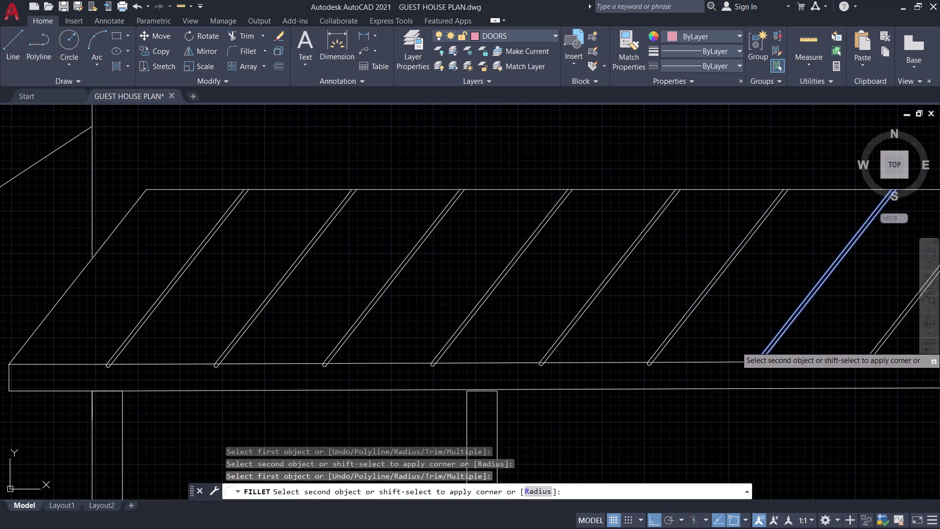
middle_drag(731, 329, 504, 312)
scroll(up, 3)
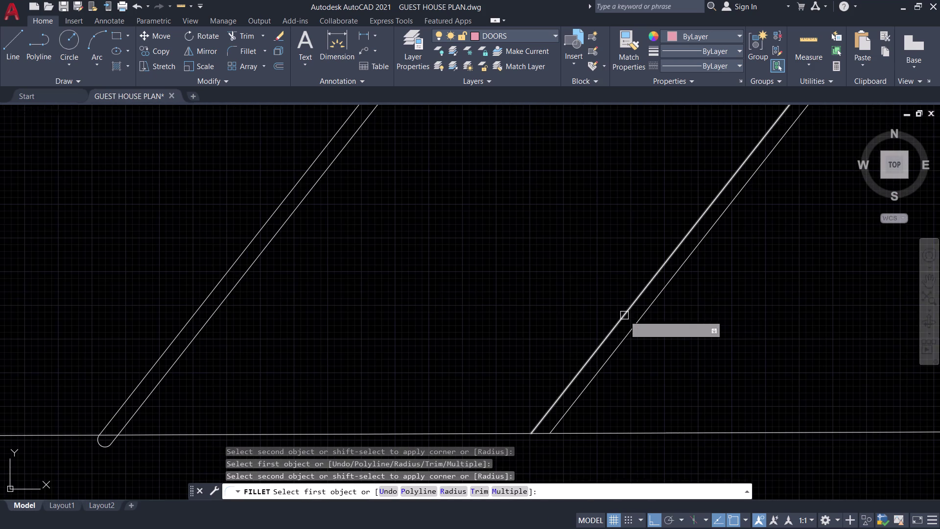
click(624, 315)
click(635, 326)
scroll(down, 3)
Round the last two roof-strip pairs and end the fillet command.
middle_drag(687, 327, 572, 332)
scroll(up, 3)
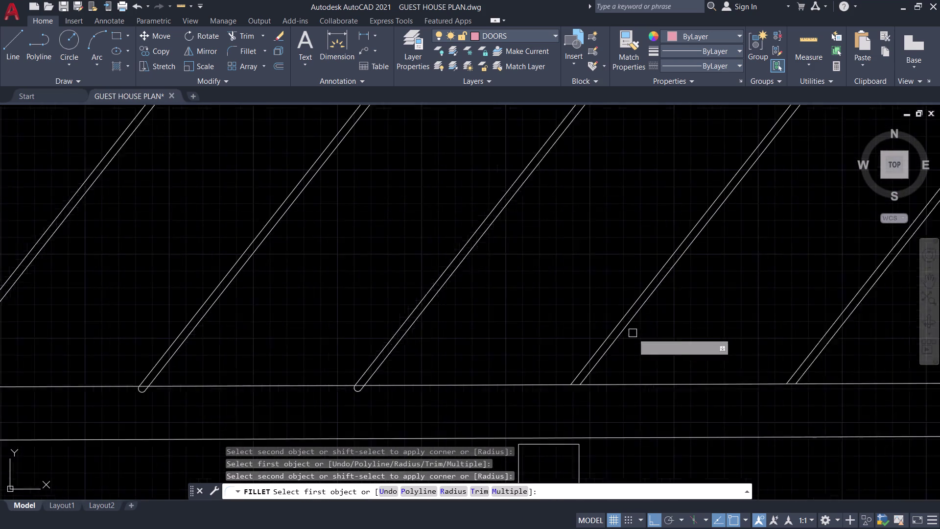
scroll(up, 3)
click(593, 326)
click(610, 337)
scroll(down, 3)
middle_drag(672, 336, 608, 331)
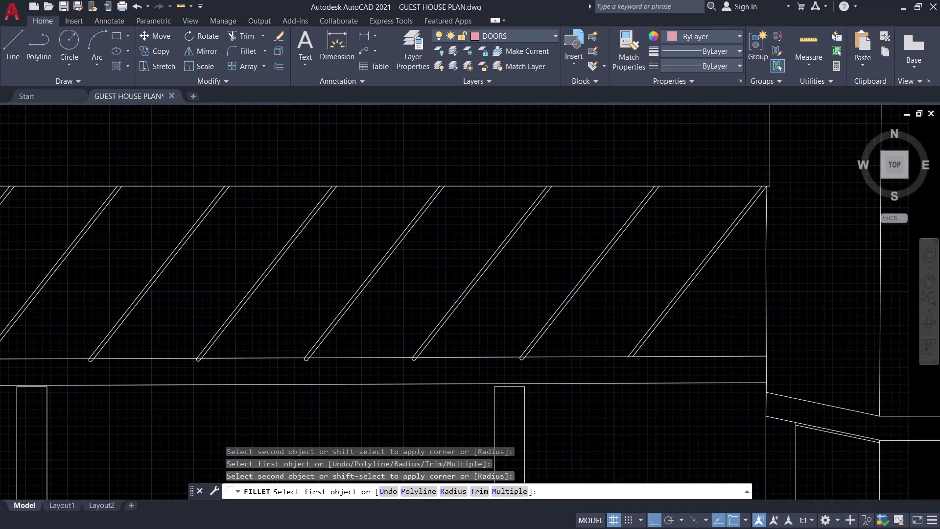
scroll(up, 3)
click(604, 315)
click(615, 331)
scroll(down, 3)
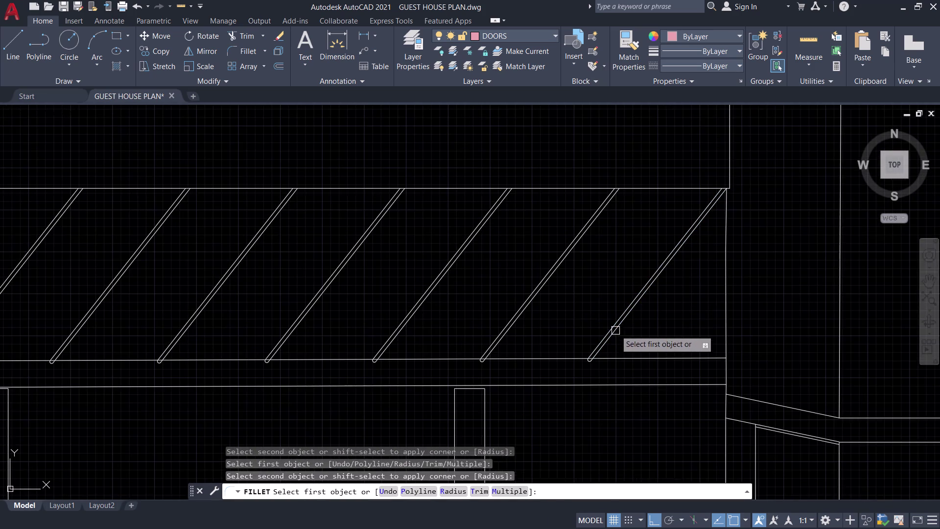
key(Escape)
scroll(down, 3)
middle_drag(591, 314, 666, 310)
Trim the first five rounded board ends protruding below the porch roof edge.
key(t)
key(r)
key(space)
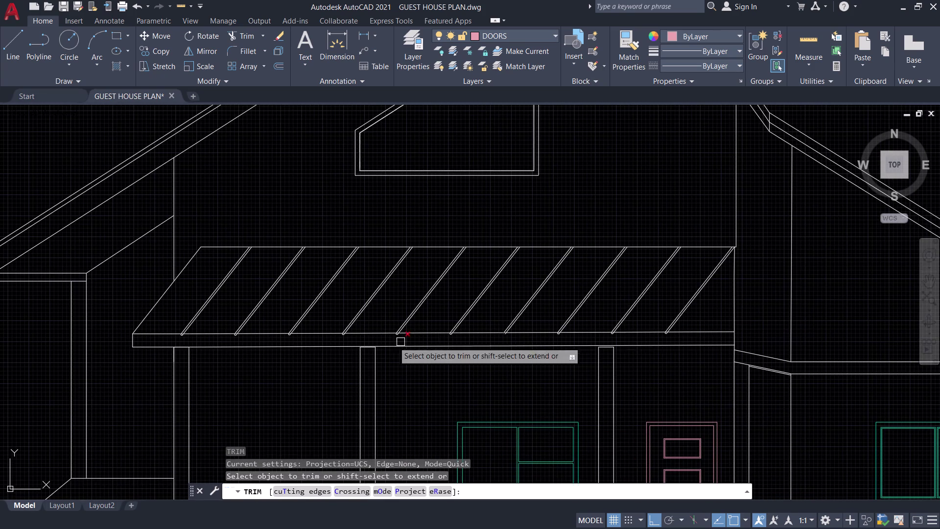
scroll(up, 3)
click(433, 350)
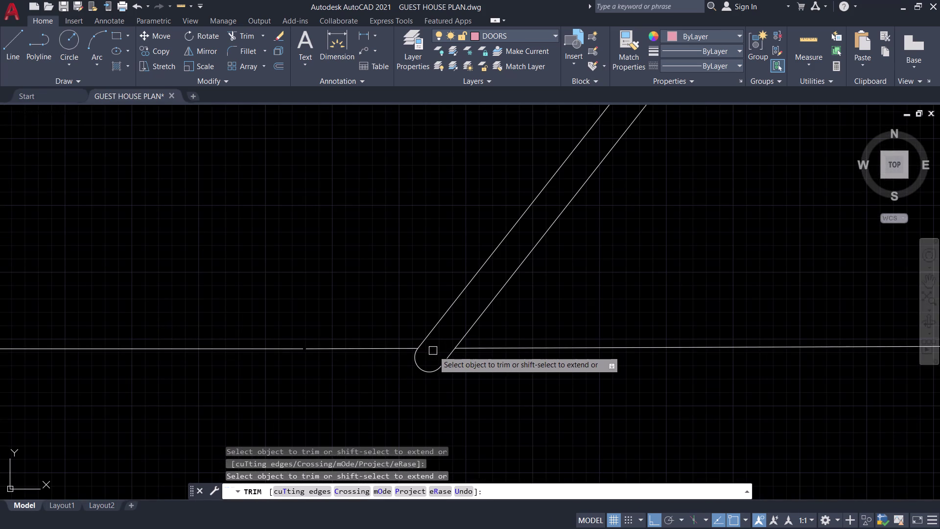
scroll(down, 3)
scroll(up, 3)
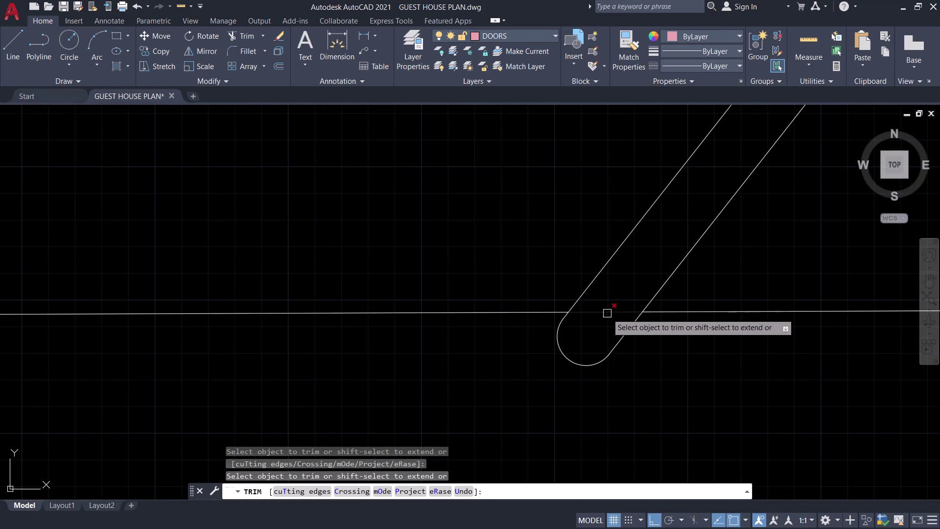
click(607, 313)
scroll(down, 3)
middle_drag(757, 364, 473, 400)
scroll(up, 3)
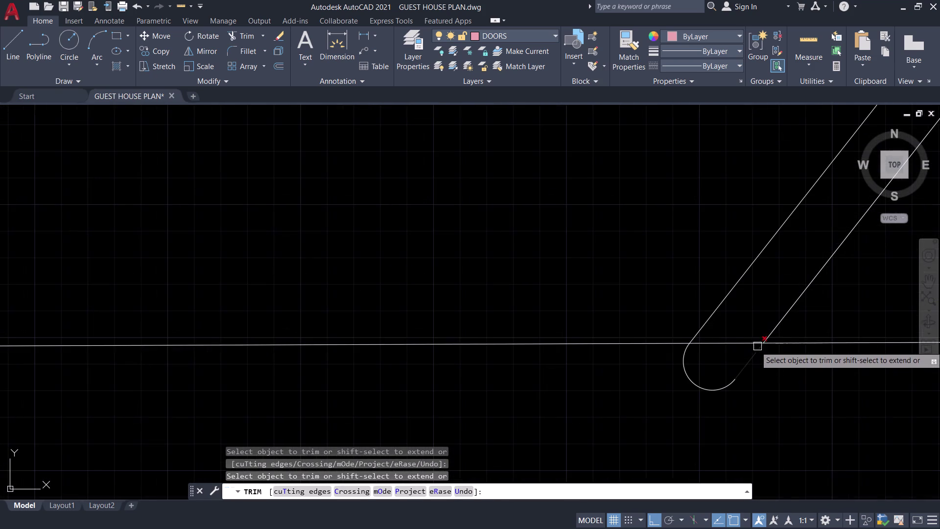
click(729, 344)
scroll(down, 3)
middle_drag(757, 365, 389, 396)
scroll(up, 3)
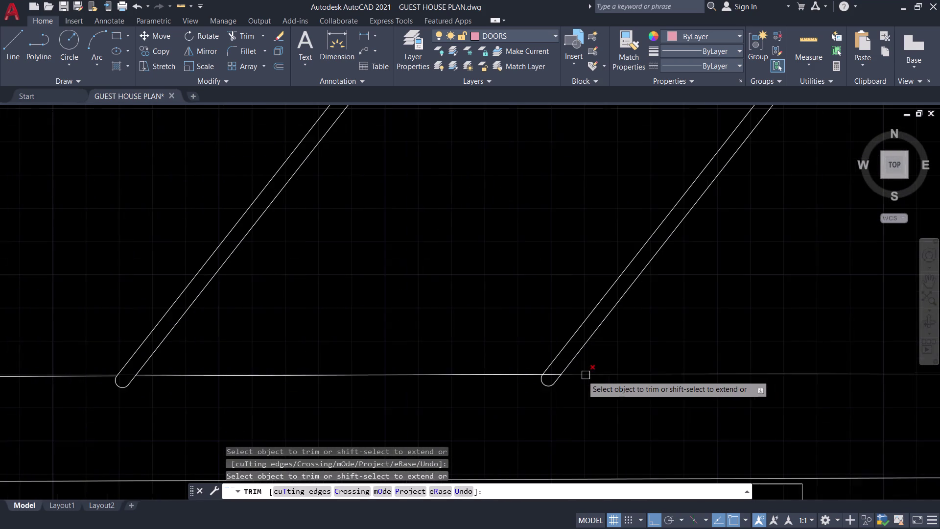
scroll(up, 3)
click(547, 372)
scroll(down, 3)
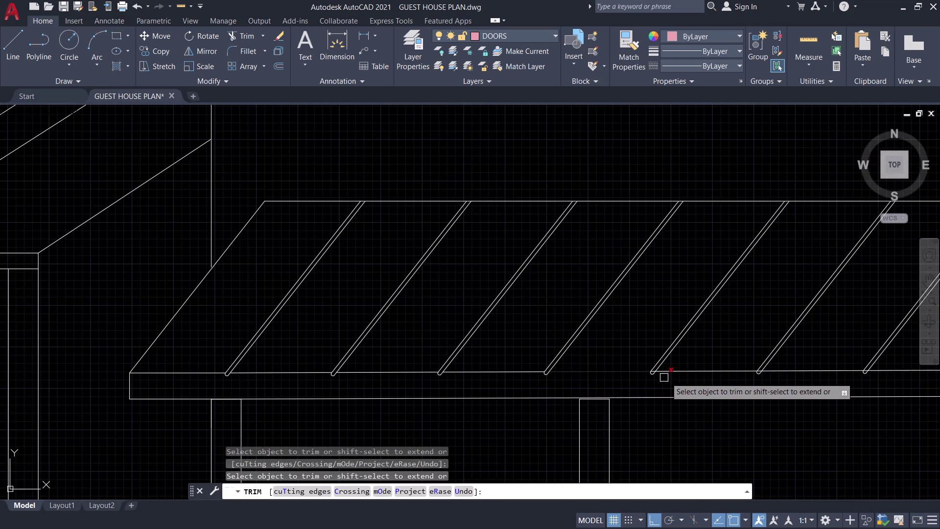
scroll(up, 3)
click(610, 333)
scroll(down, 3)
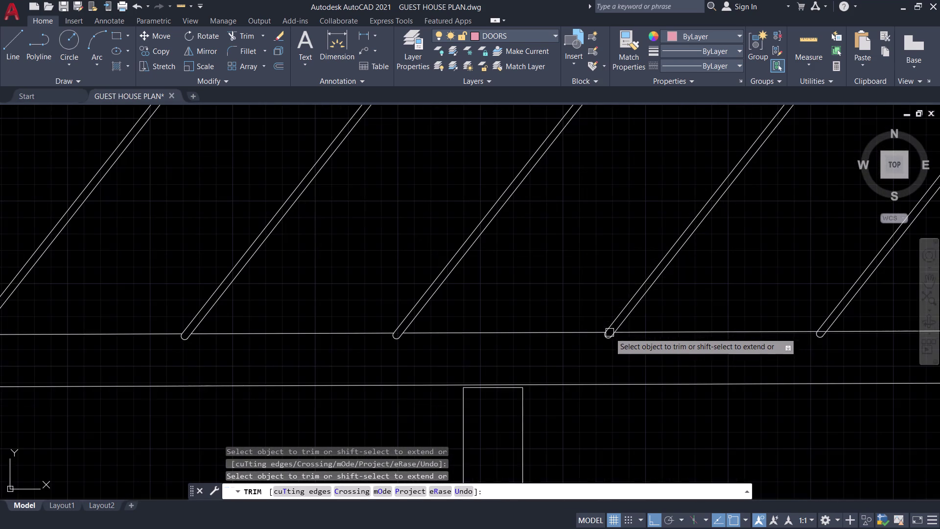
Trim the remaining five protruding board ends and end the trim.
middle_drag(698, 341, 359, 425)
scroll(up, 3)
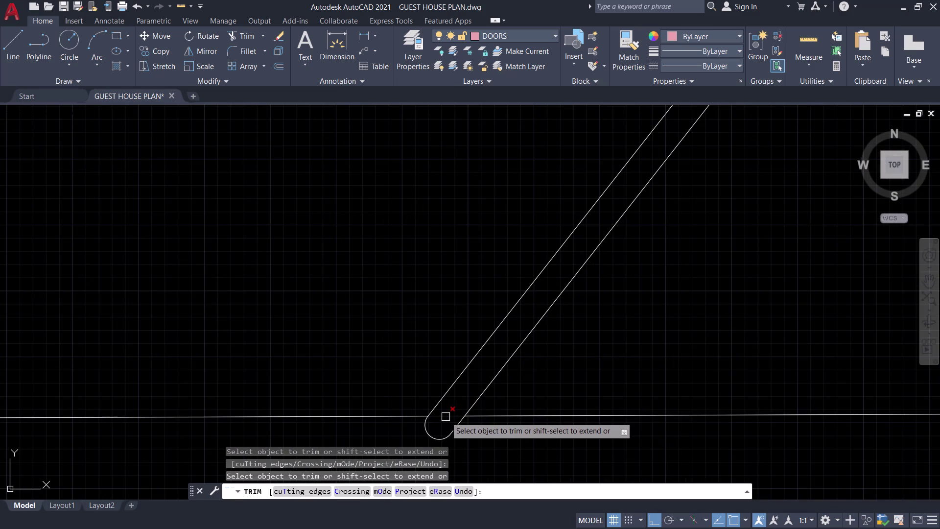
click(442, 416)
scroll(down, 3)
scroll(up, 3)
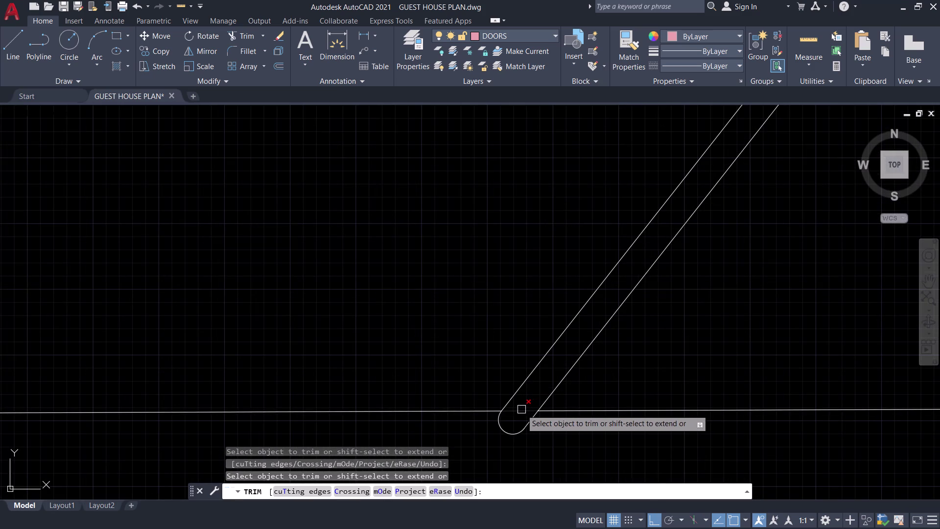
click(521, 409)
scroll(down, 3)
scroll(up, 3)
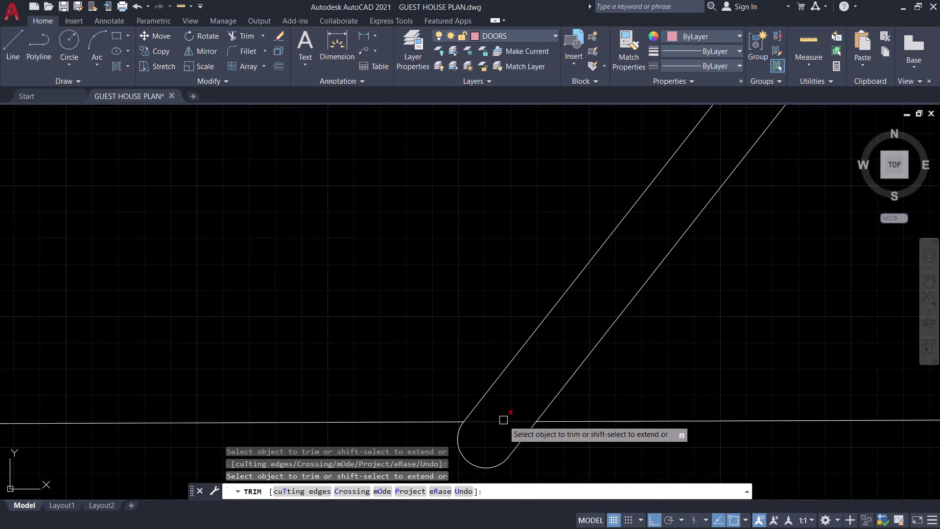
click(503, 420)
scroll(down, 3)
scroll(up, 3)
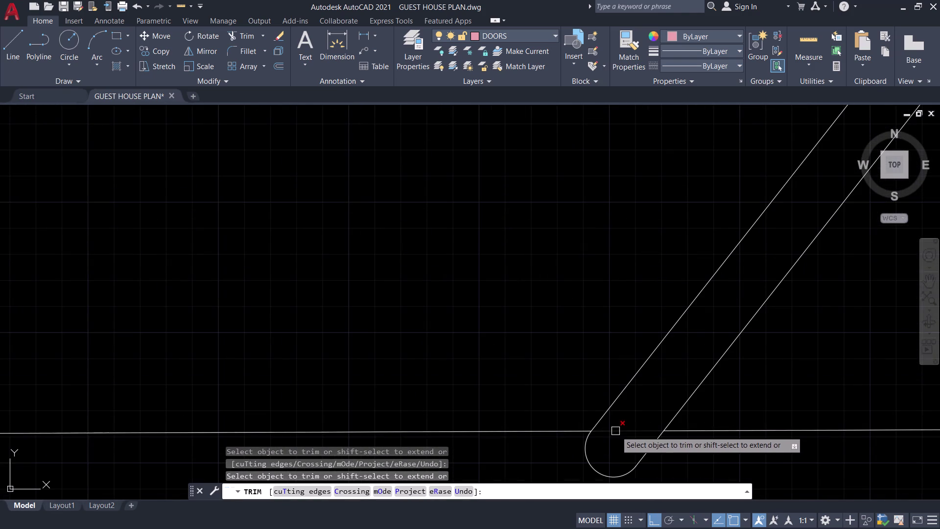
click(616, 431)
scroll(down, 3)
scroll(down, 3)
middle_drag(755, 445, 634, 439)
scroll(up, 3)
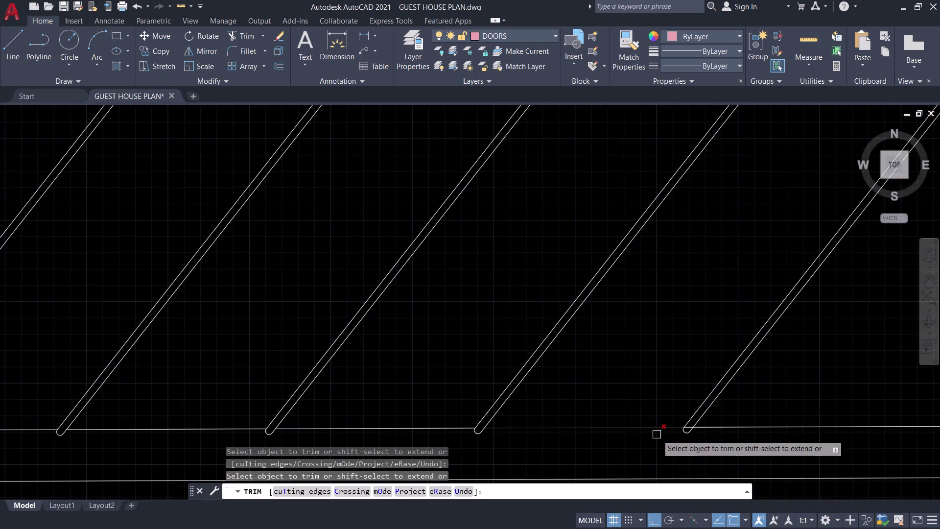
scroll(up, 3)
click(672, 423)
scroll(down, 3)
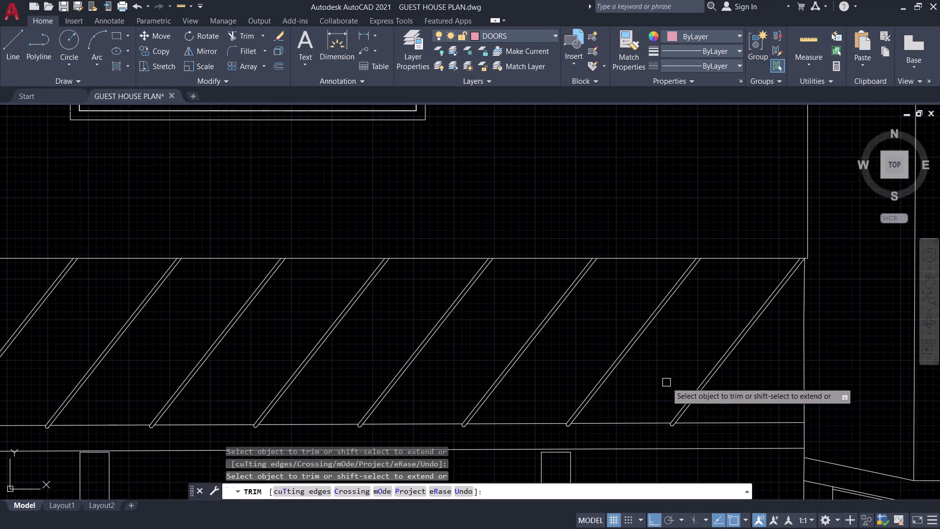
scroll(down, 3)
middle_drag(444, 422, 525, 393)
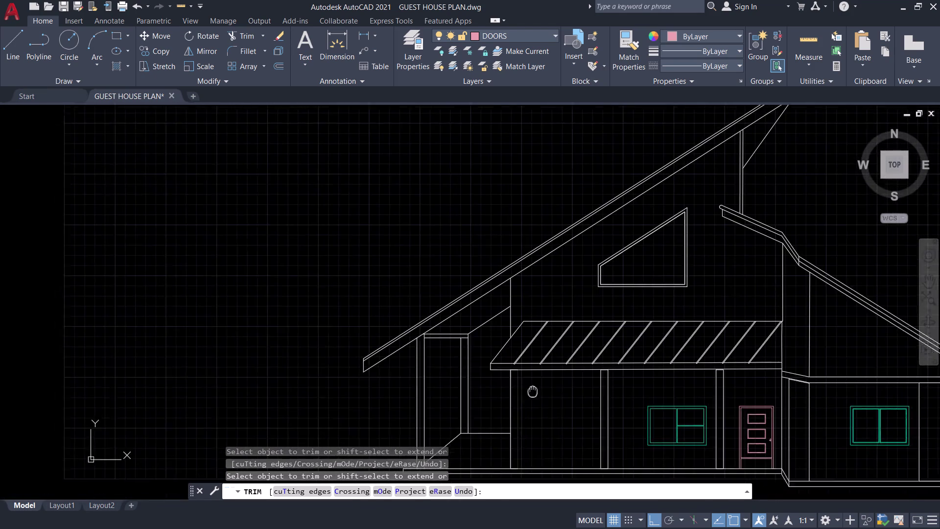
middle_drag(525, 393, 560, 382)
scroll(up, 3)
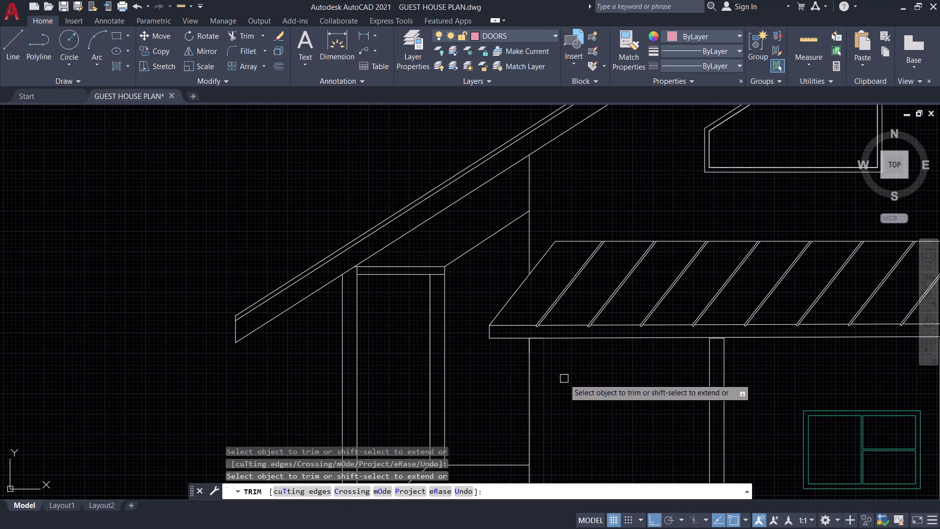
key(Escape)
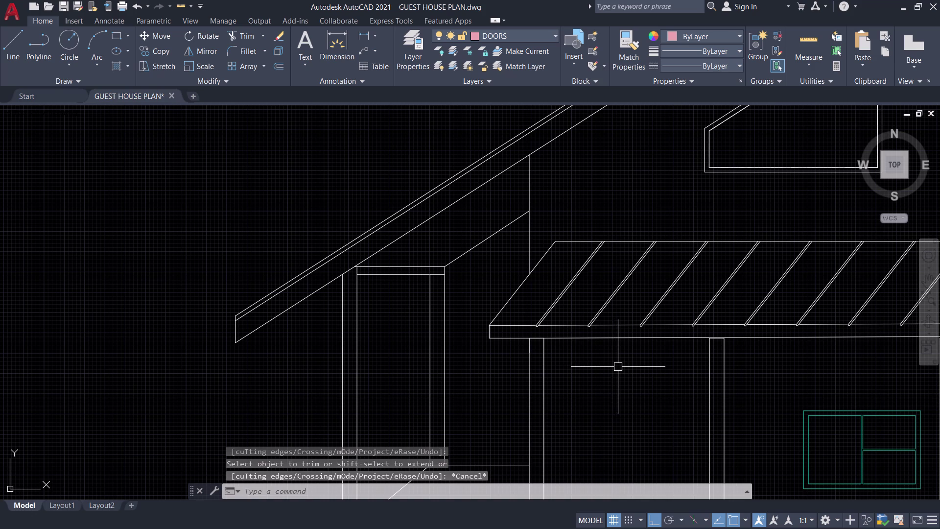
Save the drawing and pan around the side porch base.
key(ctrl+s)
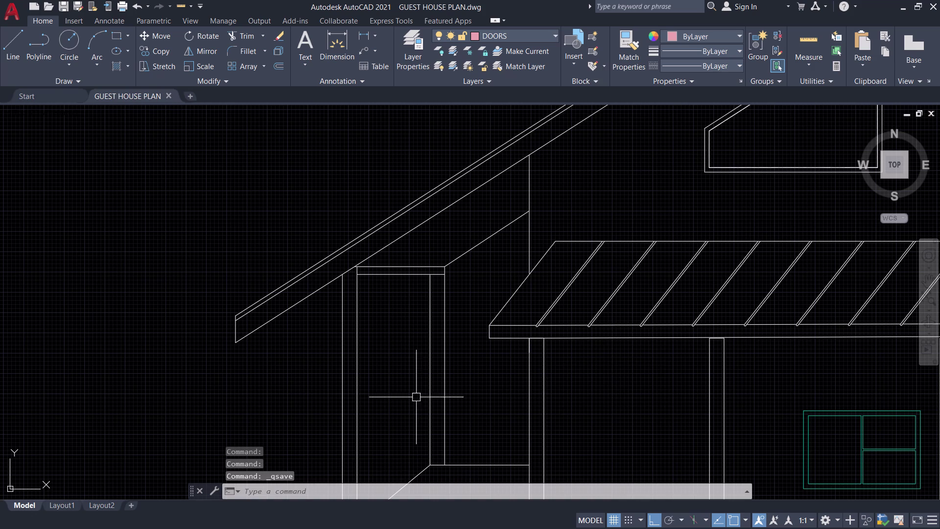
middle_drag(380, 355, 516, 315)
middle_drag(537, 280, 504, 303)
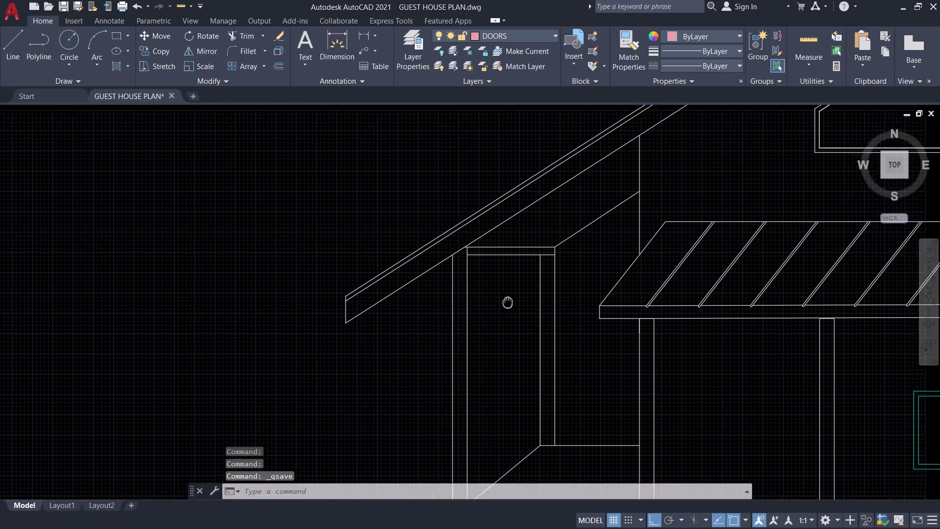
middle_drag(504, 303, 484, 279)
scroll(down, 3)
middle_drag(478, 364, 484, 327)
scroll(up, 3)
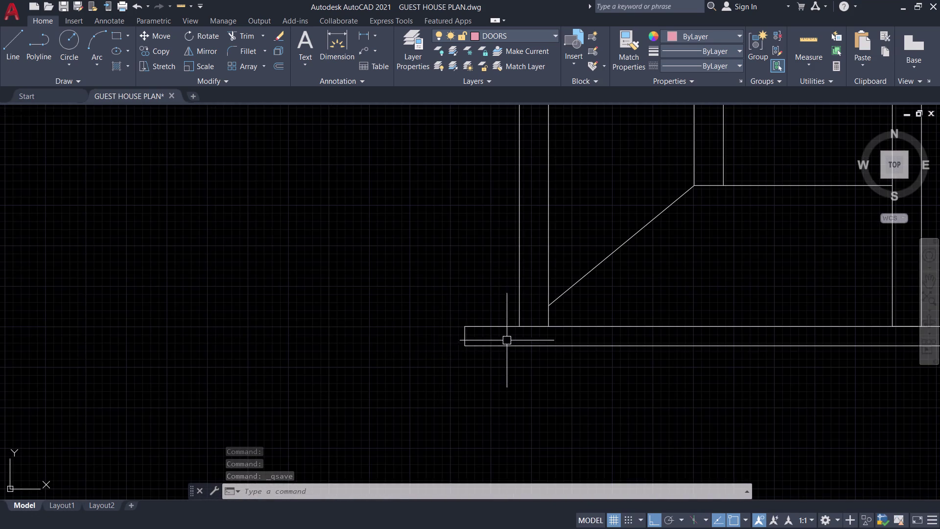
Save again, frame the front elevation, and expand the layer dropdown.
middle_drag(505, 376, 431, 439)
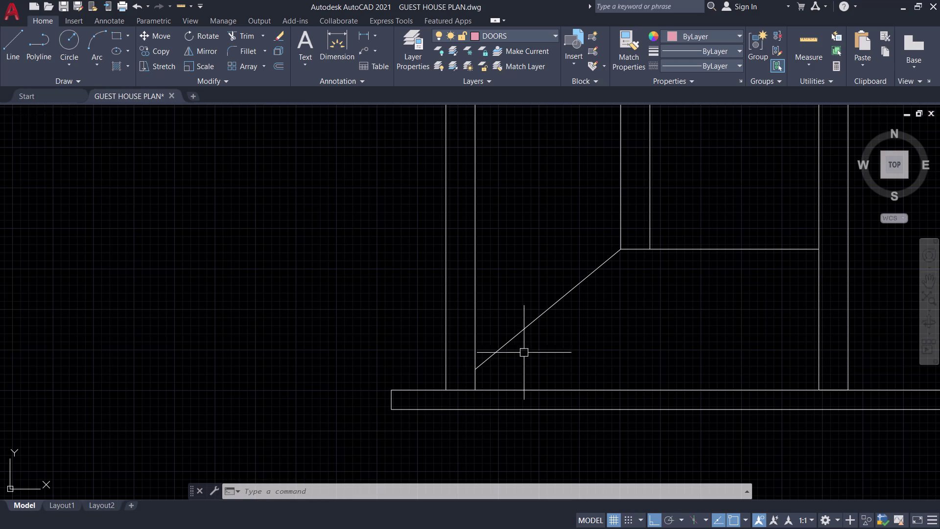
scroll(down, 3)
middle_drag(614, 307, 552, 323)
scroll(down, 3)
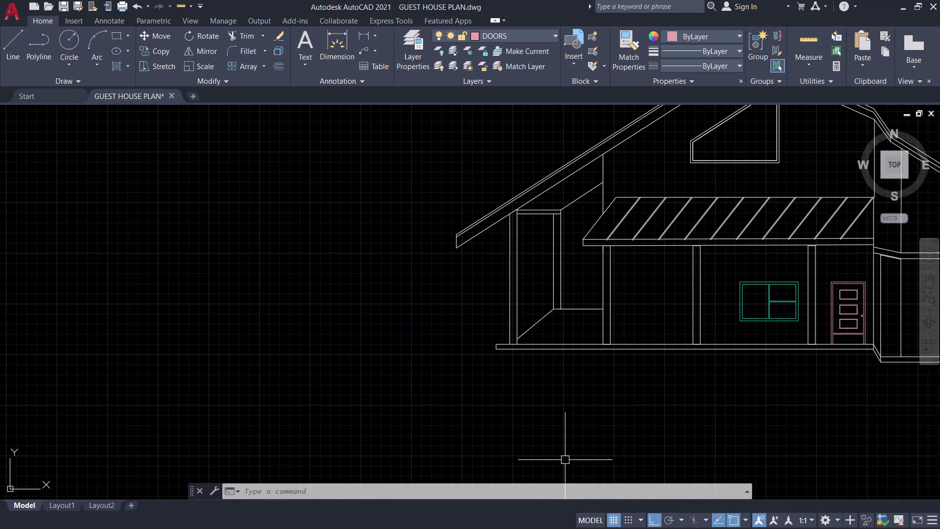
middle_drag(564, 456, 446, 441)
key(ctrl+s)
middle_drag(500, 417, 404, 472)
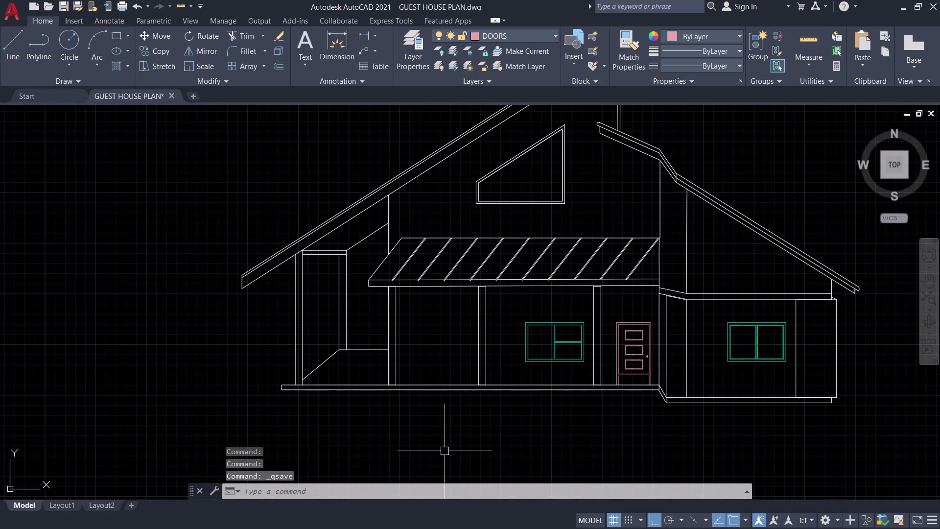
middle_drag(491, 433, 500, 463)
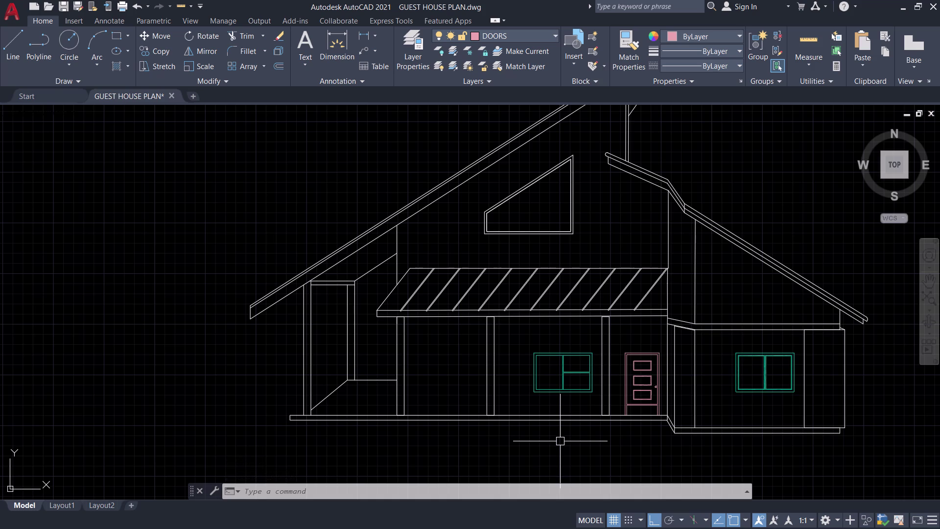
scroll(up, 3)
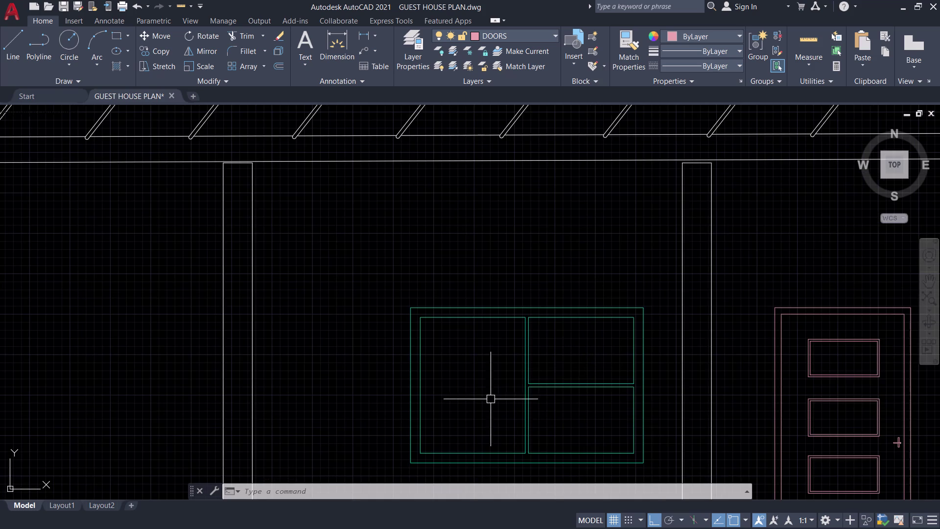
click(532, 33)
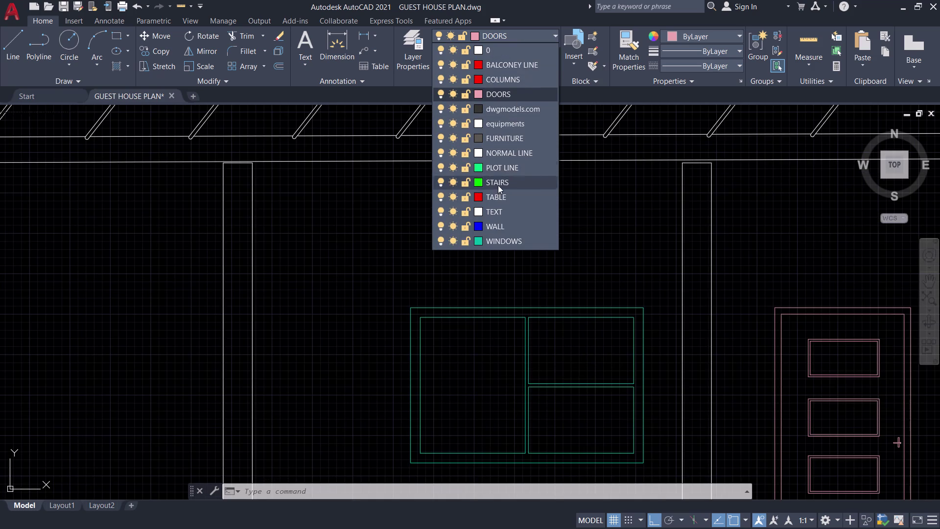
Make NORMAL LINE current and draw the first diagonal reflection line with Ortho off.
click(512, 154)
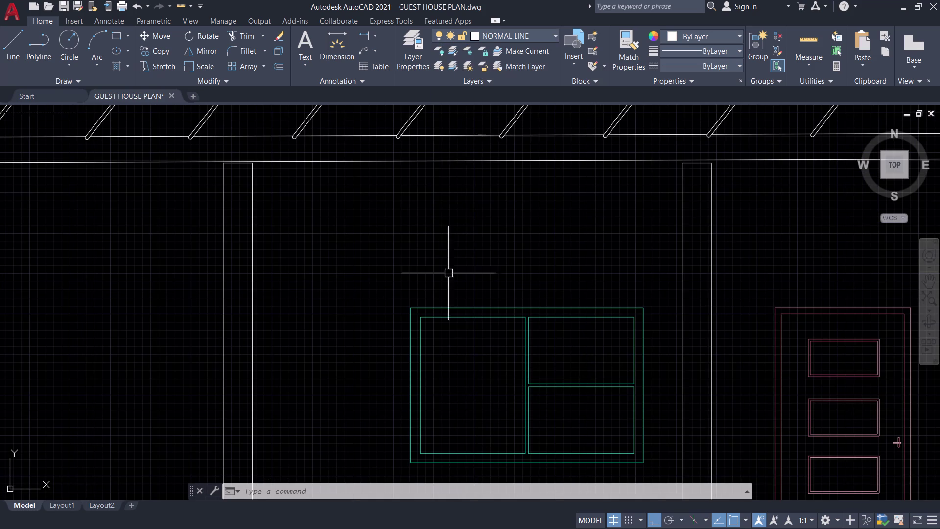
key(l)
key(space)
scroll(up, 3)
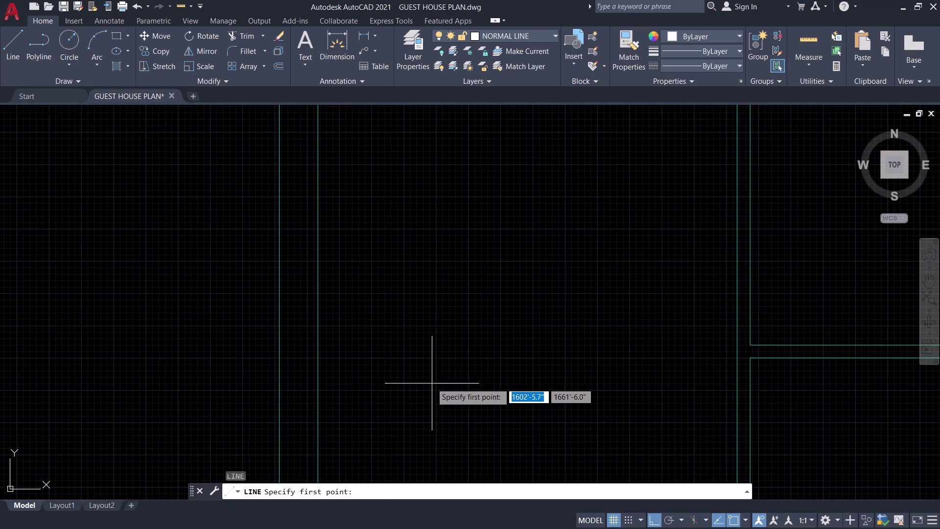
scroll(down, 3)
click(439, 397)
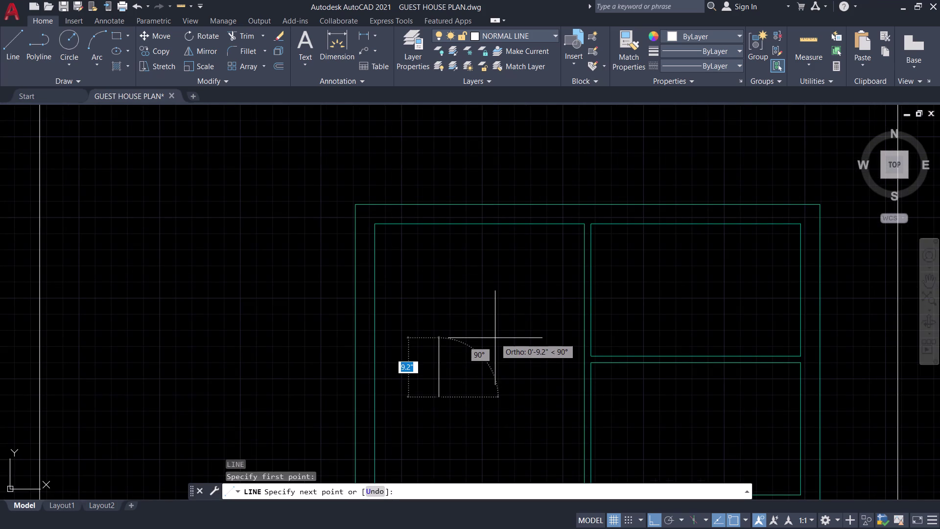
key(ctrl+l)
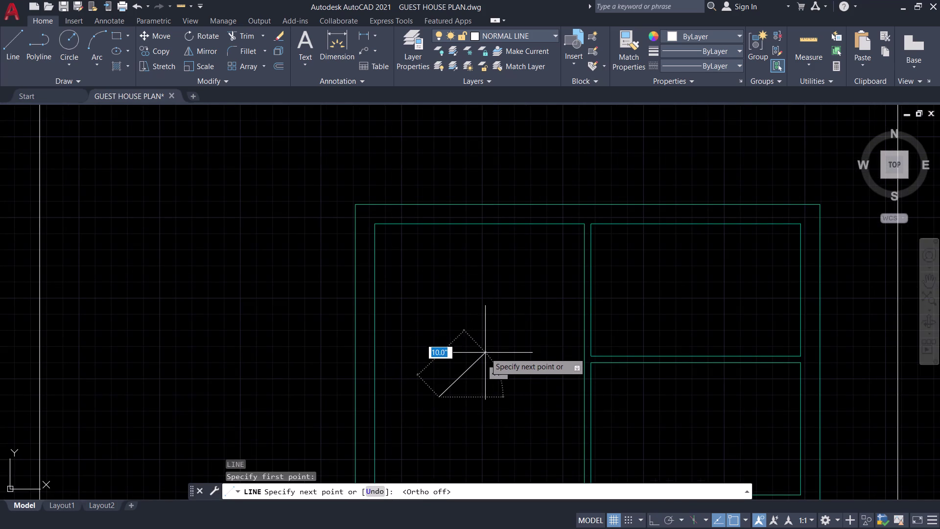
click(474, 358)
key(space)
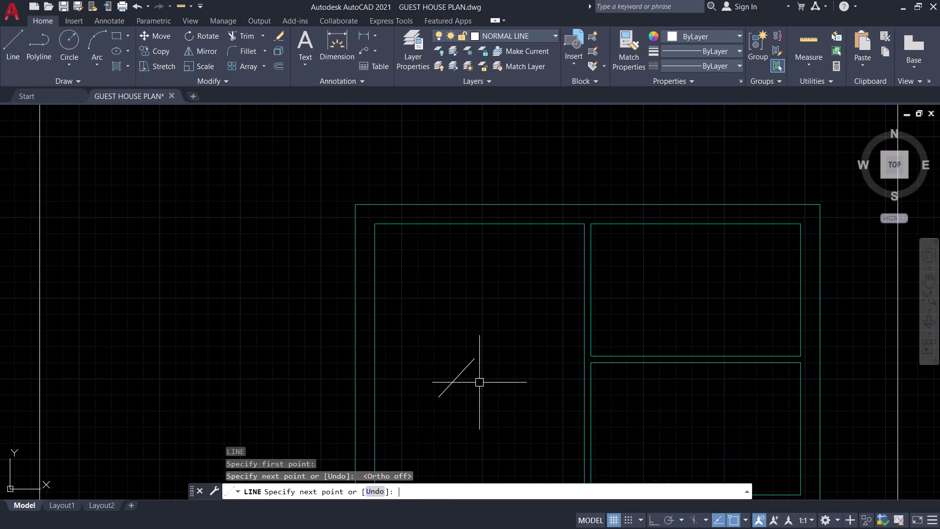
Draw a second, longer diagonal reflection line and a short third one.
scroll(down, 3)
key(space)
middle_drag(468, 397, 461, 374)
scroll(up, 3)
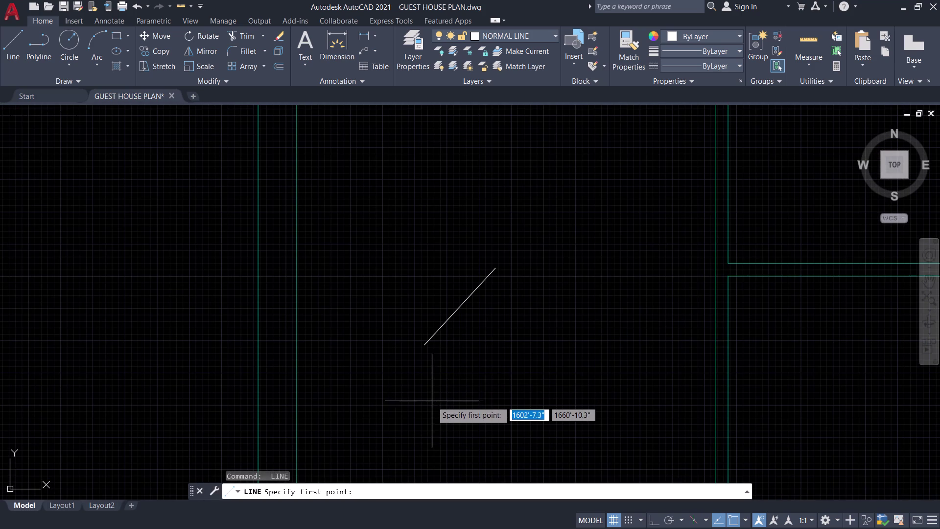
drag(416, 415, 427, 409)
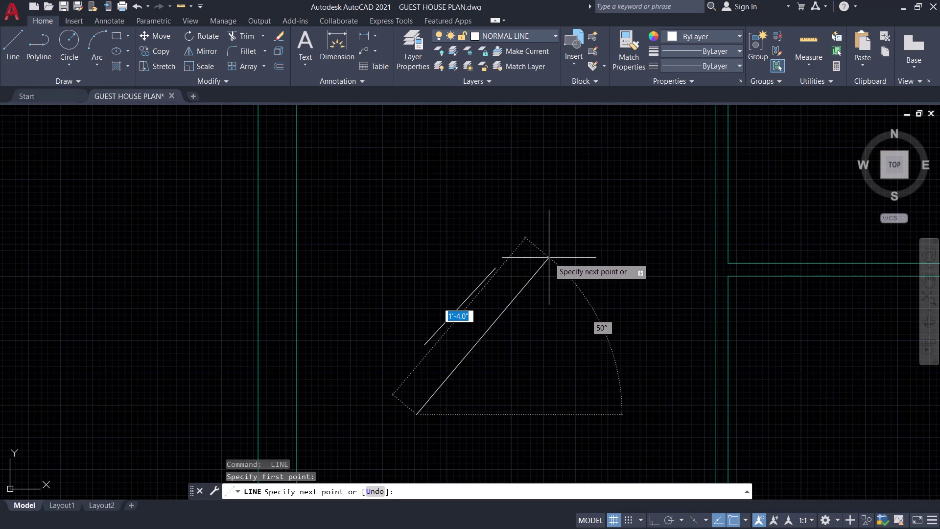
click(558, 251)
key(space)
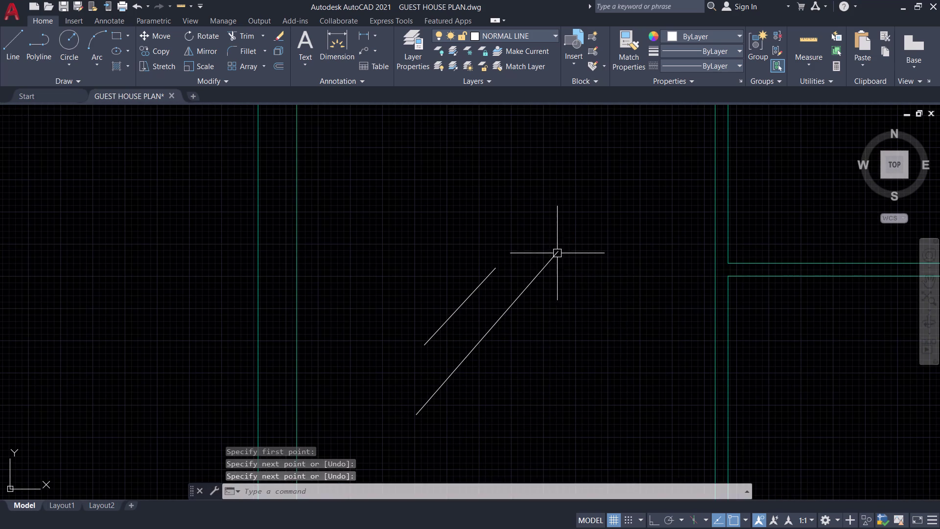
scroll(down, 3)
key(space)
scroll(up, 3)
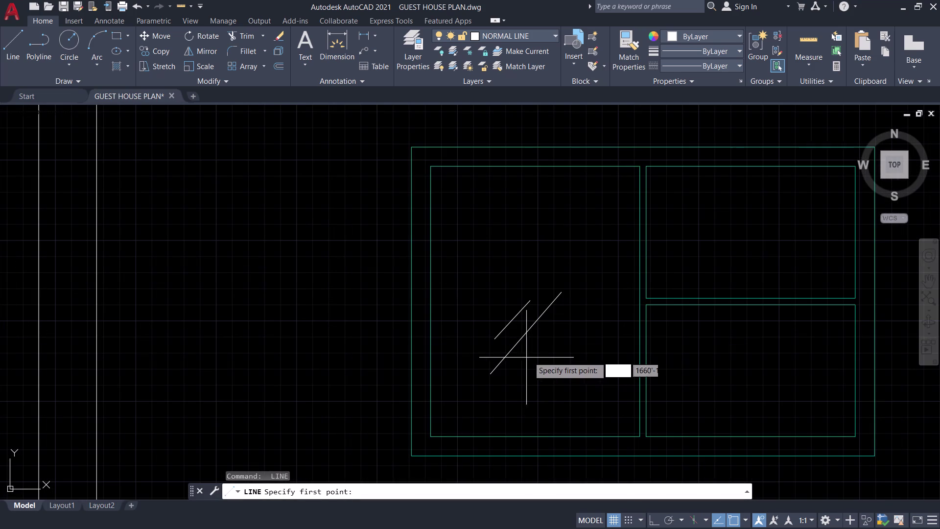
click(522, 361)
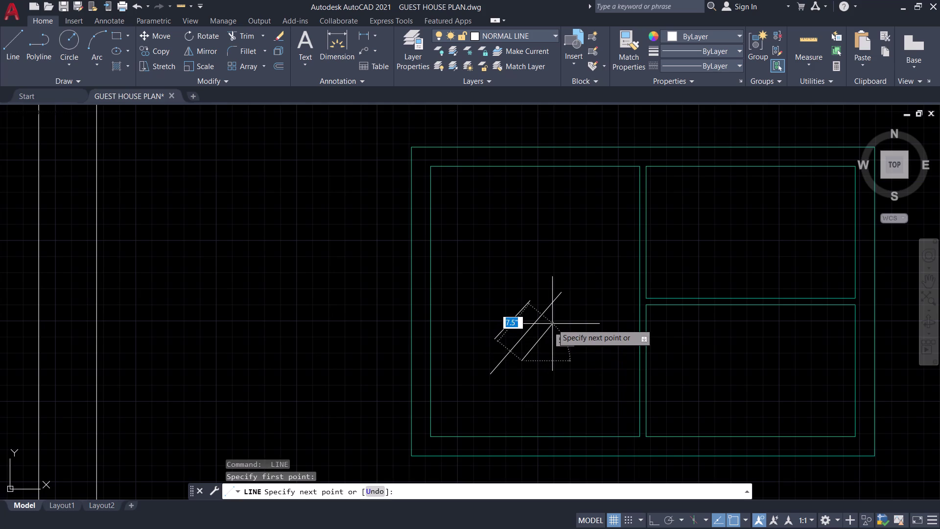
click(553, 323)
key(space)
Move the three reflection lines to the centre of the left pane.
scroll(down, 3)
drag(560, 353, 552, 351)
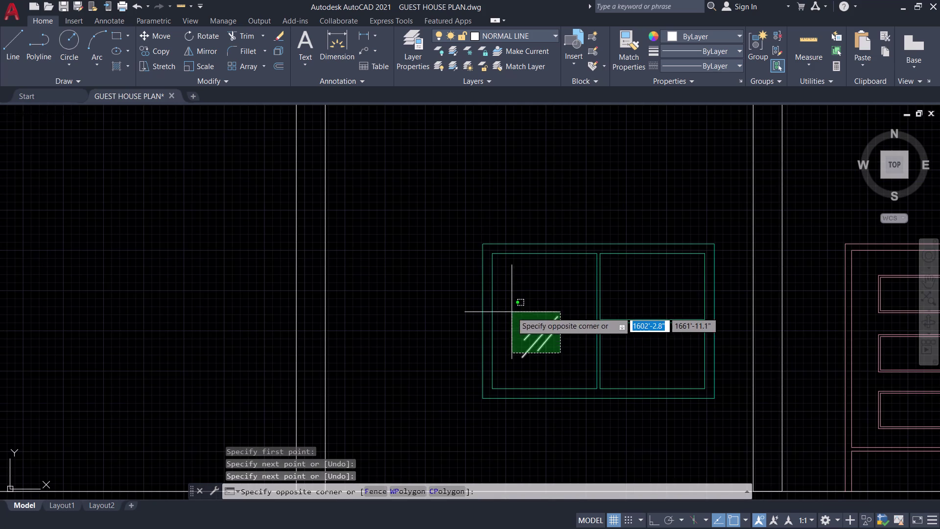
click(520, 311)
scroll(up, 3)
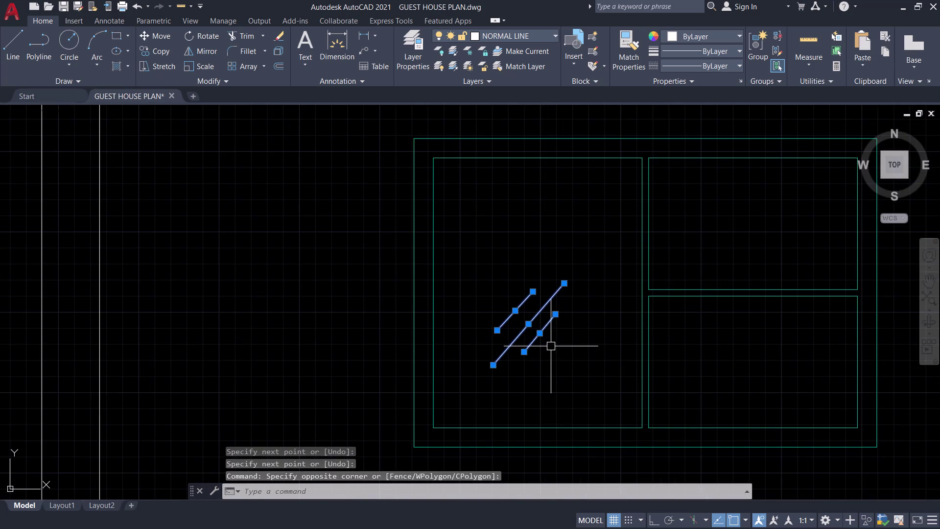
text(G)
key(space)
click(537, 342)
key(m)
key(space)
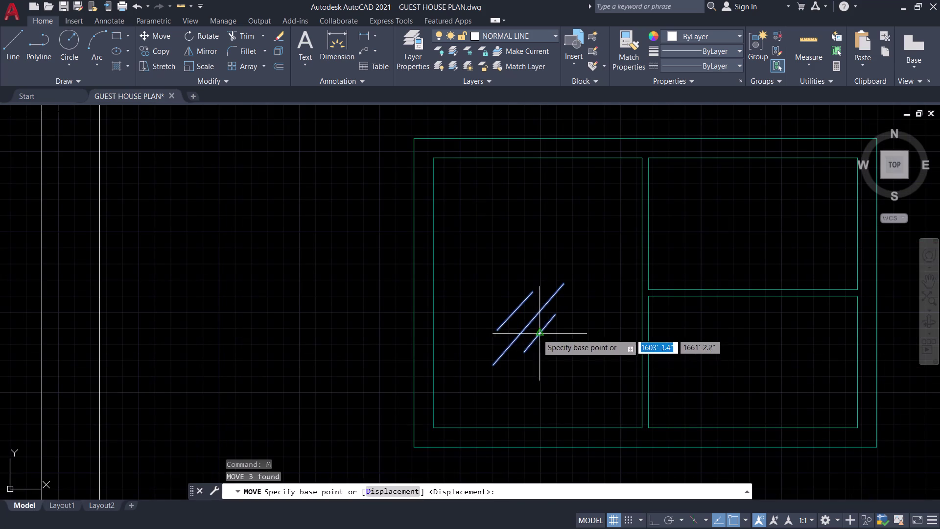
click(531, 322)
click(536, 288)
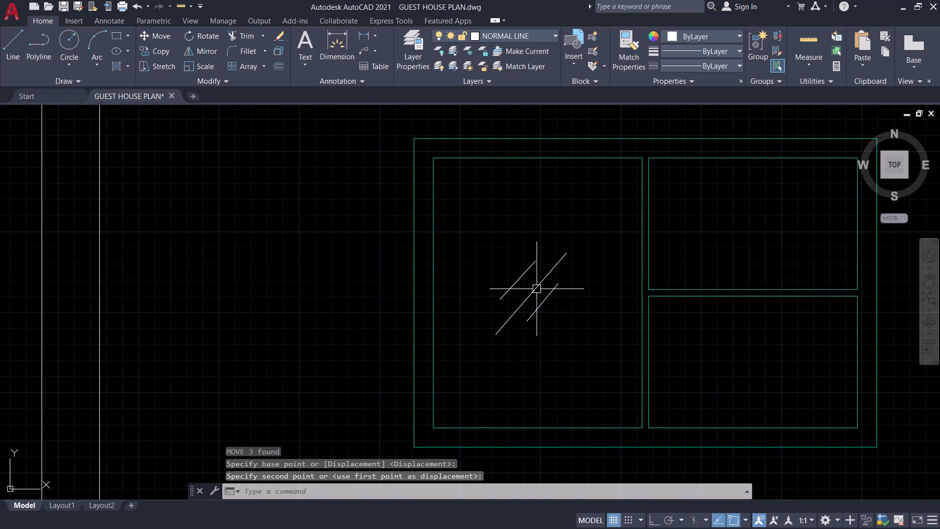
Select the three reflection lines and begin copying them from a base point.
drag(564, 322, 550, 306)
click(505, 256)
key(c)
text(O)
key(space)
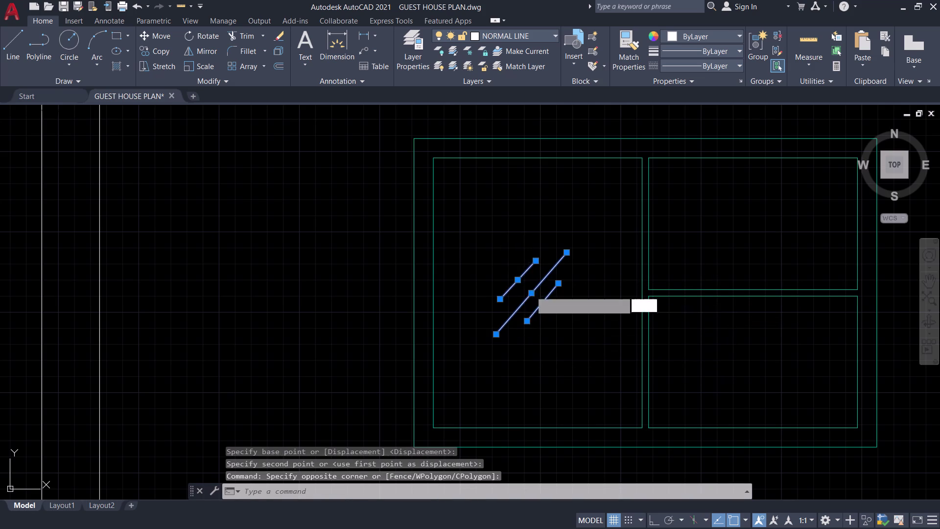
click(529, 292)
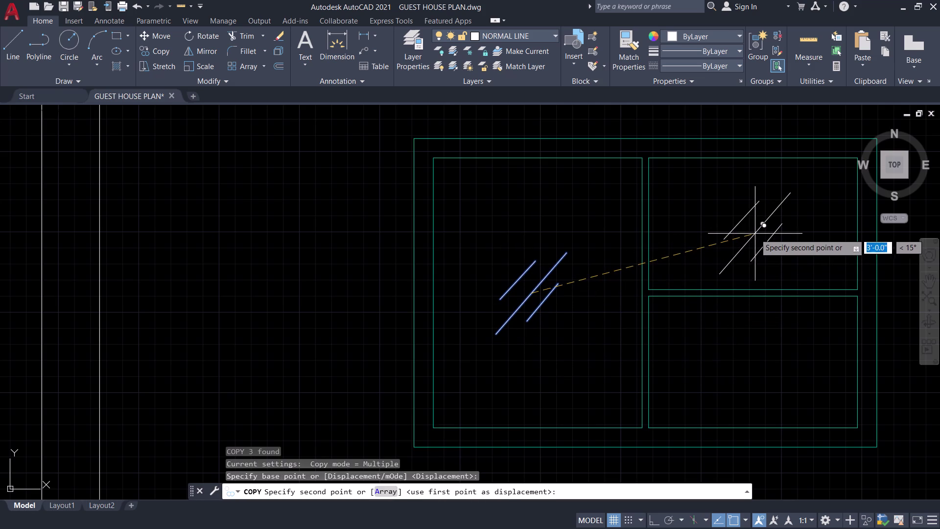
Place reflection copies in the porch window's right panes and the gable window.
click(759, 227)
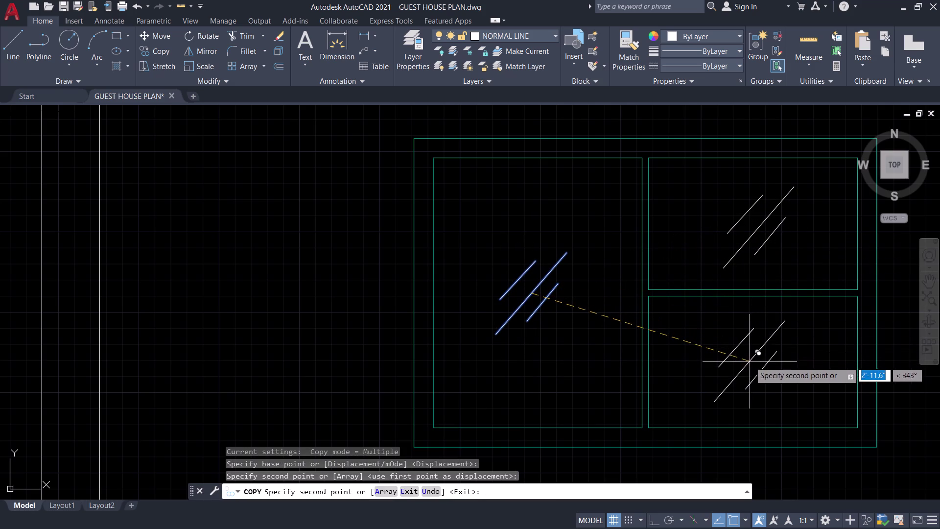
click(750, 362)
scroll(down, 3)
scroll(down, 3)
scroll(up, 3)
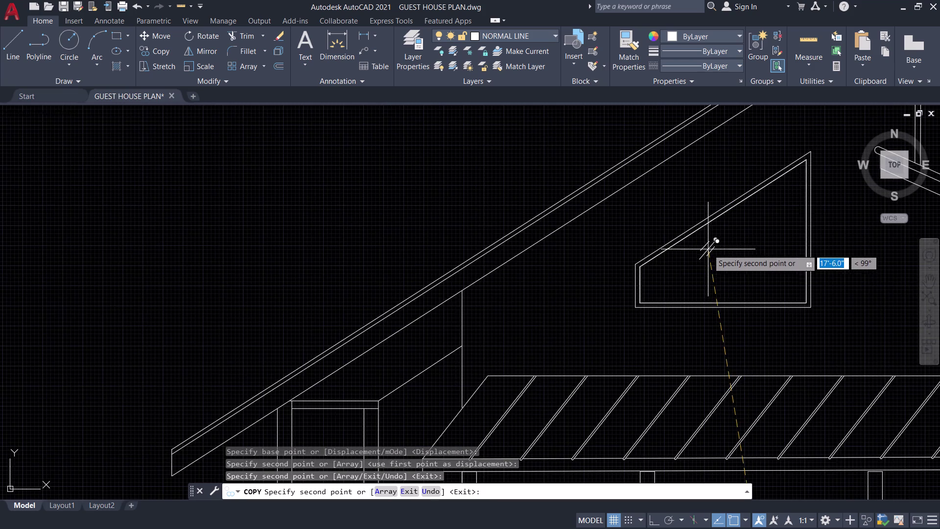
scroll(up, 3)
click(648, 295)
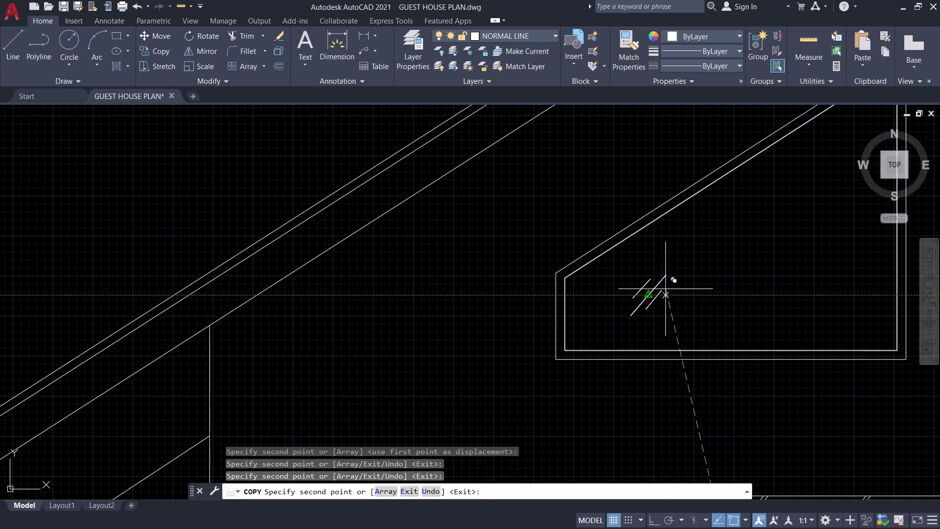
click(820, 232)
Place copies in both panes of the right window, then save.
scroll(down, 3)
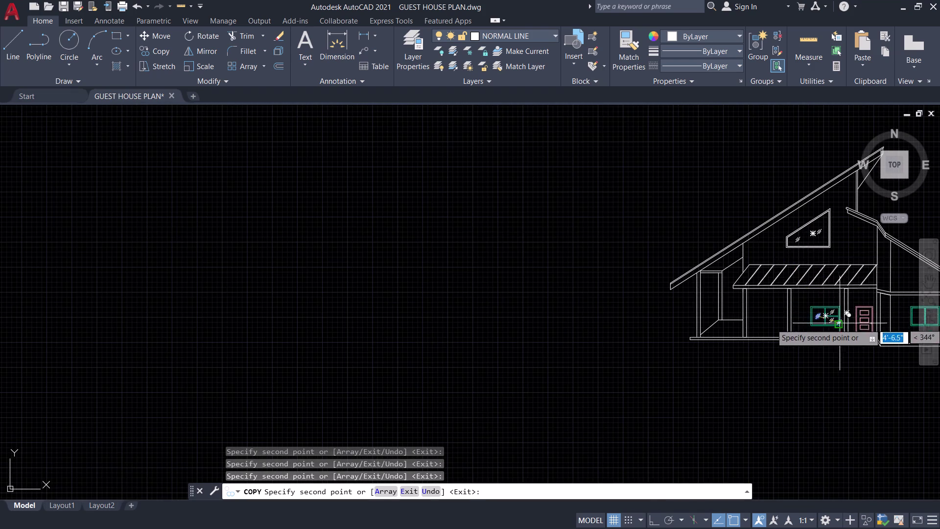
scroll(down, 3)
middle_drag(853, 348, 707, 369)
scroll(up, 3)
scroll(up, 3)
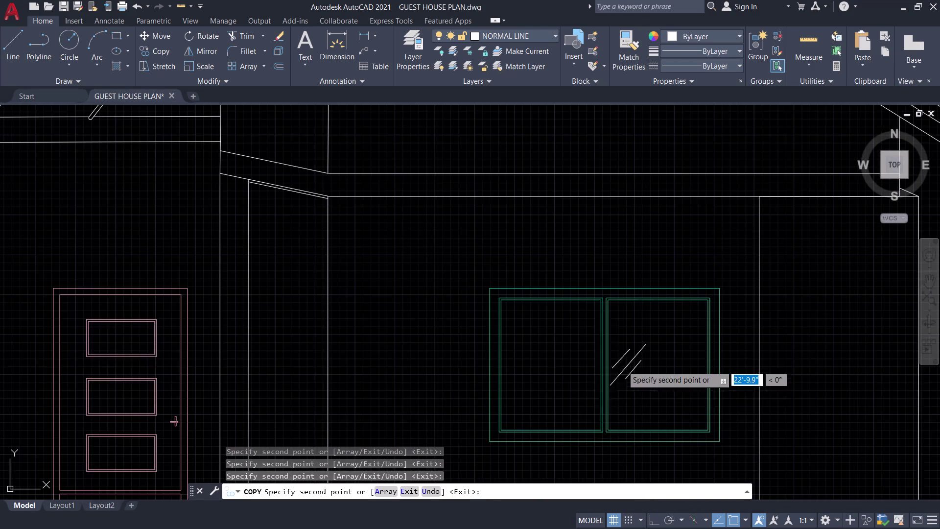
scroll(up, 3)
click(522, 384)
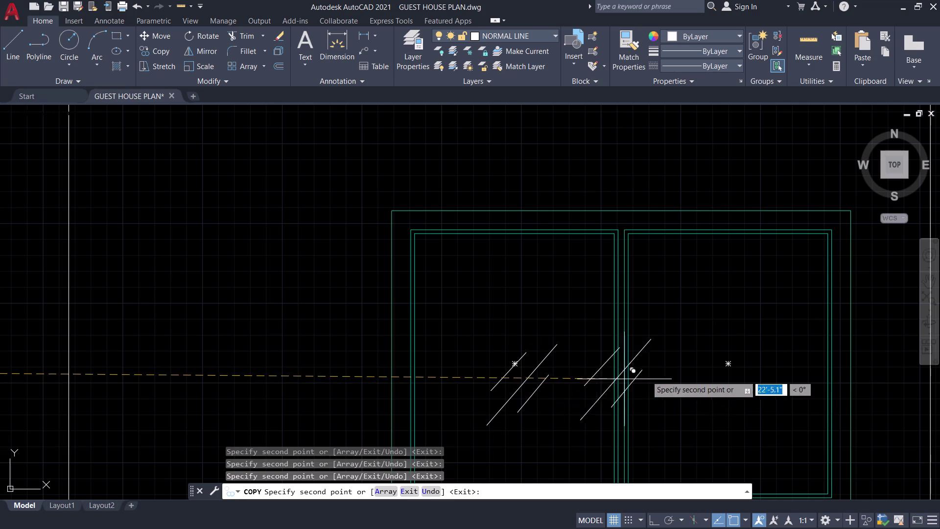
click(725, 372)
scroll(down, 3)
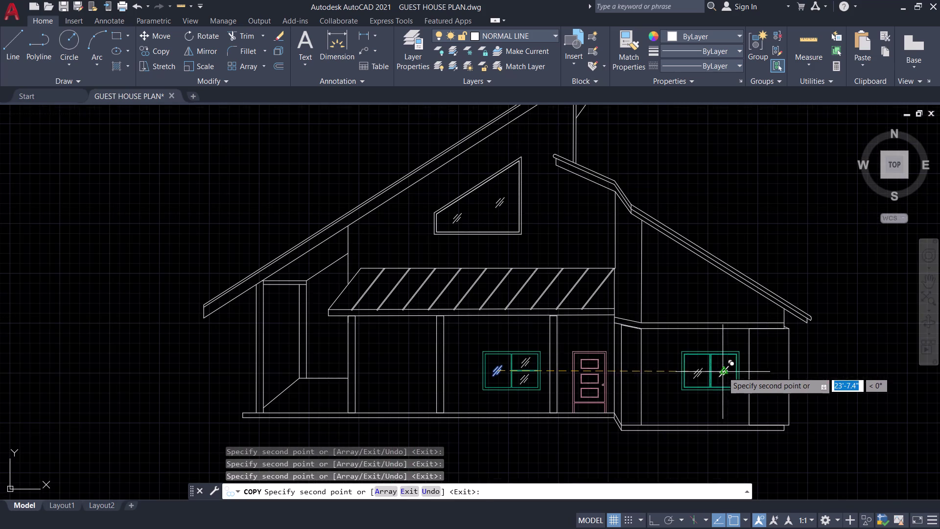
key(Escape)
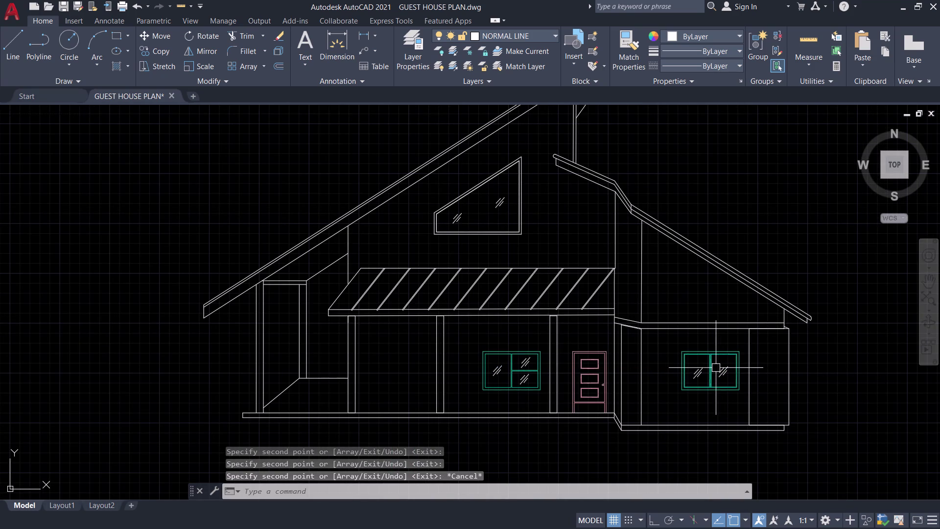
key(ctrl+s)
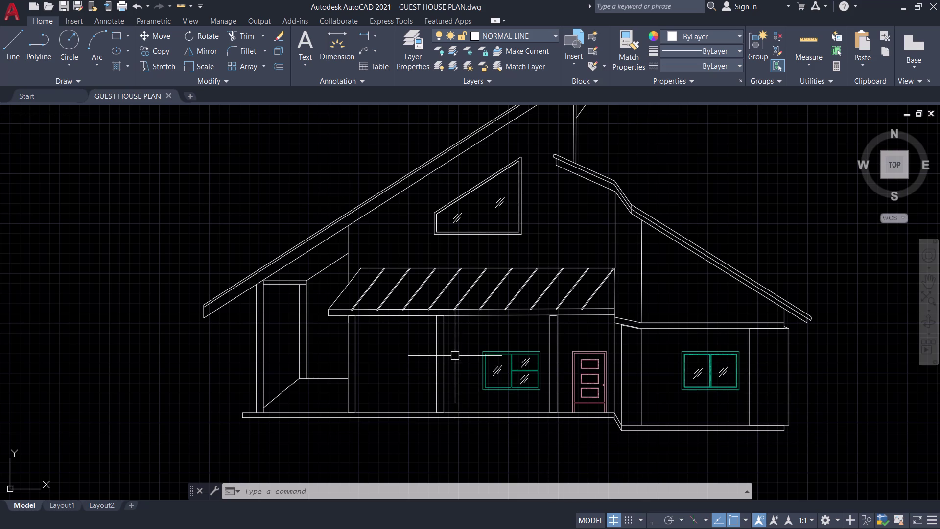
Pan and zoom in on the porch's left bay.
middle_drag(453, 355, 611, 299)
scroll(up, 3)
middle_drag(559, 307, 548, 279)
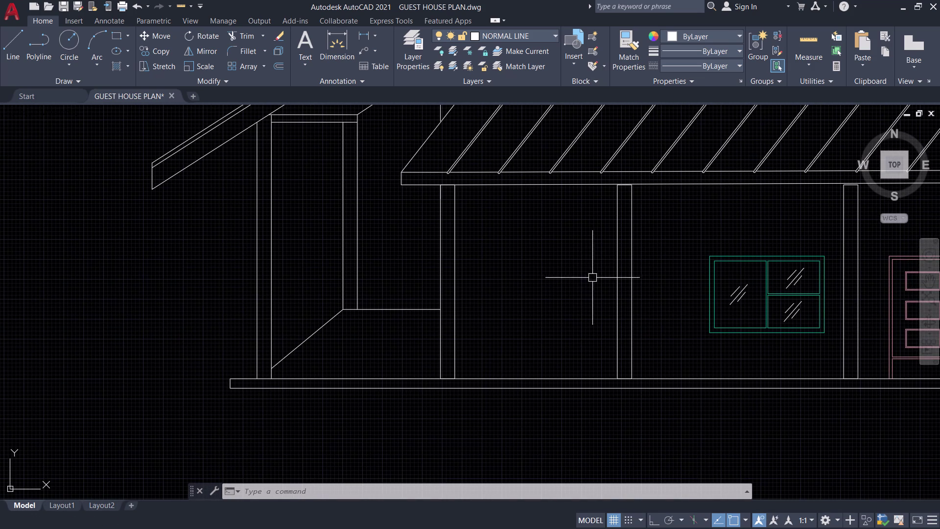
scroll(down, 3)
middle_drag(516, 286, 483, 303)
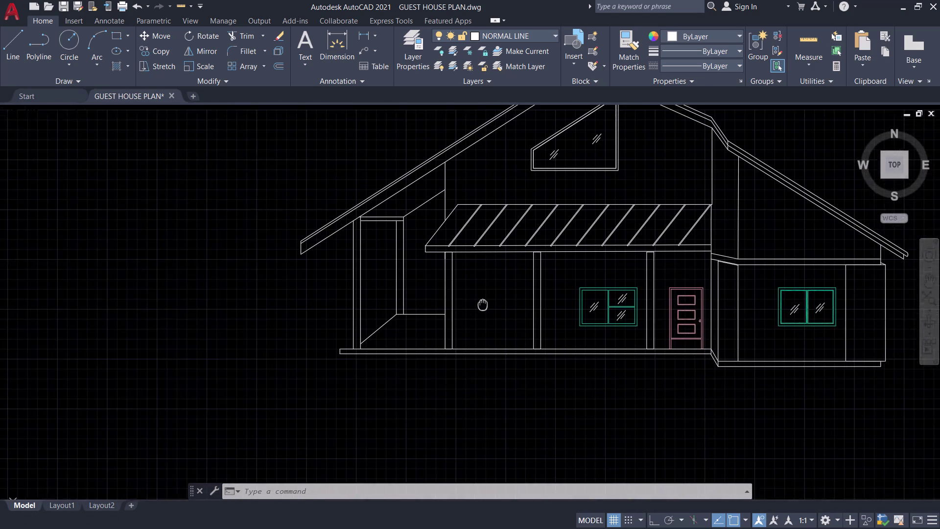
middle_drag(483, 304, 530, 319)
scroll(up, 3)
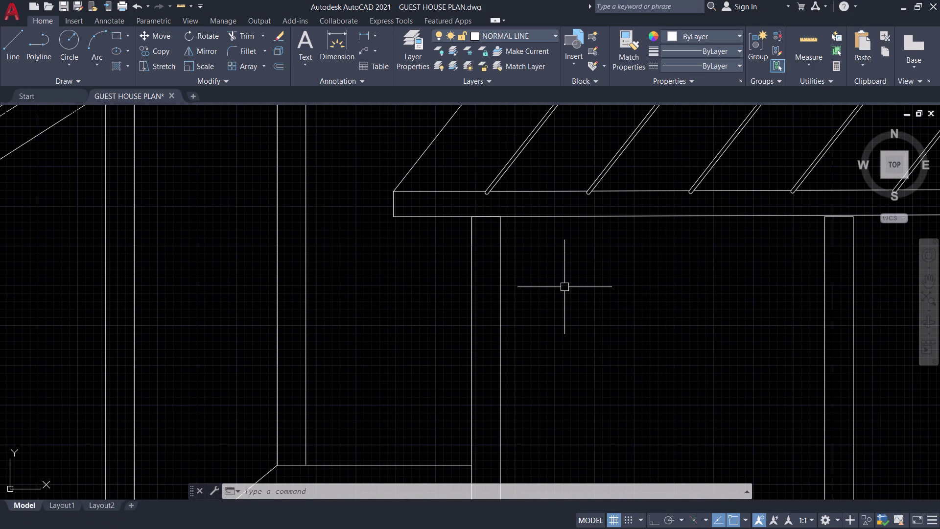
Draw the thin slab rectangle along the porch base with RECTANG.
key(r)
text(EC)
key(space)
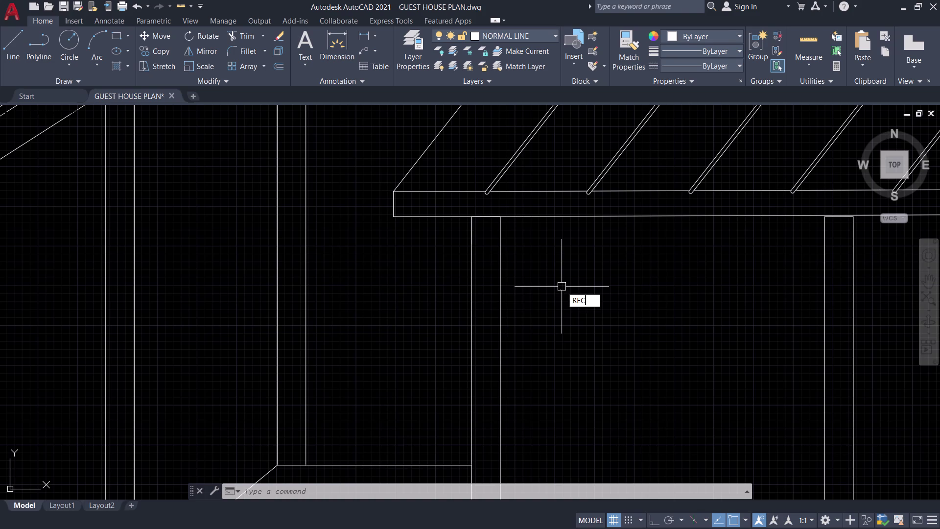
click(503, 220)
scroll(down, 3)
middle_drag(603, 326, 602, 321)
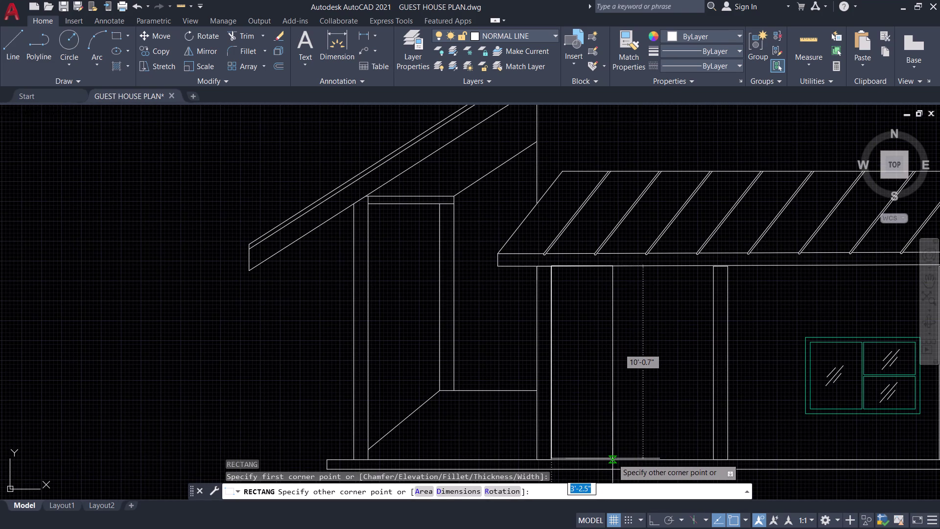
click(616, 460)
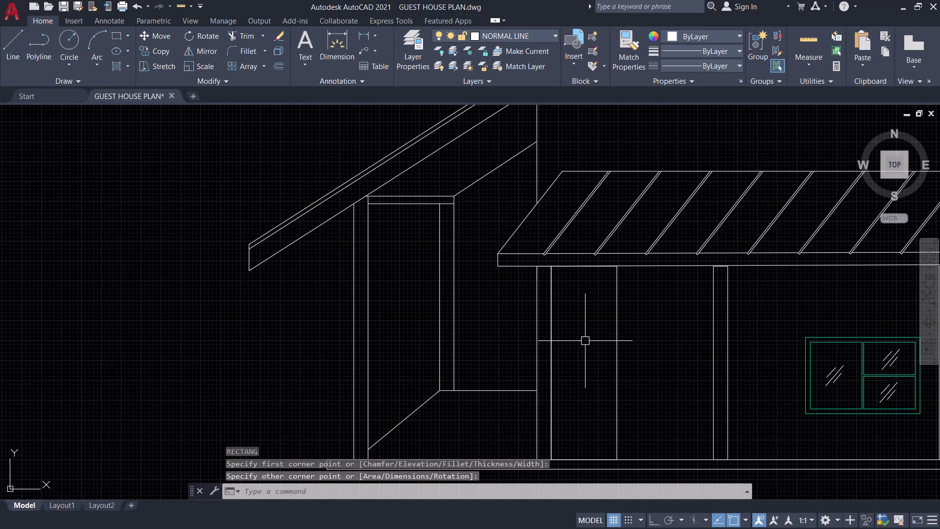
Pan and zoom out to view the whole front elevation.
middle_drag(581, 332, 590, 284)
scroll(down, 3)
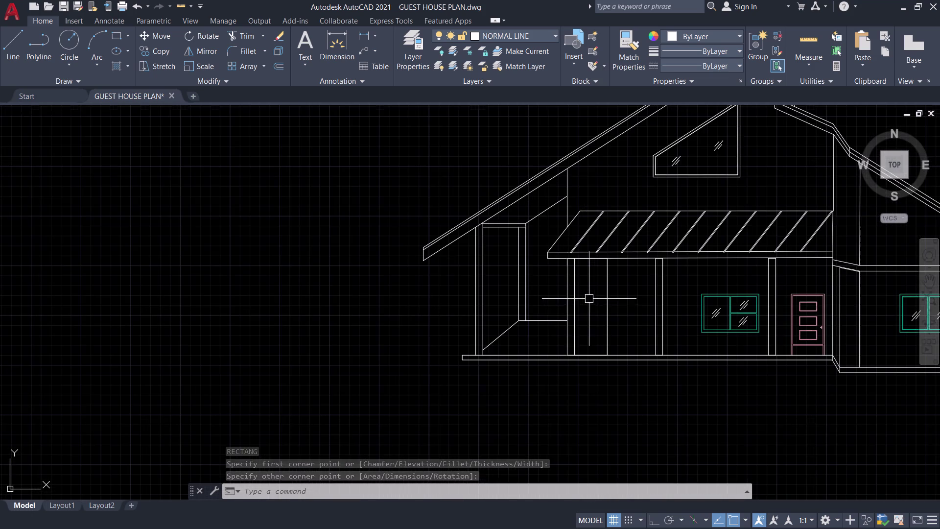
middle_drag(595, 416, 532, 406)
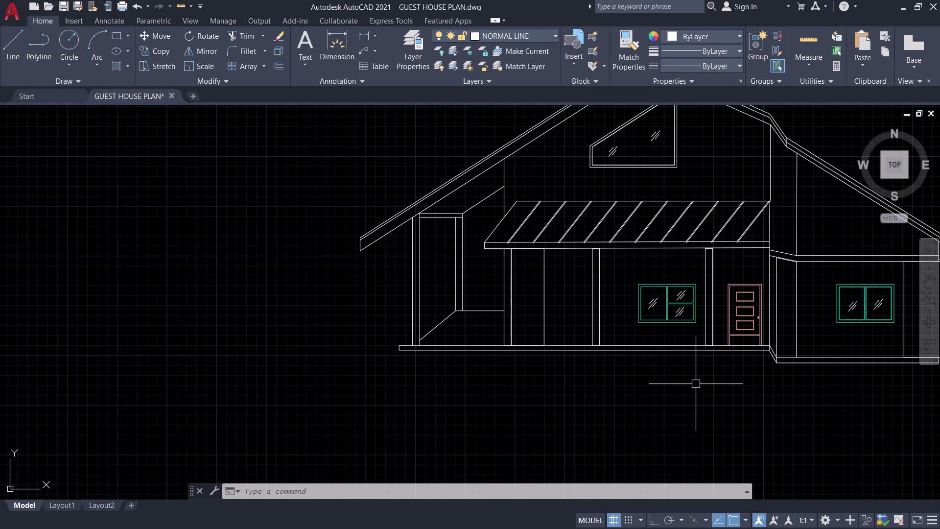
scroll(up, 3)
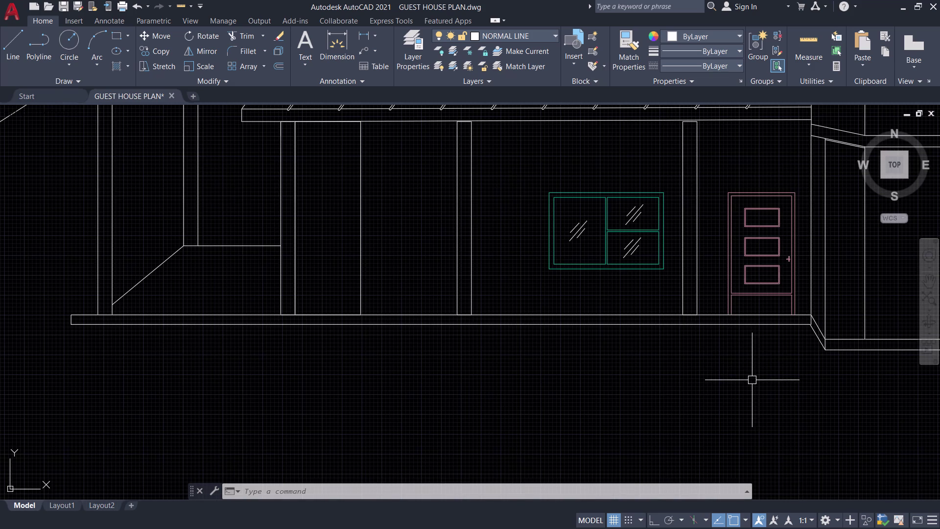
Draw a horizontal ground line about 43 feet long, from the lower right corner to past the porch.
key(l)
key(space)
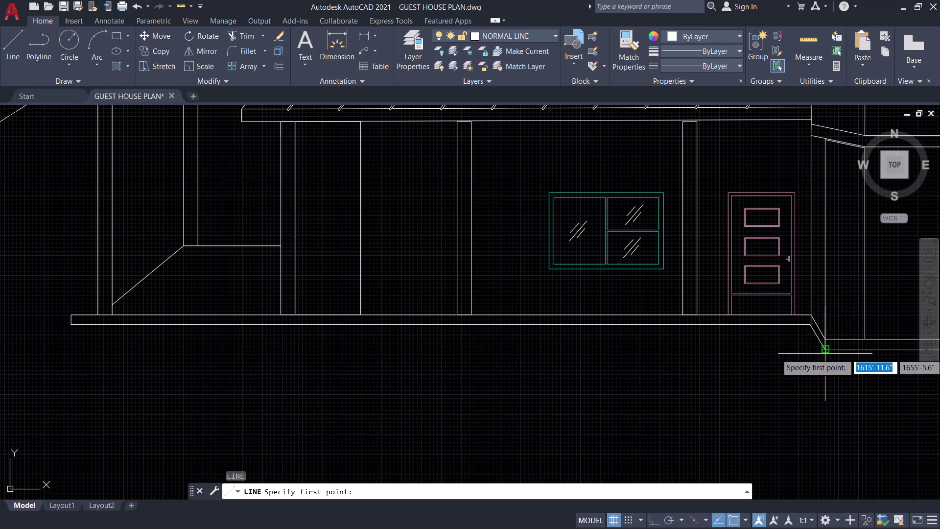
scroll(up, 3)
click(822, 344)
scroll(down, 3)
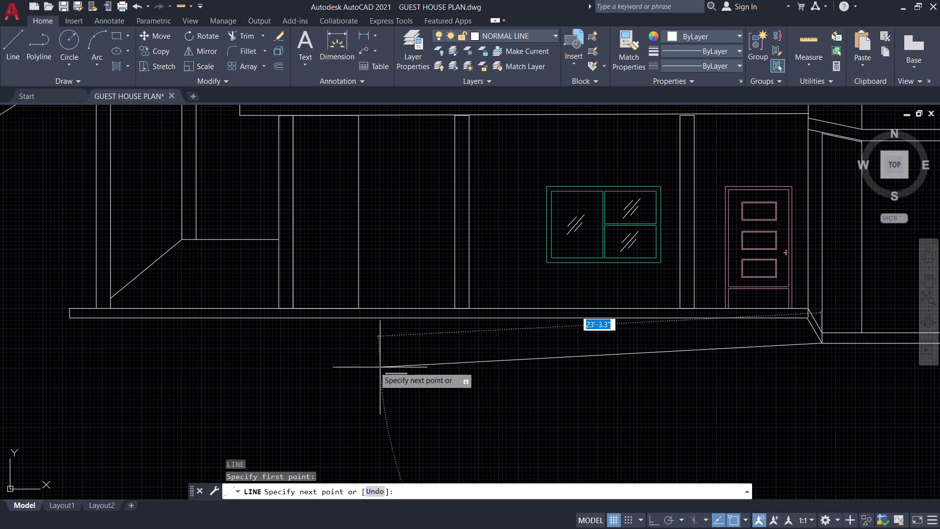
key(ctrl+l)
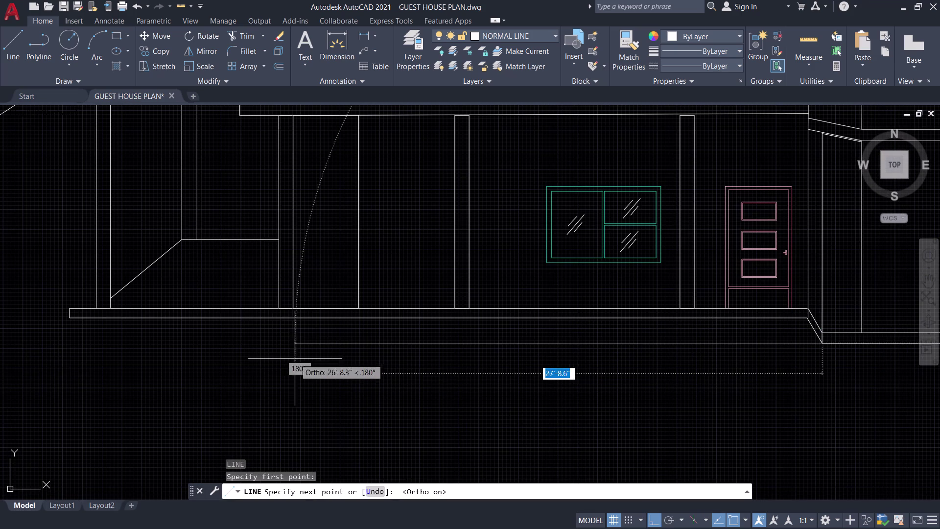
scroll(down, 3)
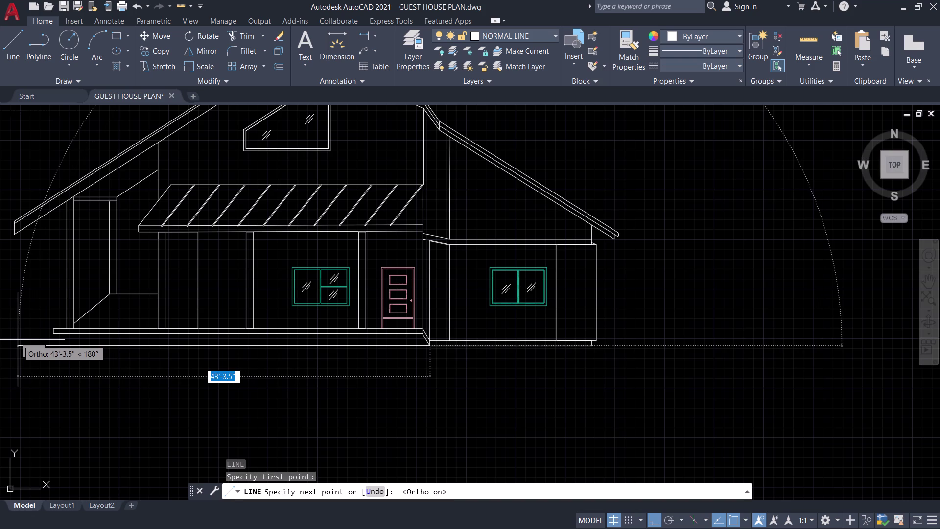
click(18, 340)
key(space)
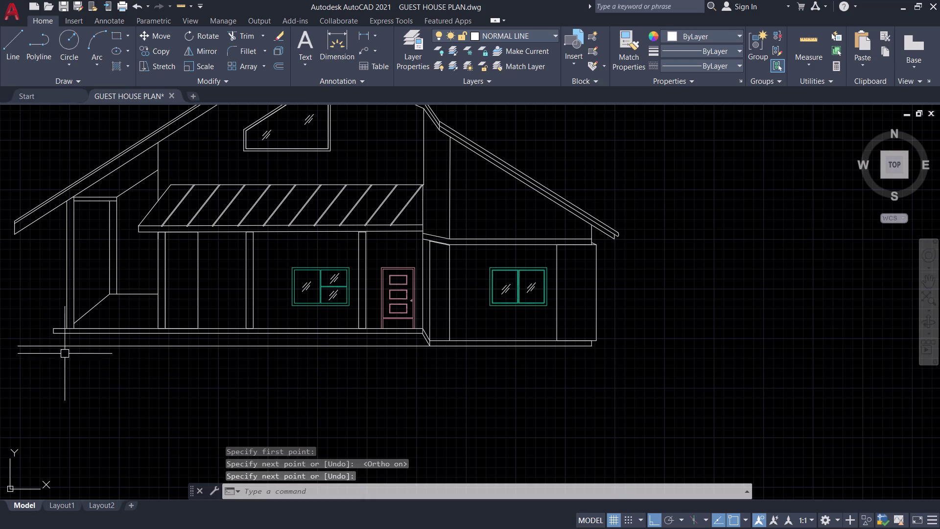
Bring the porch's left base into view and briefly select its diagonal edge line.
middle_drag(97, 365, 350, 371)
scroll(up, 3)
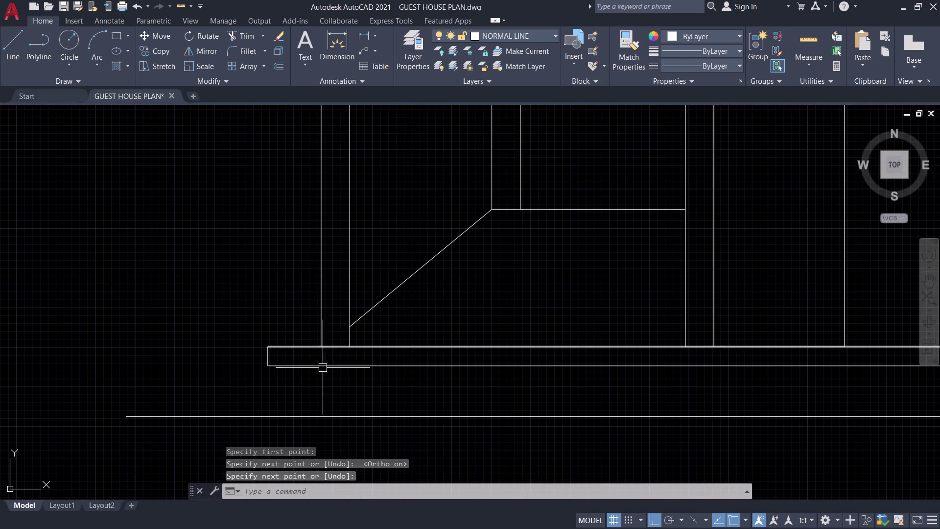
click(359, 314)
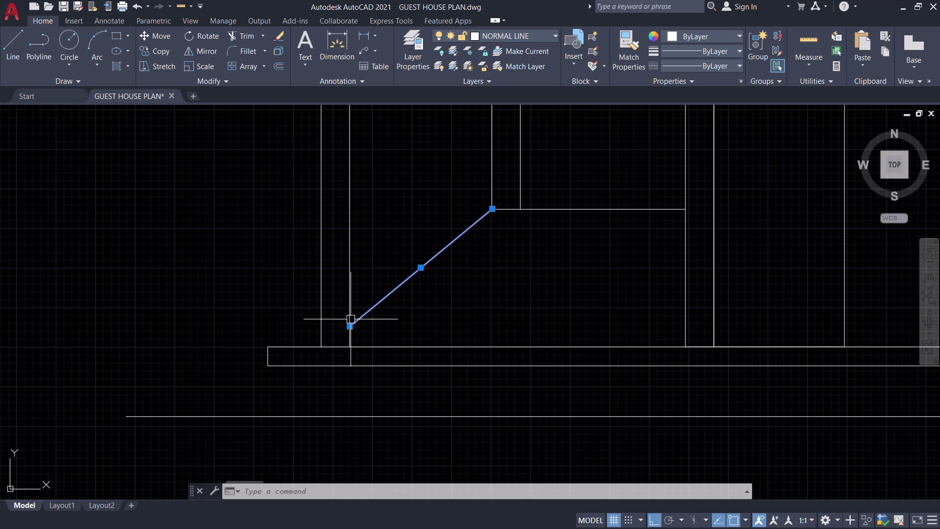
key(Escape)
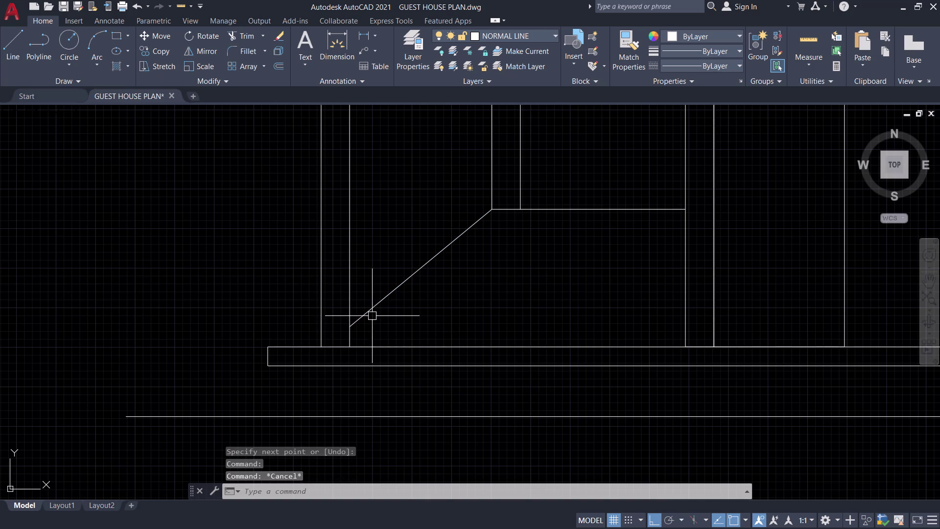
Extend the diagonal porch edge downward with EXTEND (EX).
text(EX)
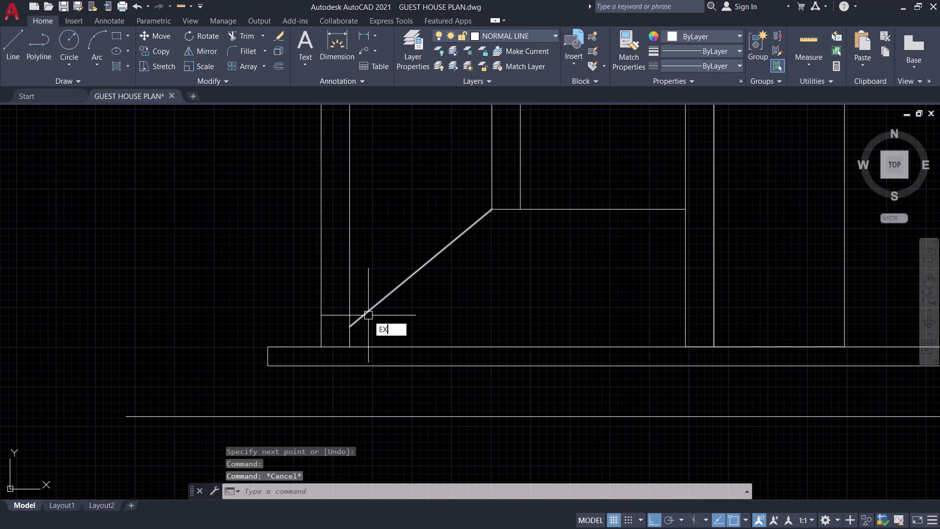
key(space)
click(372, 306)
click(373, 313)
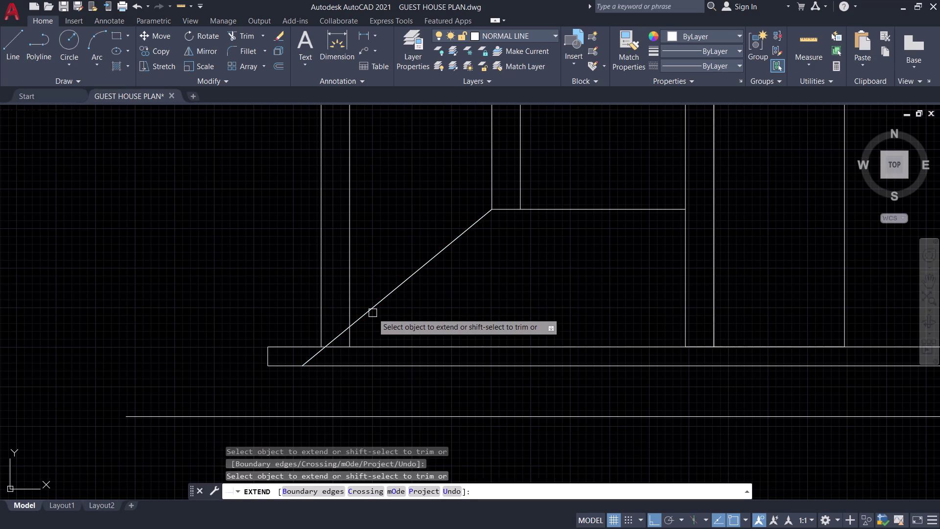
click(370, 311)
Extend the diagonal edge and both vertical porch edges down to the ground line.
key(Escape)
scroll(down, 3)
middle_drag(383, 328, 434, 303)
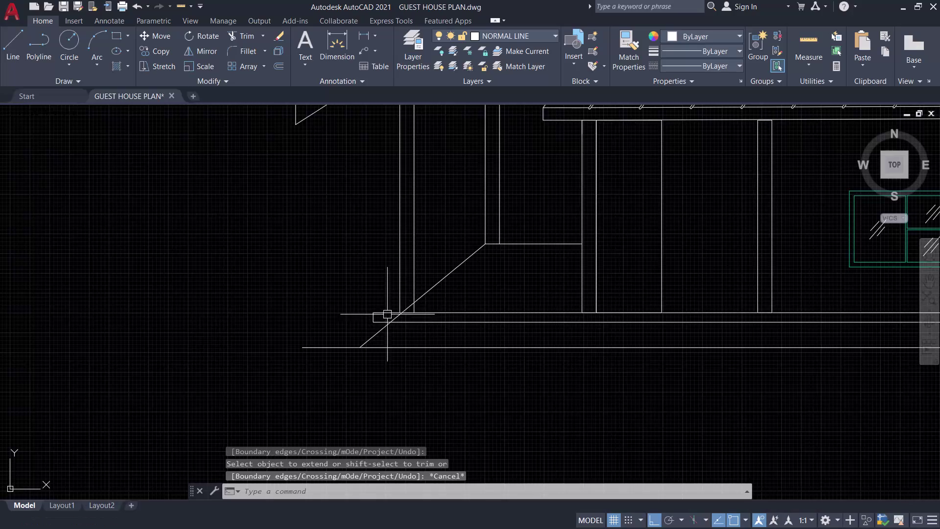
scroll(up, 3)
key(space)
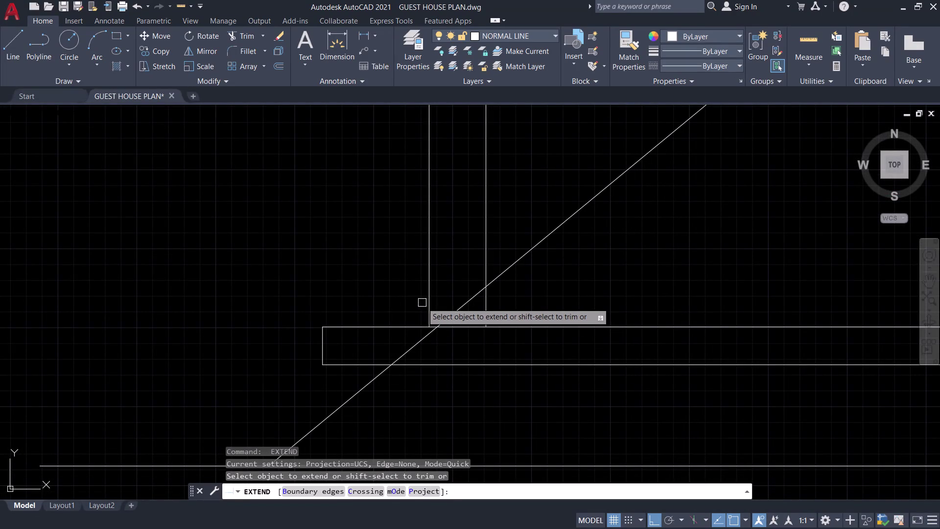
click(429, 303)
click(426, 298)
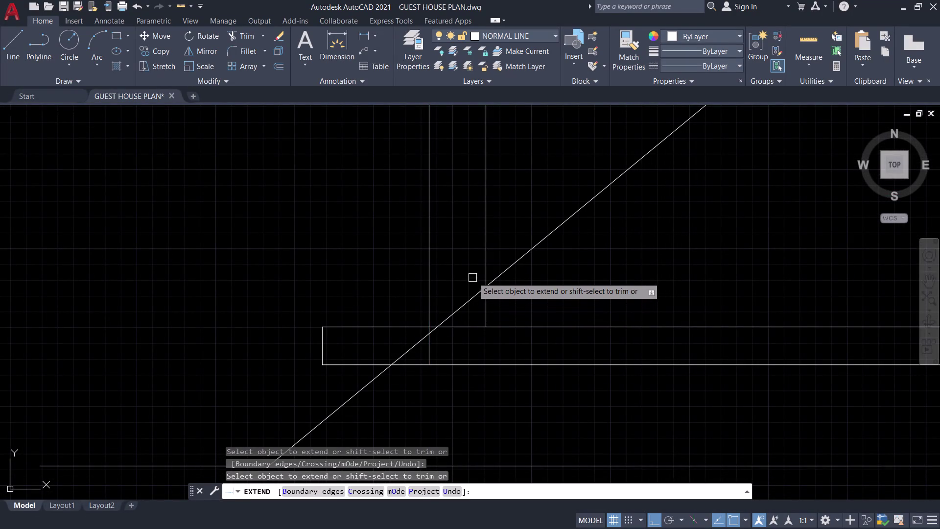
double_click(486, 267)
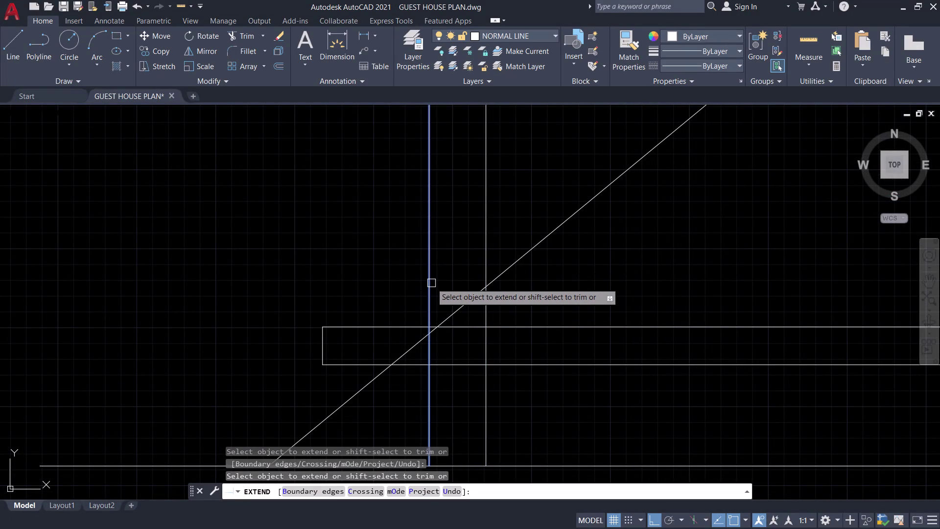
click(431, 283)
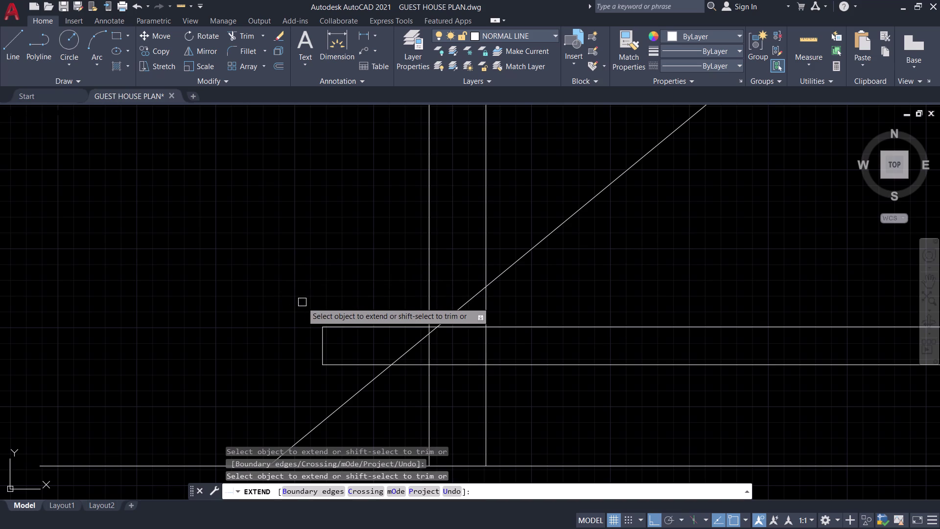
key(Escape)
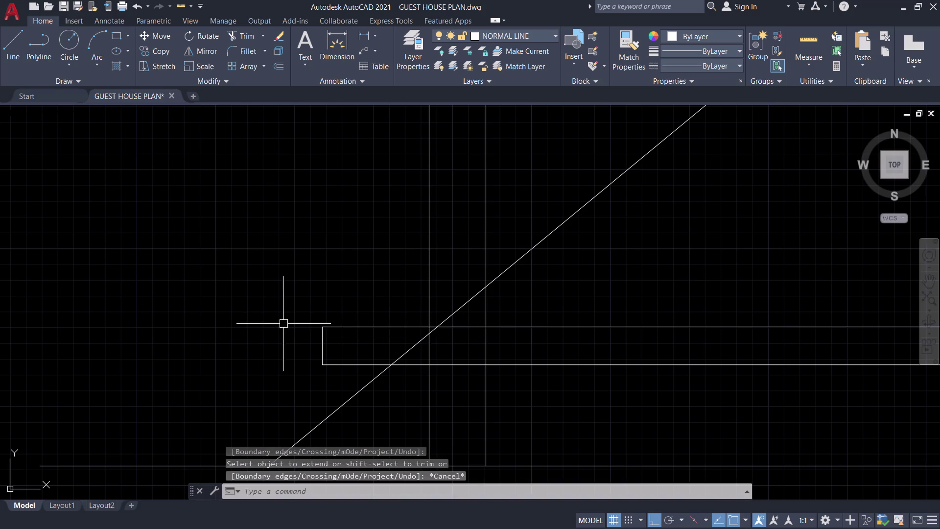
scroll(down, 3)
scroll(down, 3)
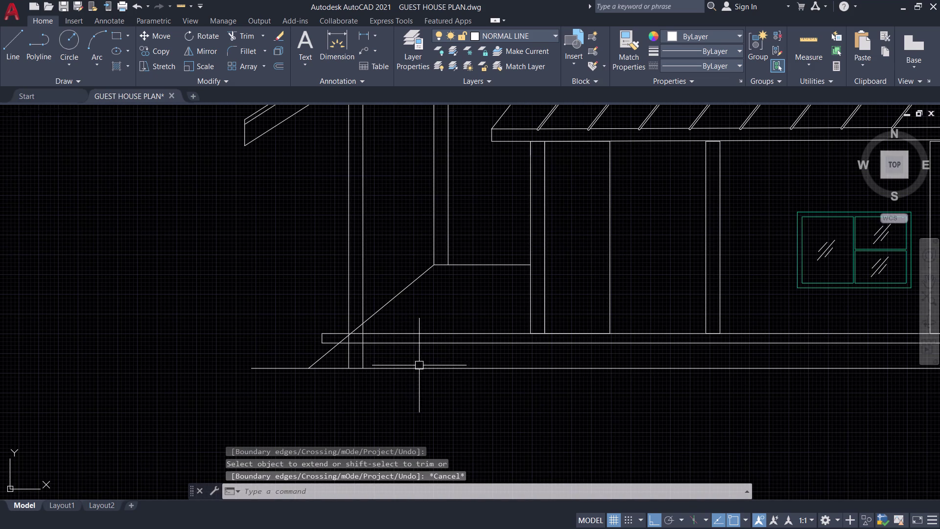
middle_drag(432, 357, 489, 333)
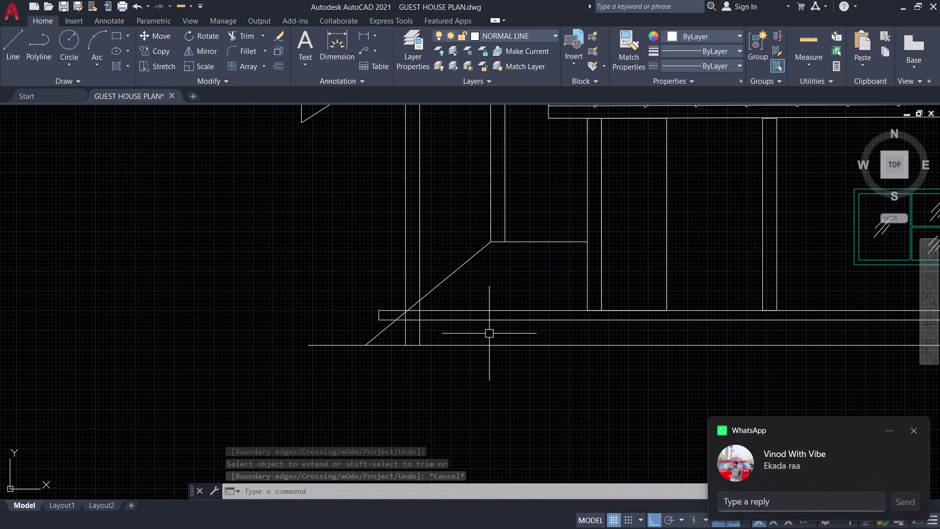